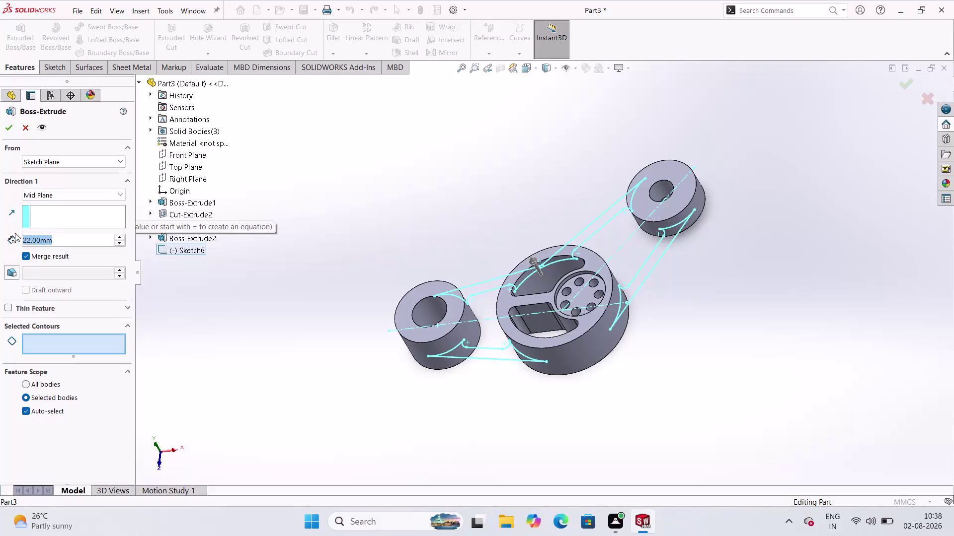
Set the mid-plane boss extrude depth to 10 mm and try to apply it.
click(49, 100)
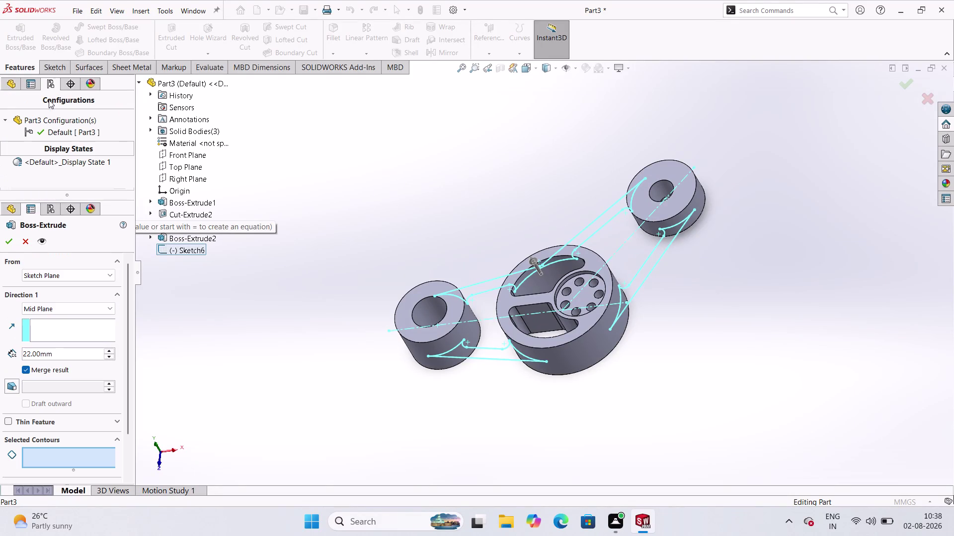
click(17, 80)
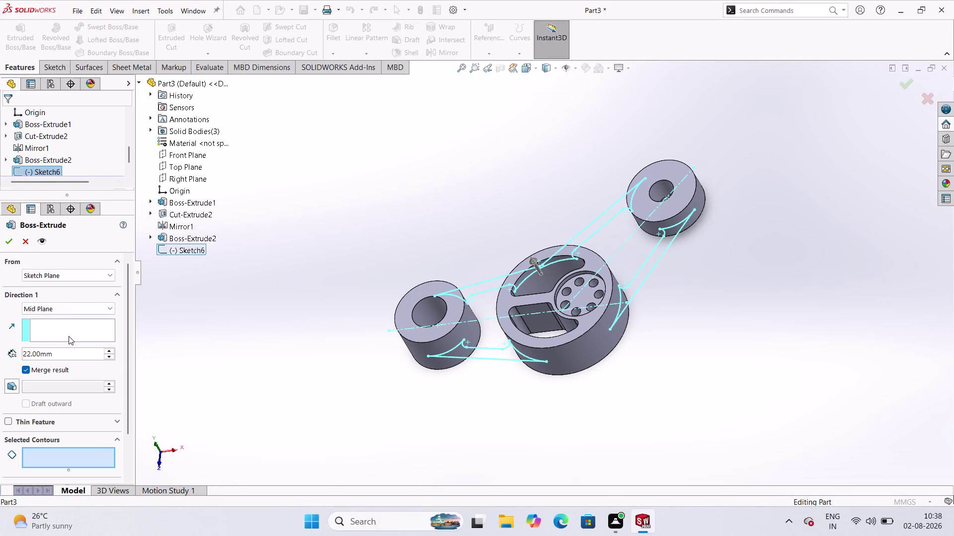
double_click(84, 355)
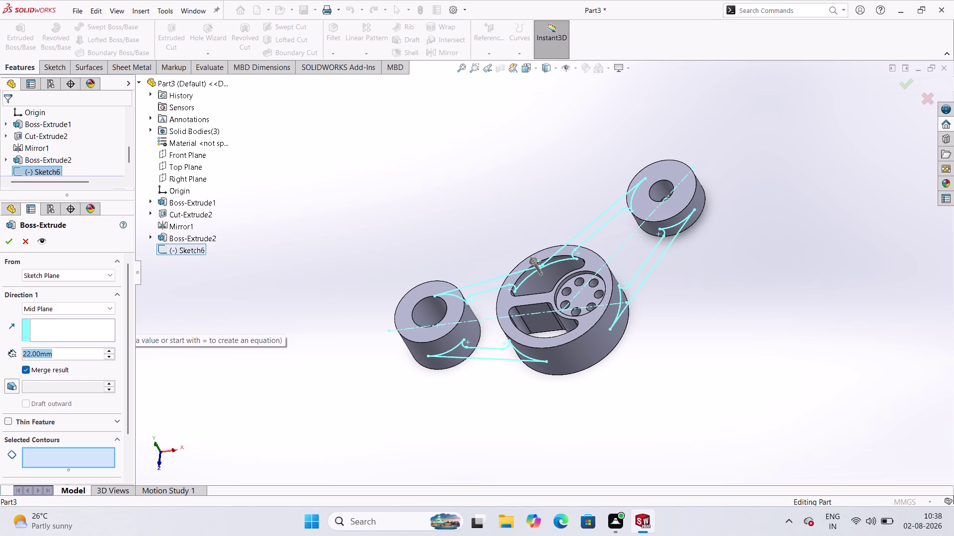
key(1)
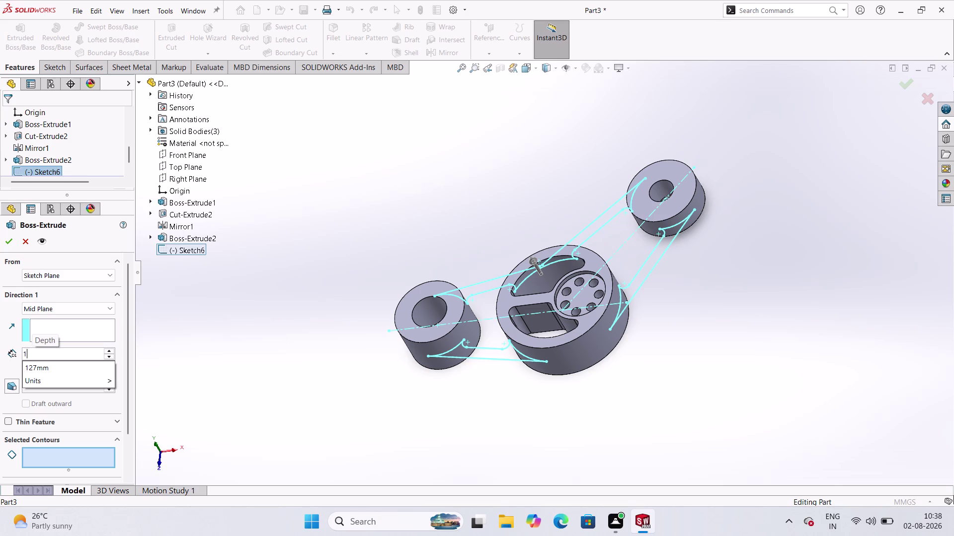
key(0)
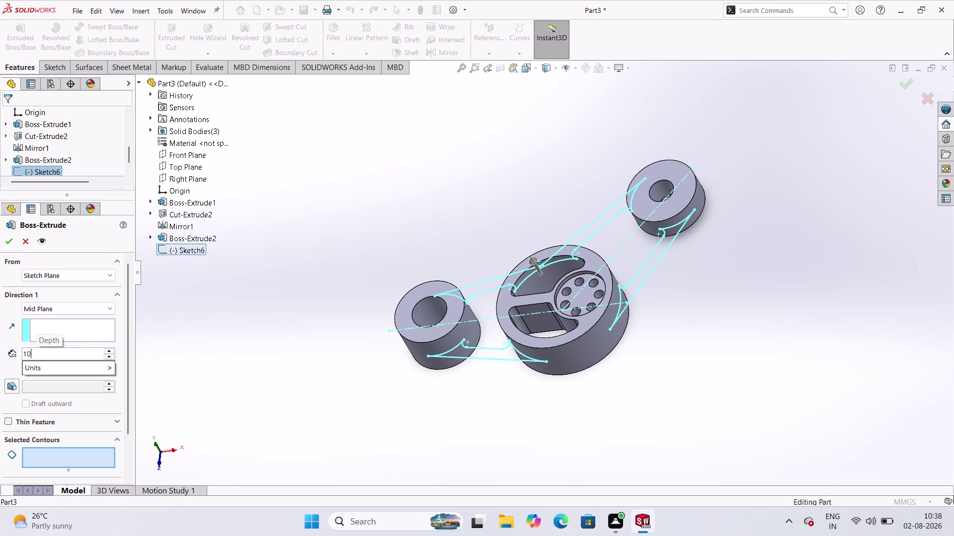
click(9, 245)
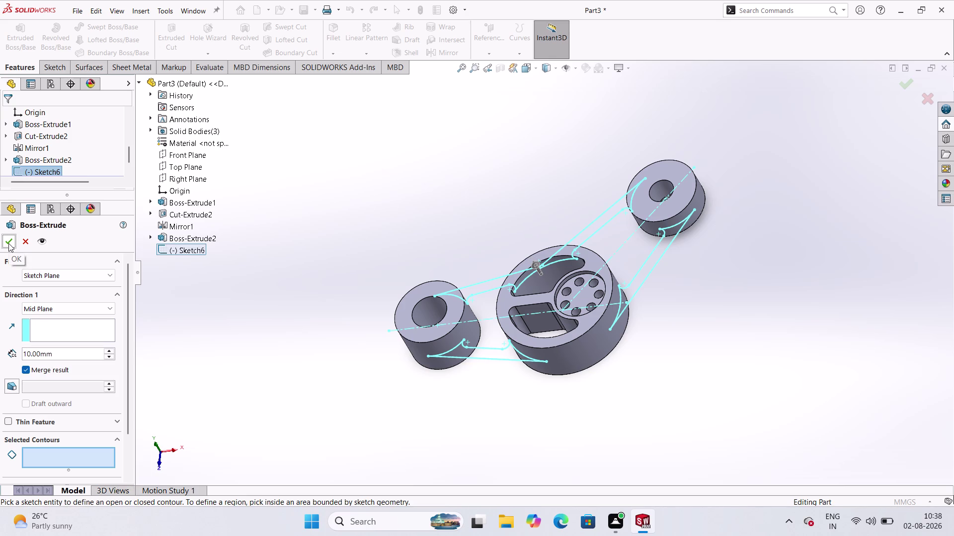
click(9, 241)
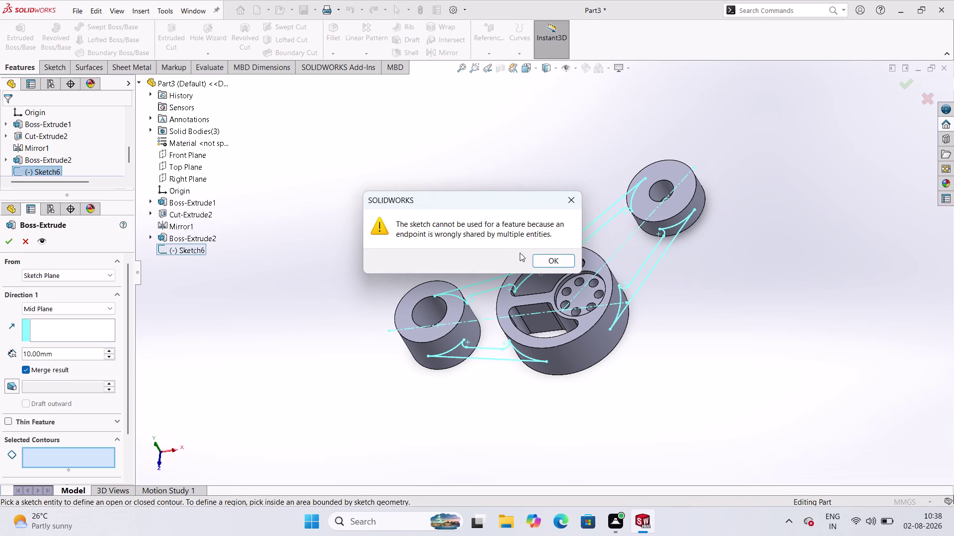
Dismiss the shared-endpoint error and orbit the model to inspect the sketch.
click(550, 264)
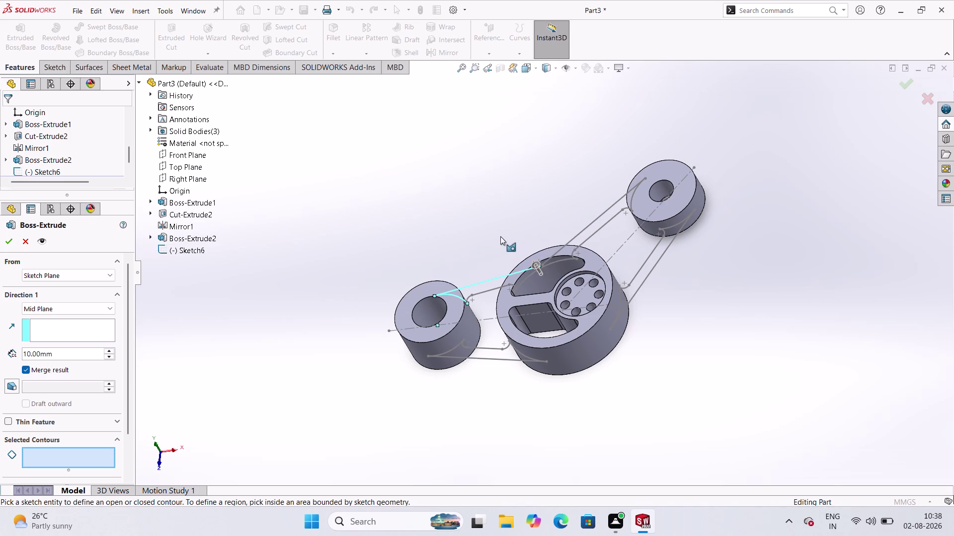
click(462, 230)
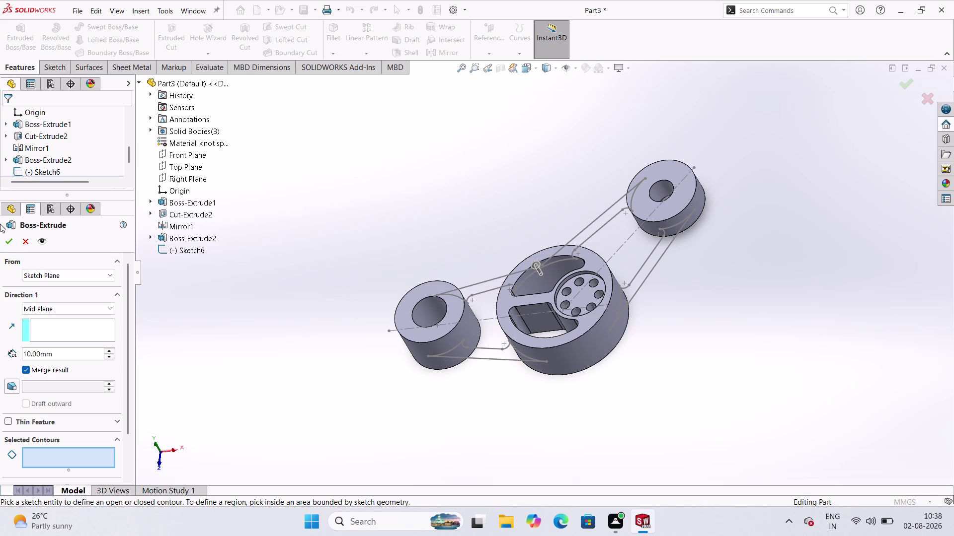
scroll(down, 3)
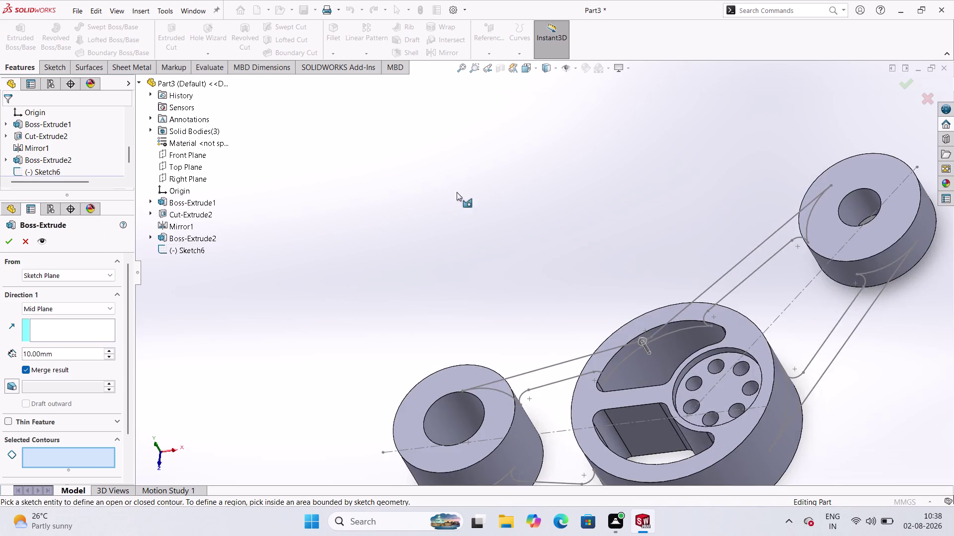
scroll(up, 3)
scroll(up, 3)
middle_drag(574, 224, 634, 309)
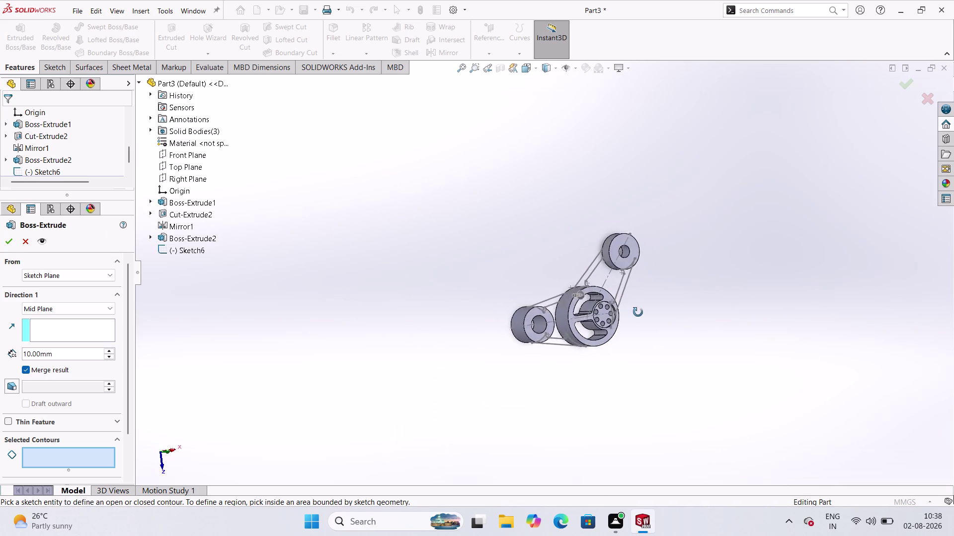
middle_drag(634, 309, 622, 308)
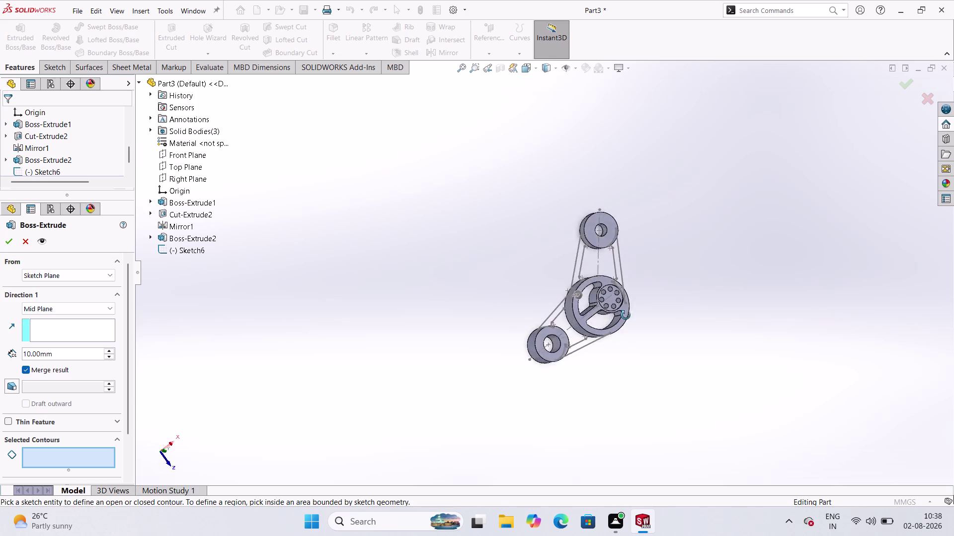
middle_drag(623, 308, 593, 361)
middle_drag(592, 361, 616, 365)
middle_click(572, 393)
scroll(down, 3)
scroll(up, 3)
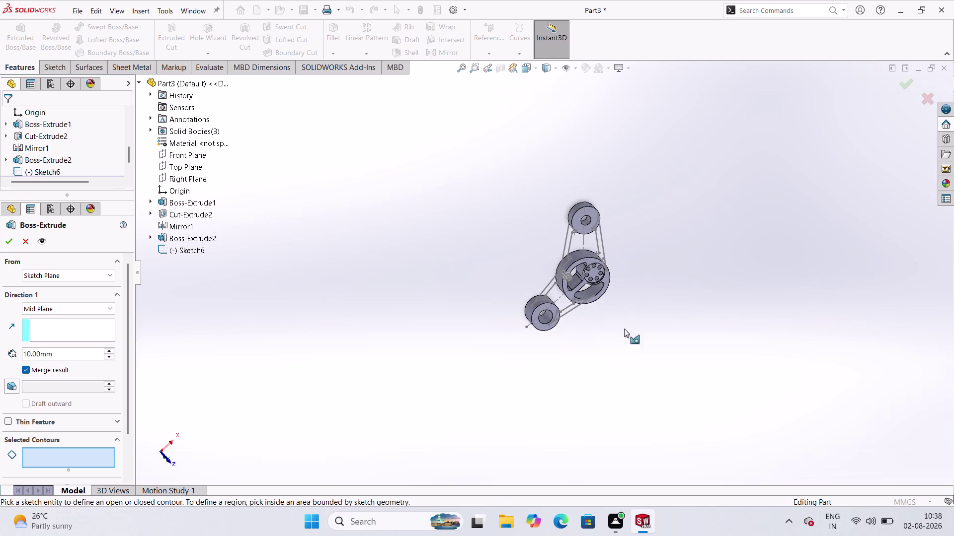
scroll(up, 3)
Rotate the linkage toward a top view, select Sketch6, and cancel the boss extrude.
middle_drag(584, 309, 536, 354)
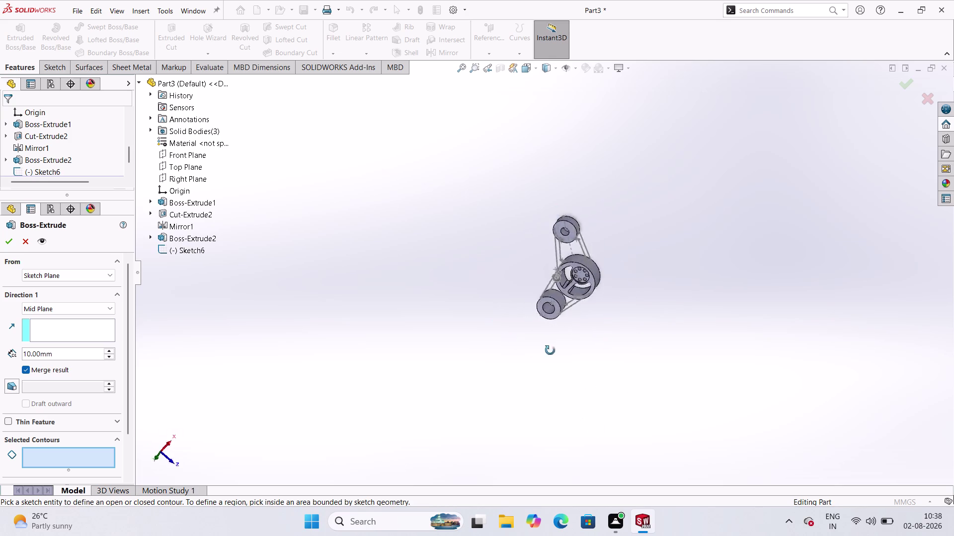
middle_drag(536, 354, 578, 257)
scroll(up, 3)
middle_drag(602, 287, 617, 253)
middle_drag(599, 263, 585, 273)
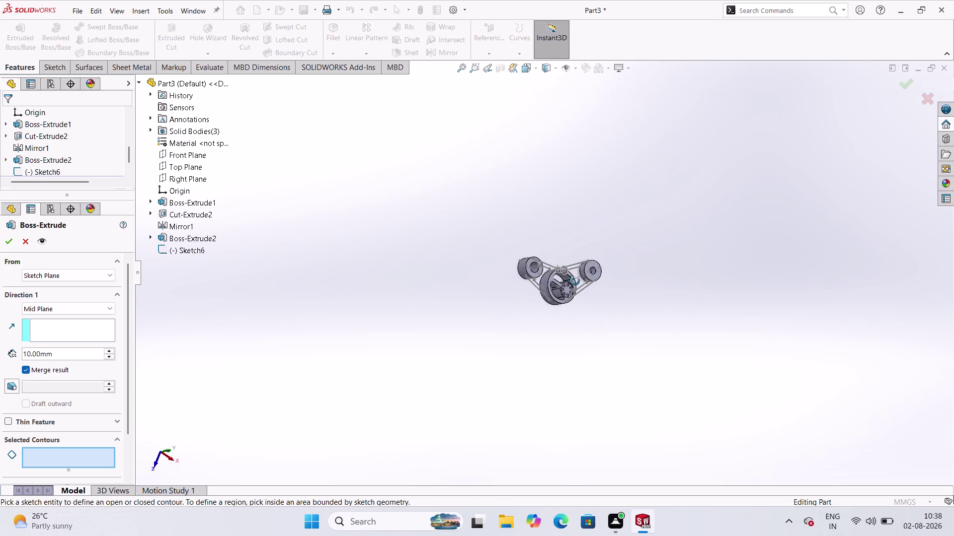
middle_drag(575, 281, 560, 276)
middle_click(561, 275)
scroll(up, 3)
scroll(down, 3)
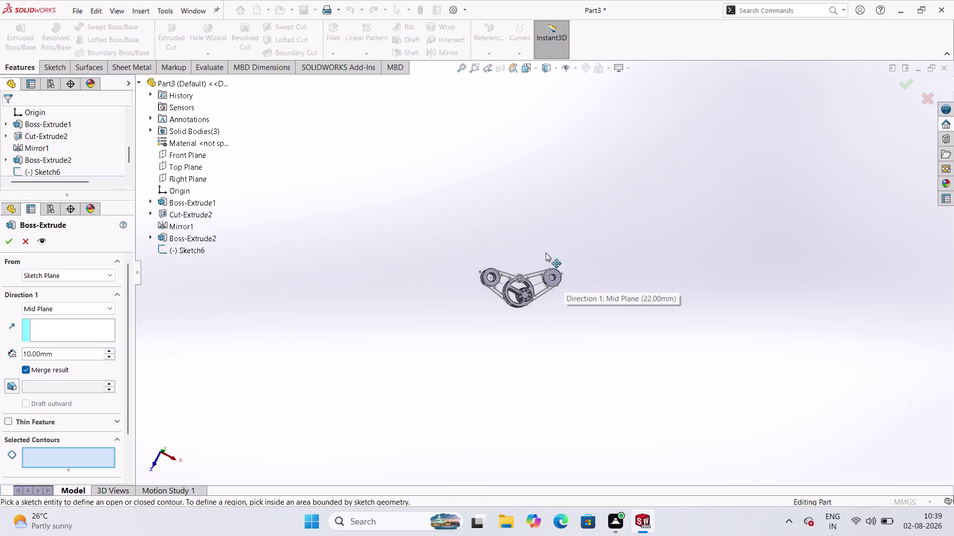
scroll(down, 3)
scroll(down, 3)
scroll(up, 3)
scroll(up, 3)
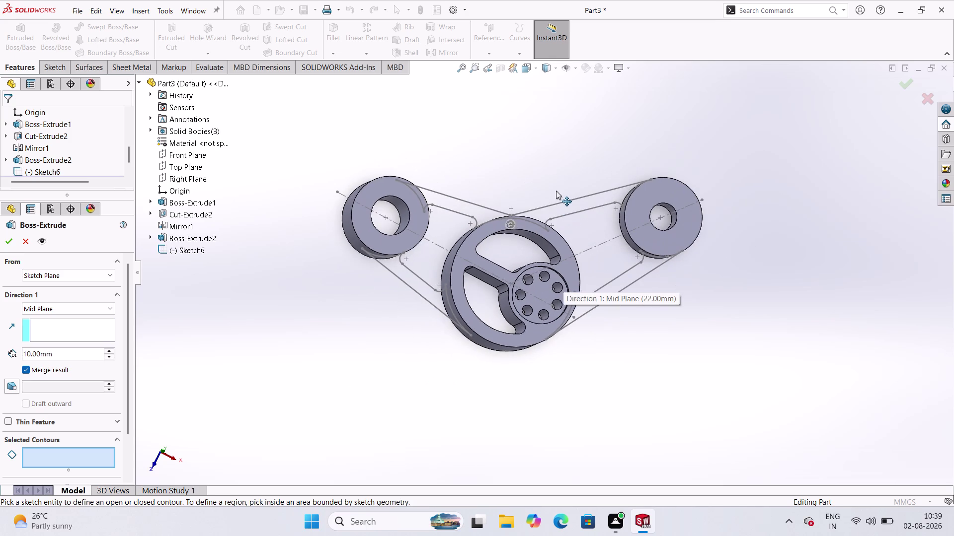
middle_drag(556, 192, 526, 211)
click(189, 252)
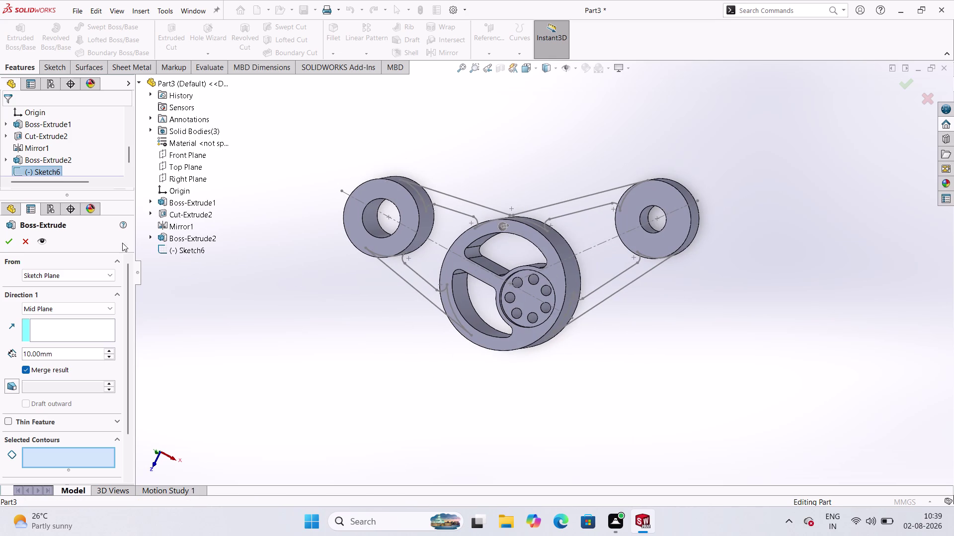
click(28, 243)
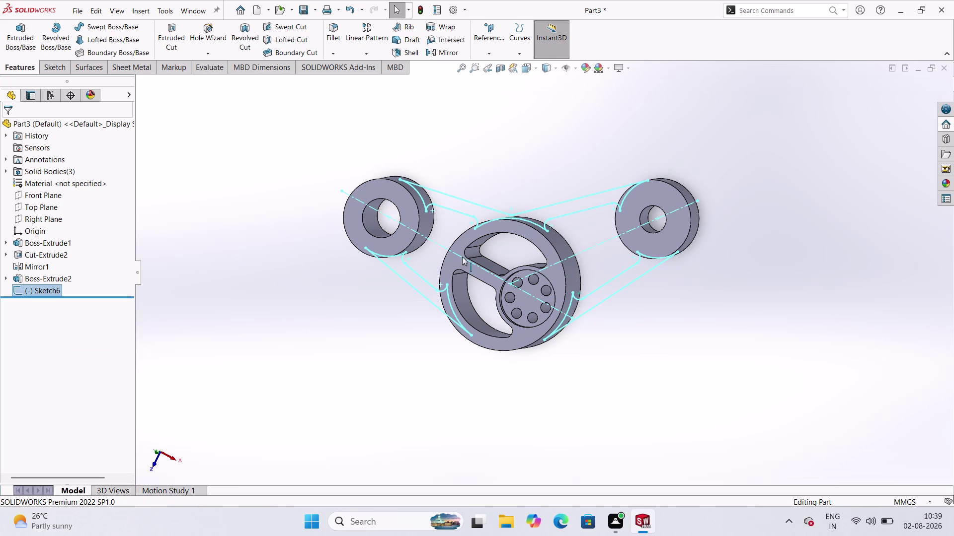
Edit Sketch6, zoom in on it, and select the upper link's edge line.
double_click(54, 288)
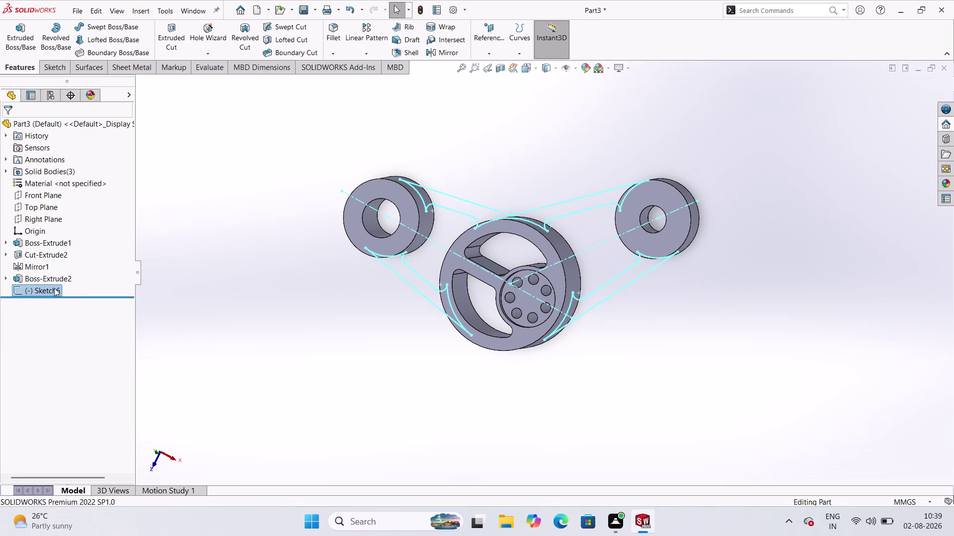
click(54, 288)
click(68, 259)
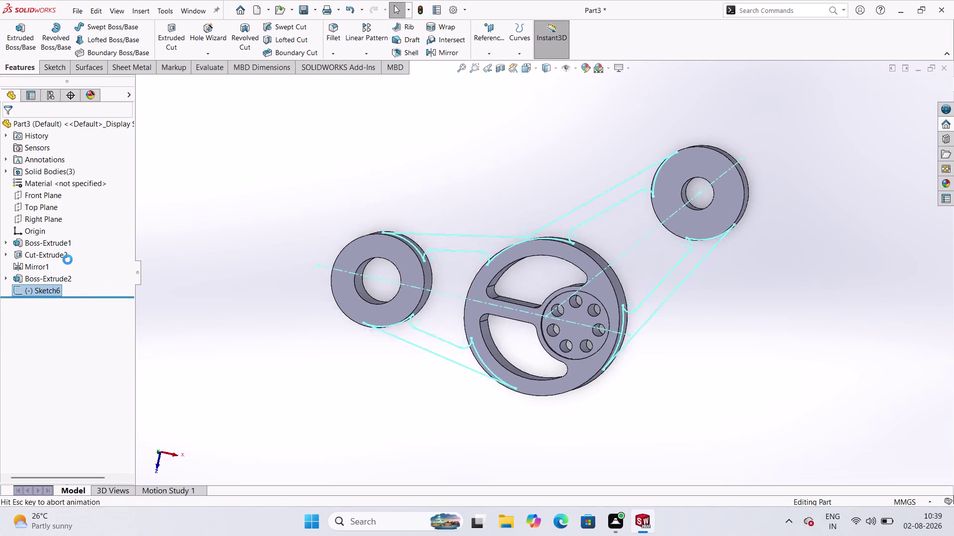
scroll(down, 3)
scroll(up, 3)
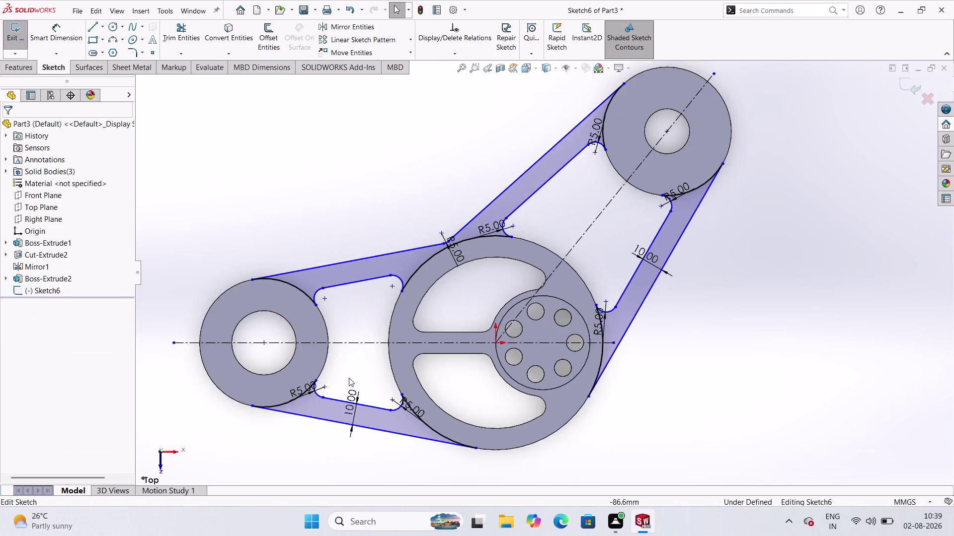
scroll(down, 3)
scroll(down, 3)
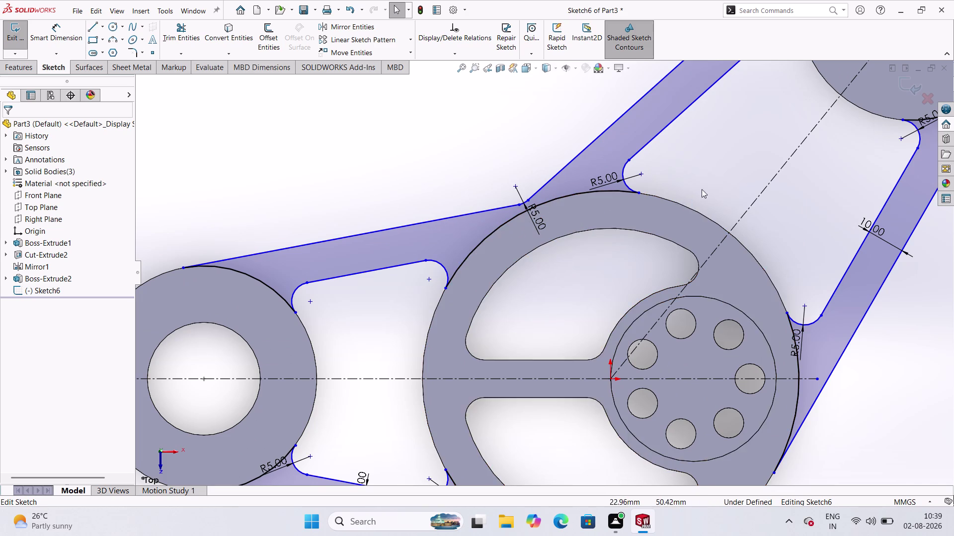
scroll(up, 3)
scroll(down, 3)
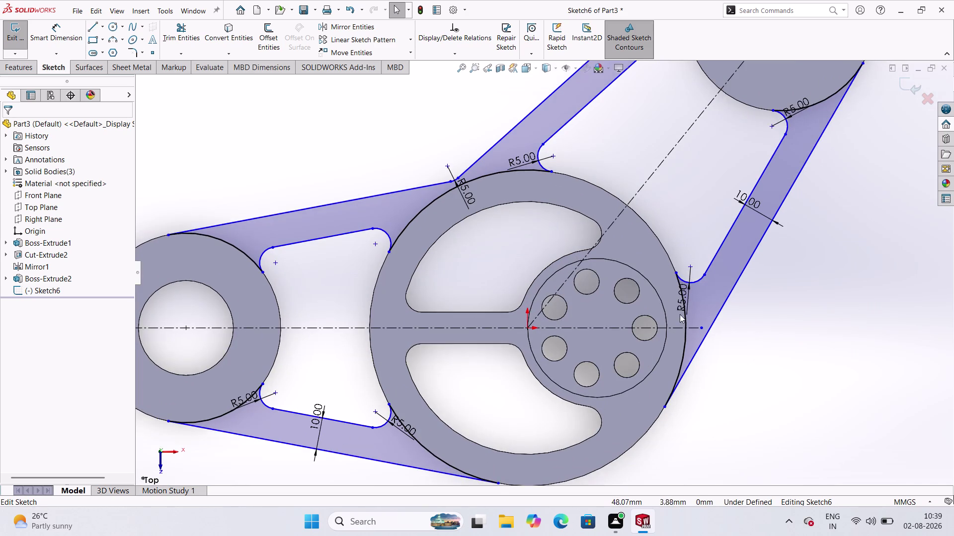
scroll(up, 3)
scroll(up, 3)
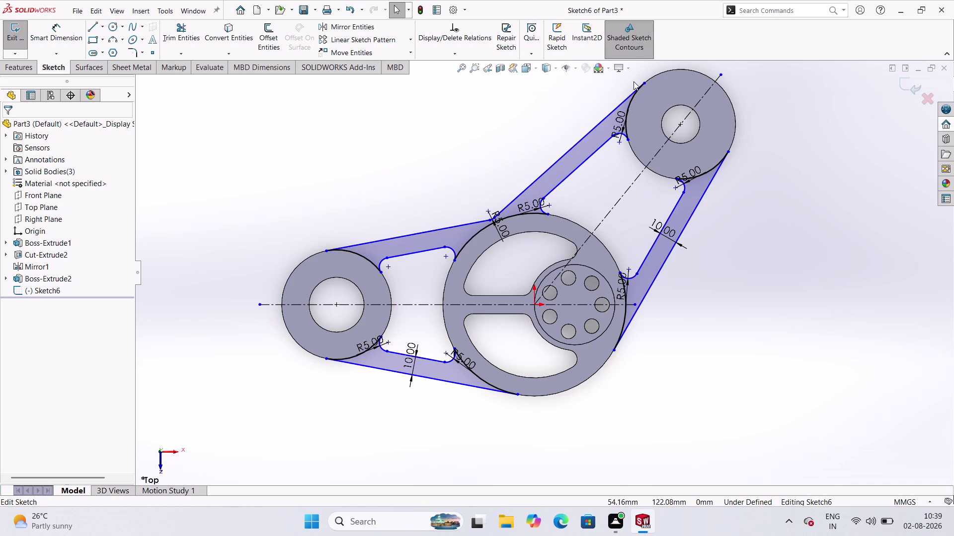
click(628, 100)
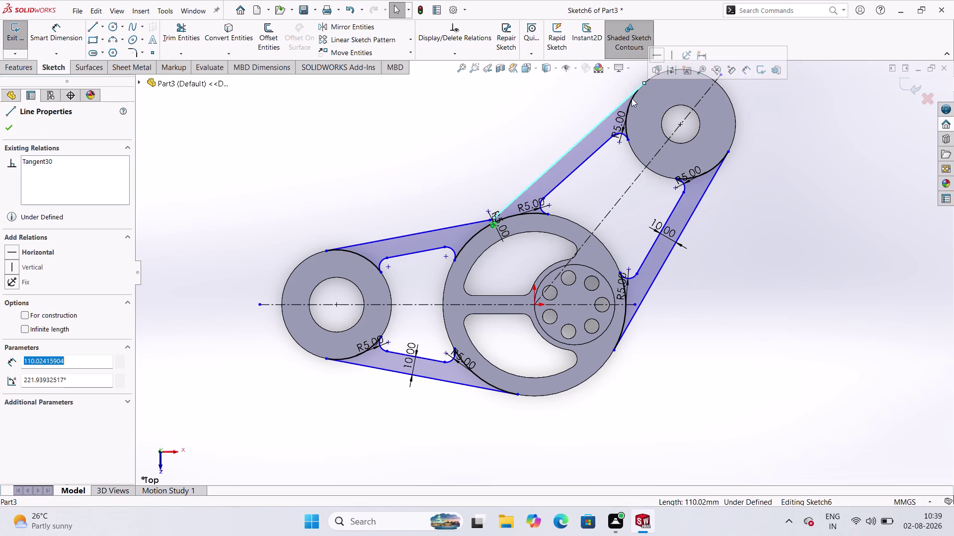
Add a tangent relation between Line14 and the top circle's Arc24.
click(635, 96)
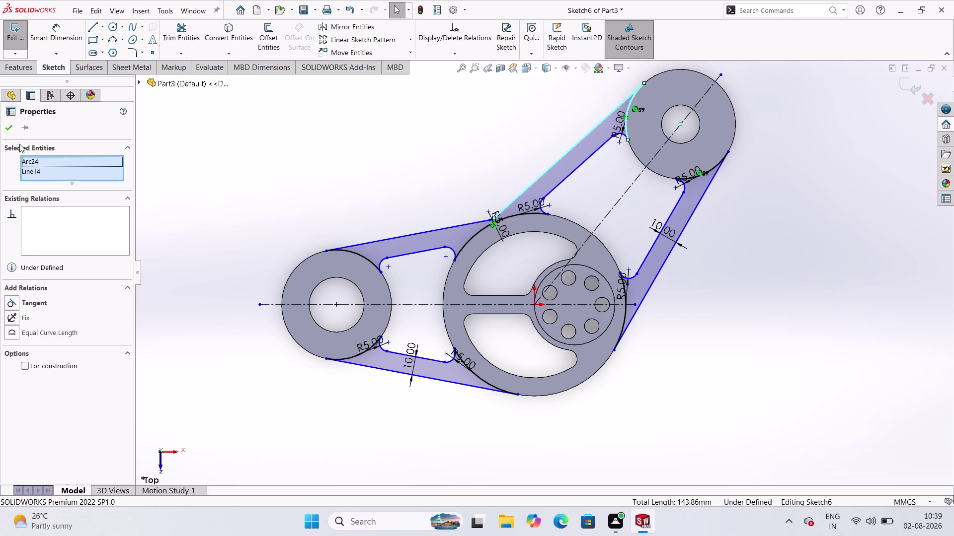
click(10, 123)
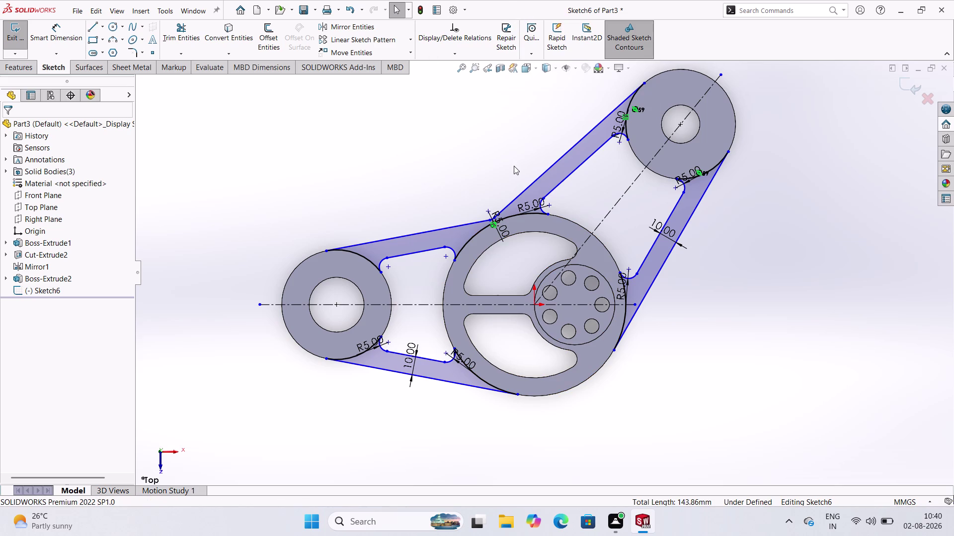
scroll(up, 3)
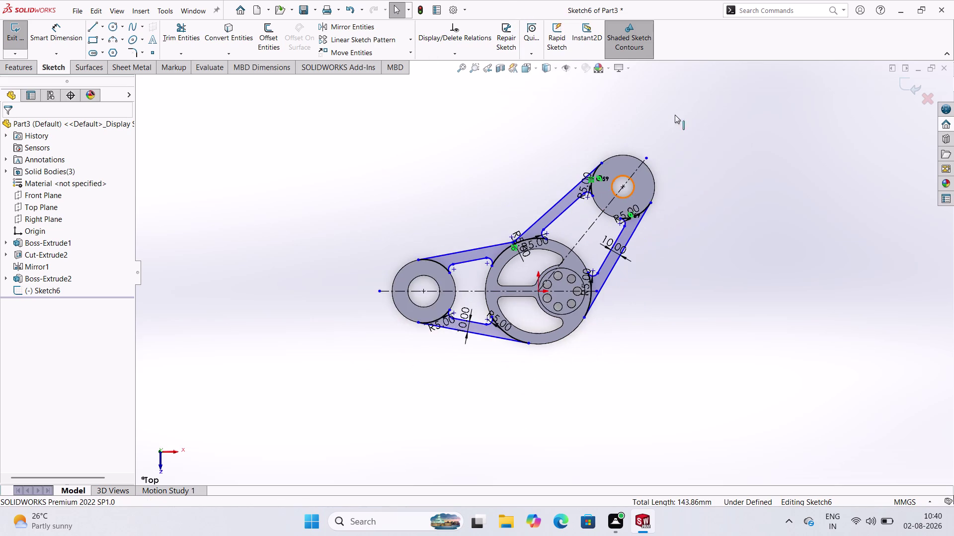
scroll(down, 3)
scroll(up, 3)
scroll(down, 3)
scroll(up, 3)
scroll(down, 3)
click(747, 279)
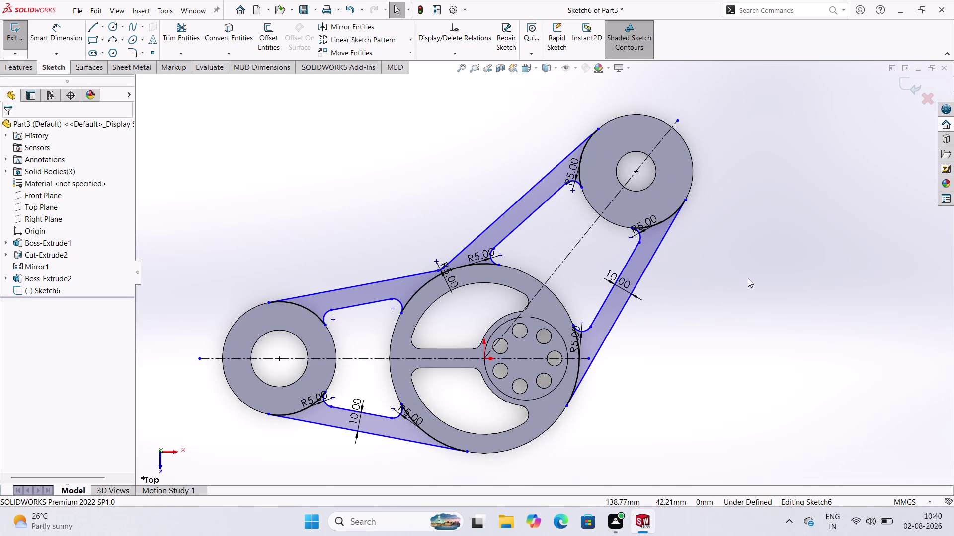
scroll(up, 3)
scroll(down, 3)
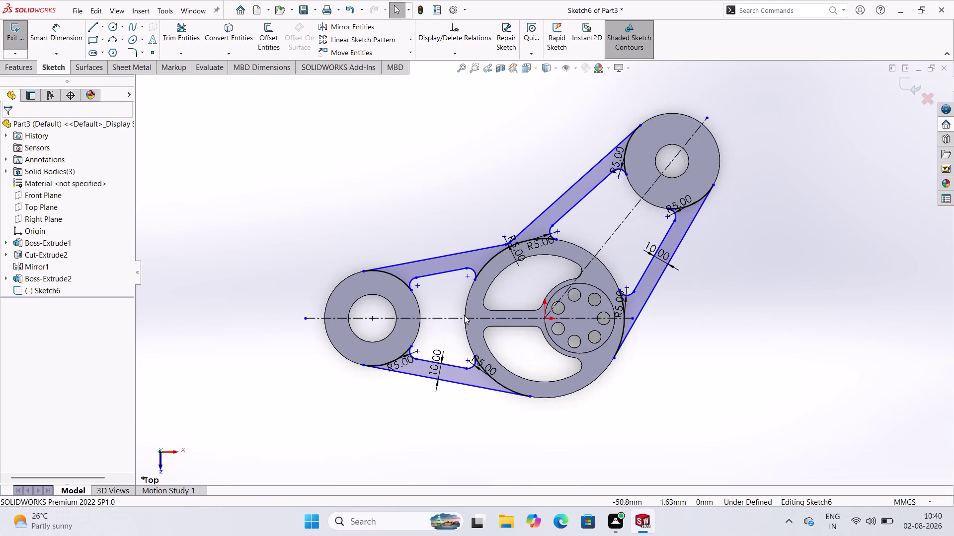
scroll(down, 3)
click(818, 282)
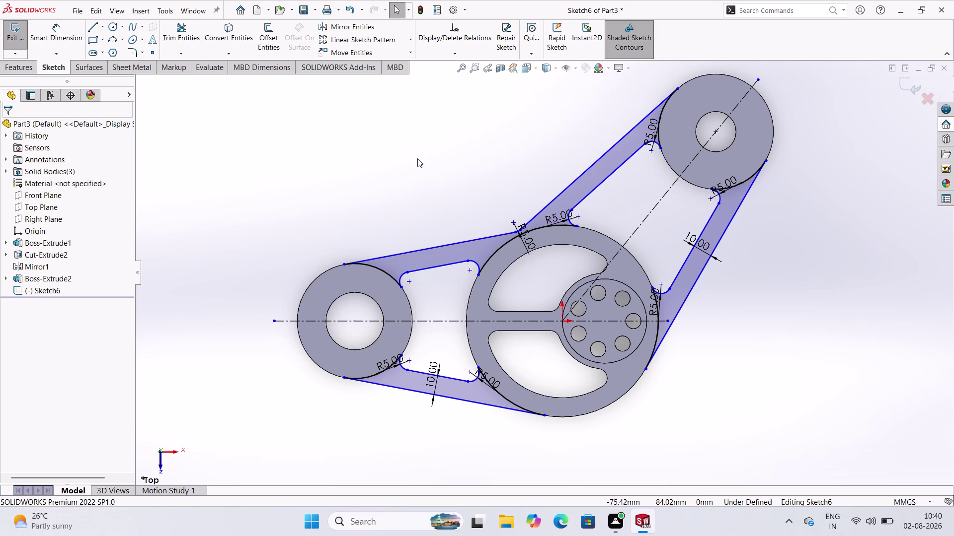
key(ctrl+z)
key(ctrl+z)
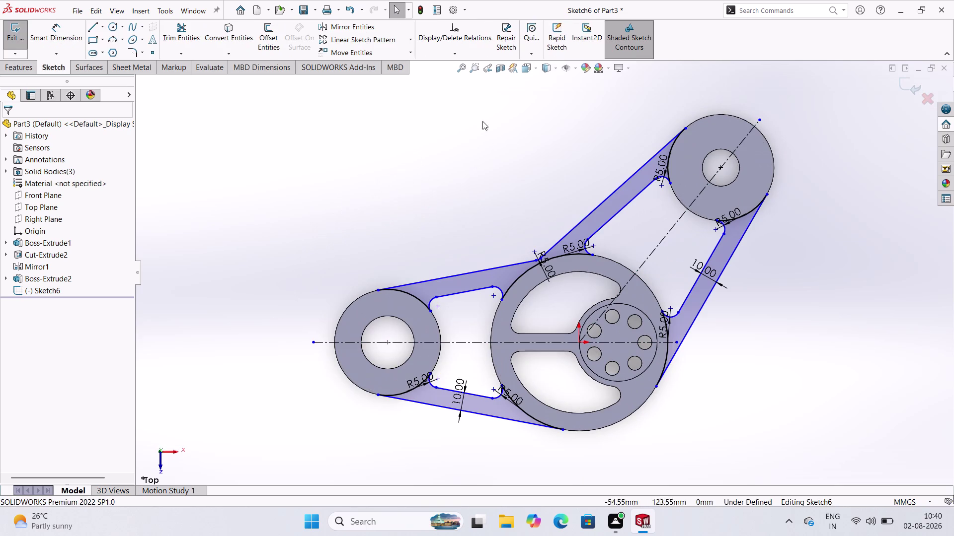
key(ctrl+z)
key(ctrl+z)
key(ctrl+z)
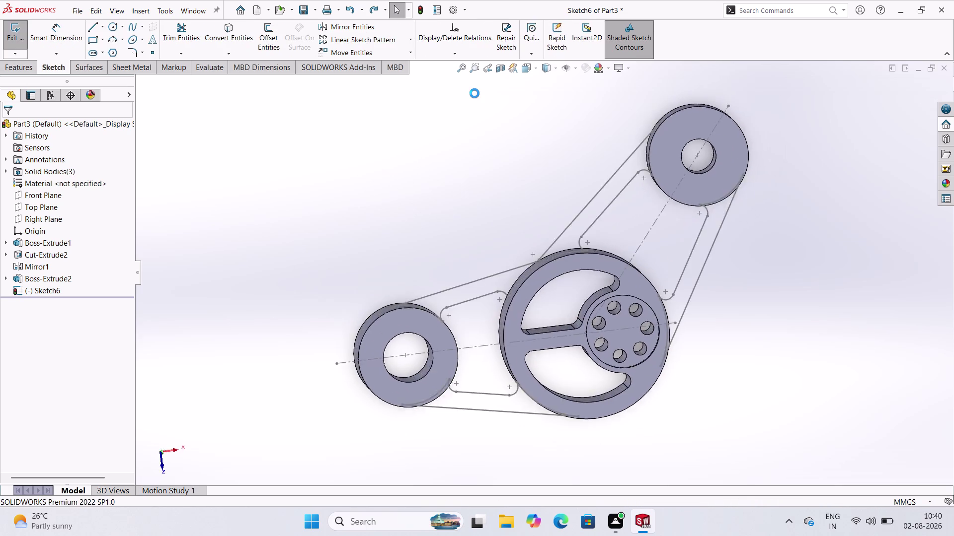
key(ctrl+z)
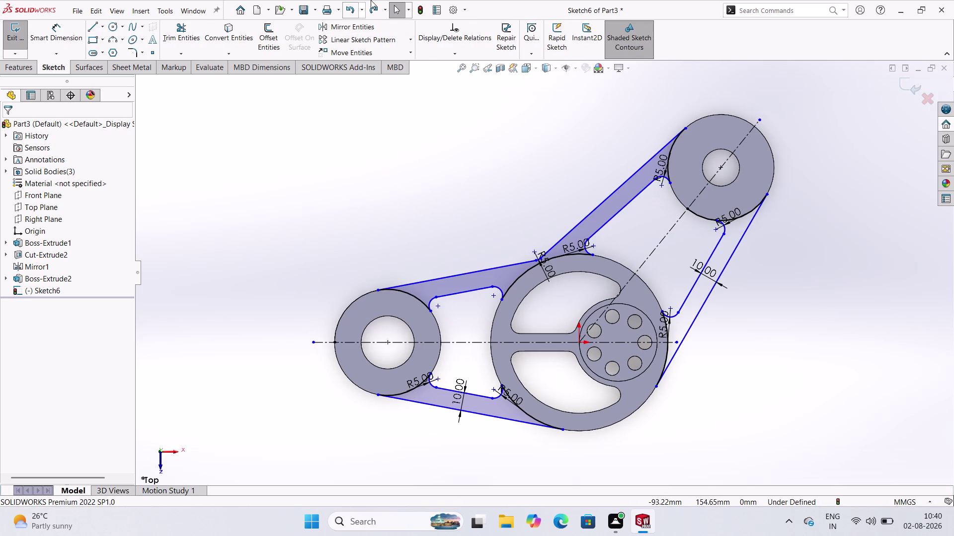
Undo about 25 recent Sketch6 changes, removing the fillets and trims.
click(348, 9)
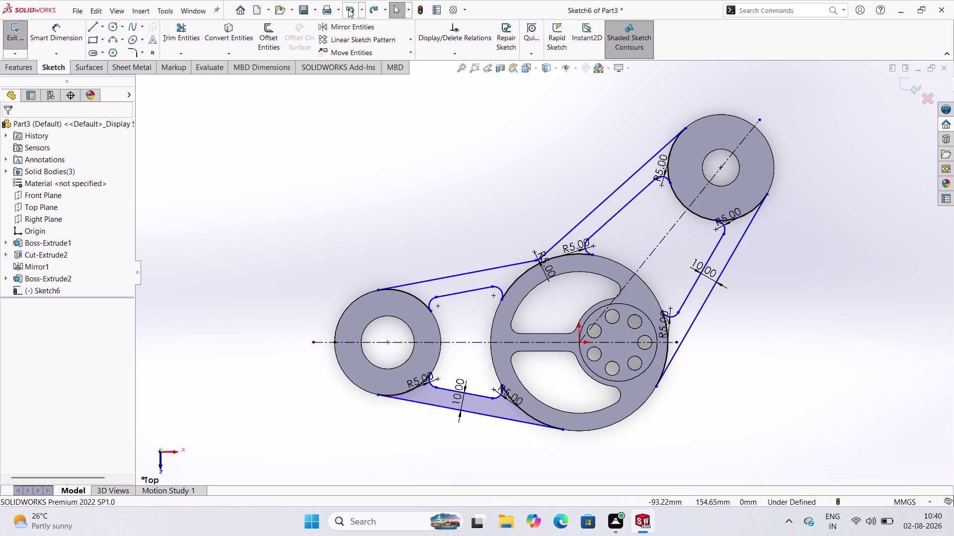
click(348, 9)
click(349, 9)
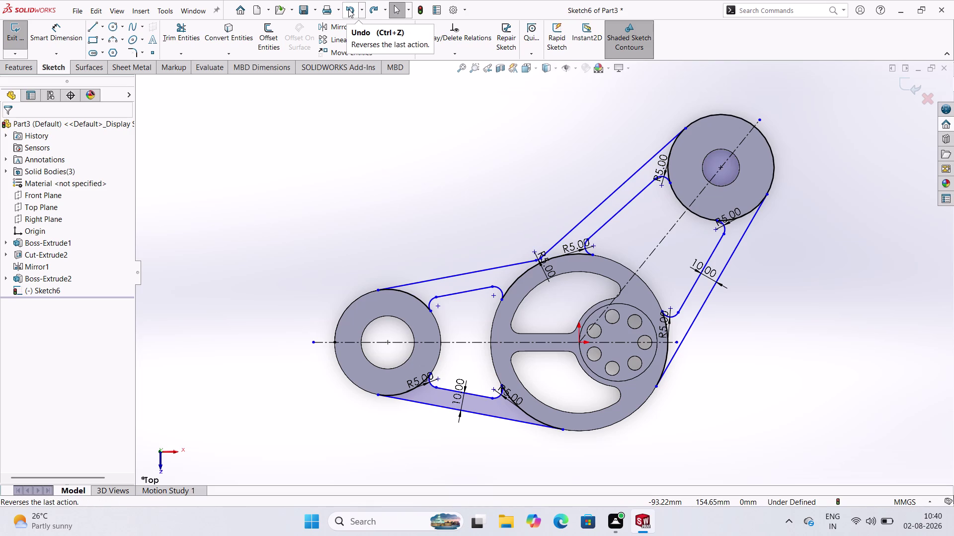
click(348, 9)
click(348, 9)
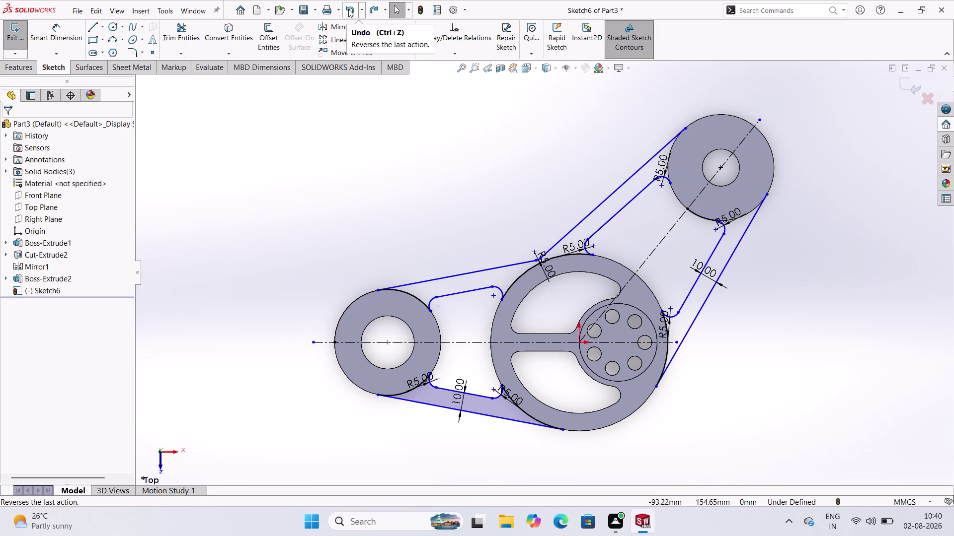
click(348, 9)
click(348, 9)
click(349, 9)
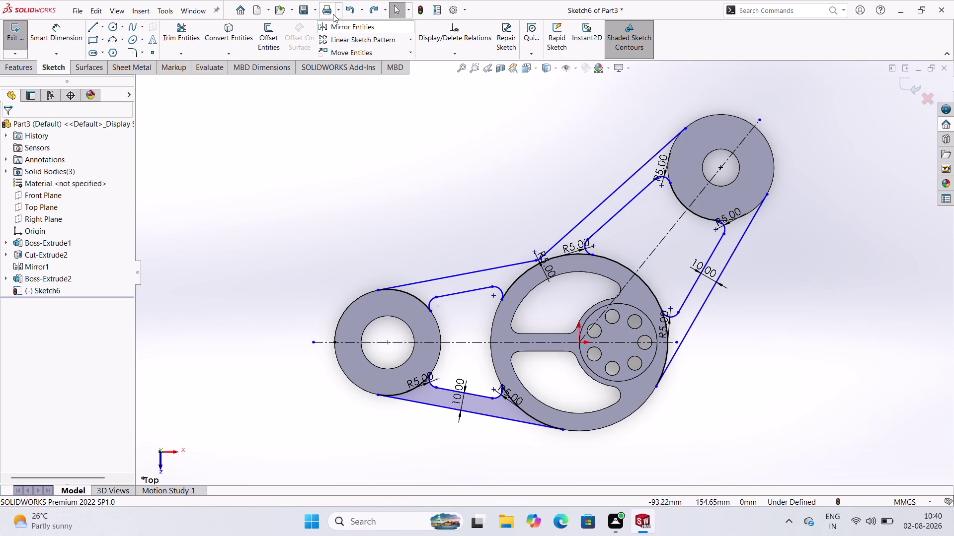
click(343, 9)
click(343, 9)
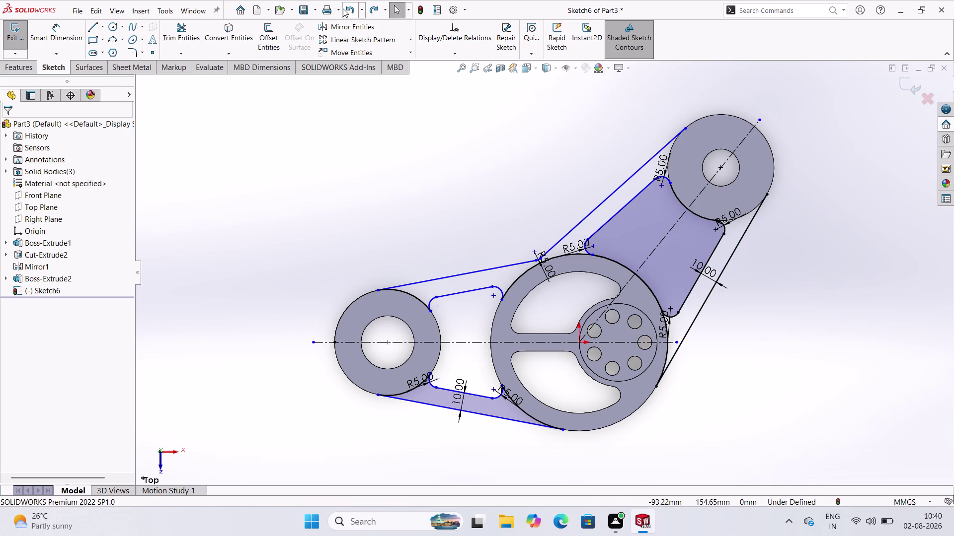
click(343, 9)
click(343, 8)
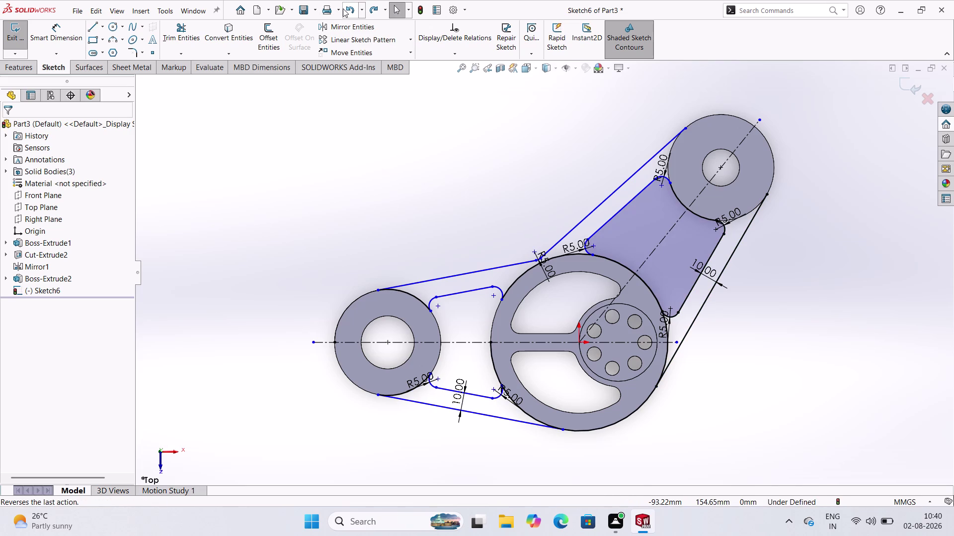
click(343, 9)
click(343, 9)
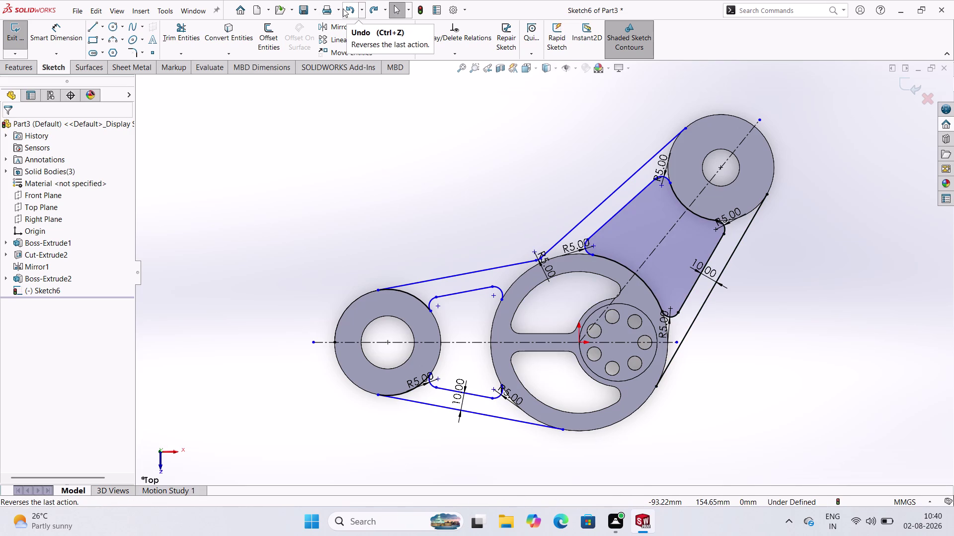
click(342, 9)
click(342, 8)
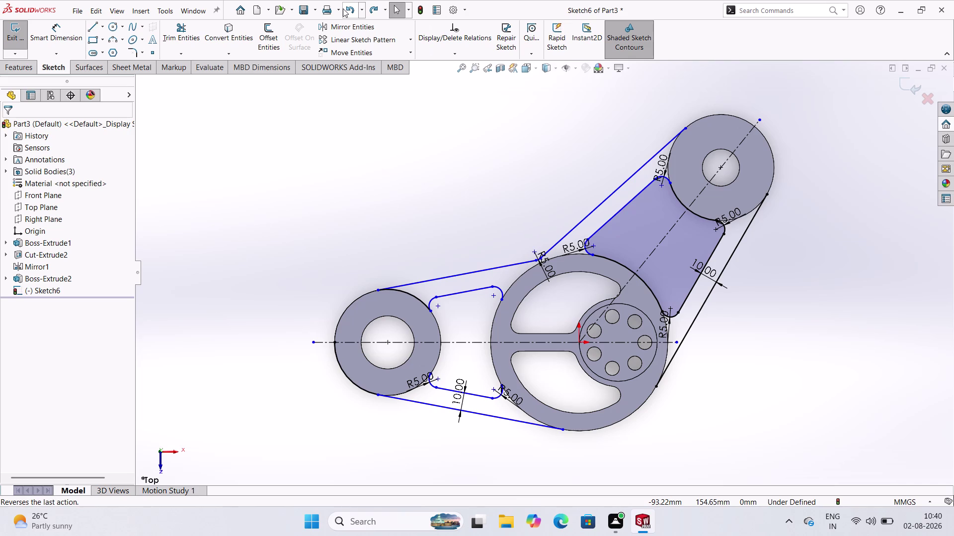
click(355, 10)
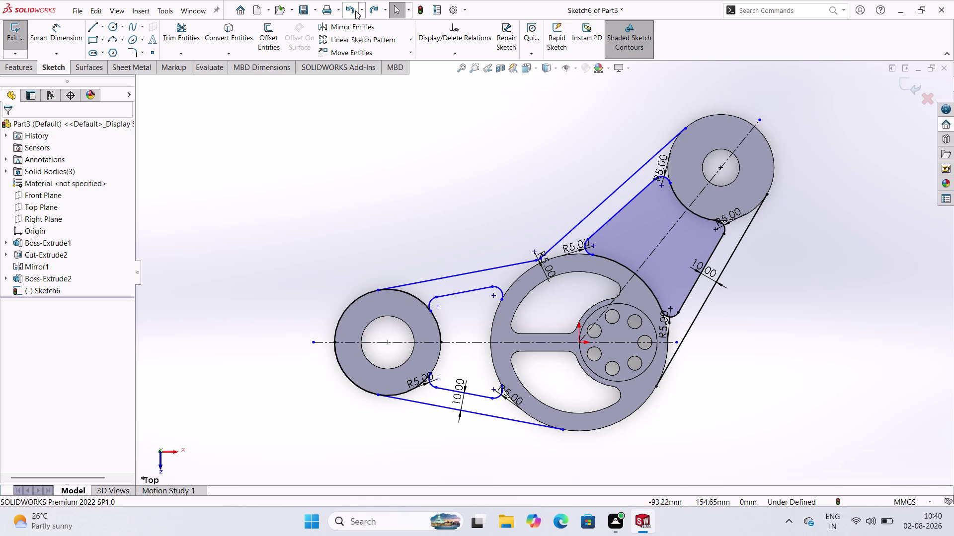
click(355, 10)
click(355, 10)
click(355, 11)
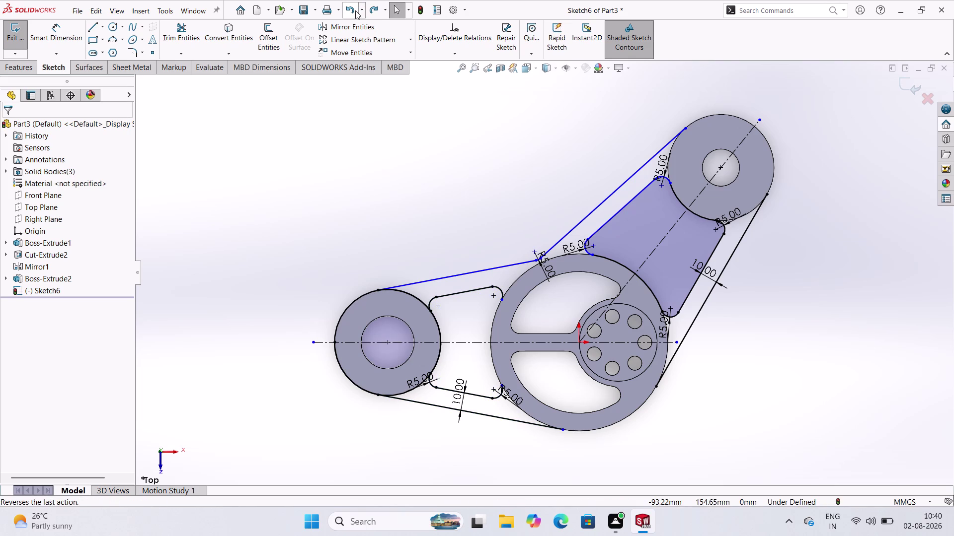
click(355, 10)
click(355, 10)
click(355, 10)
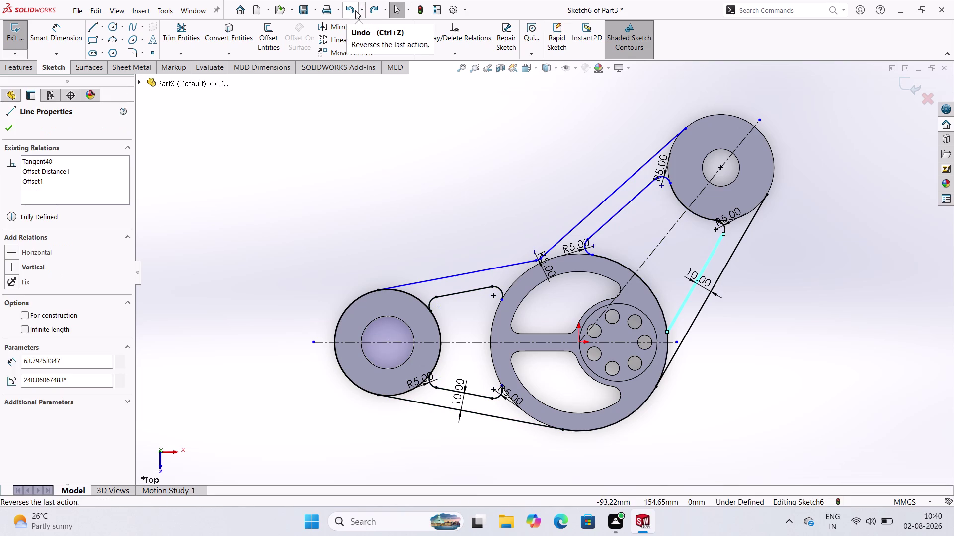
click(355, 10)
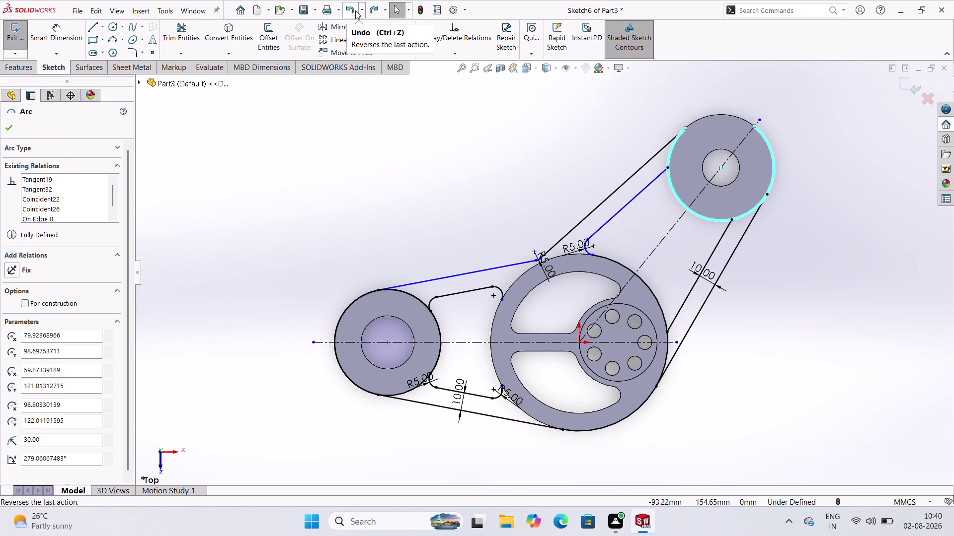
click(355, 10)
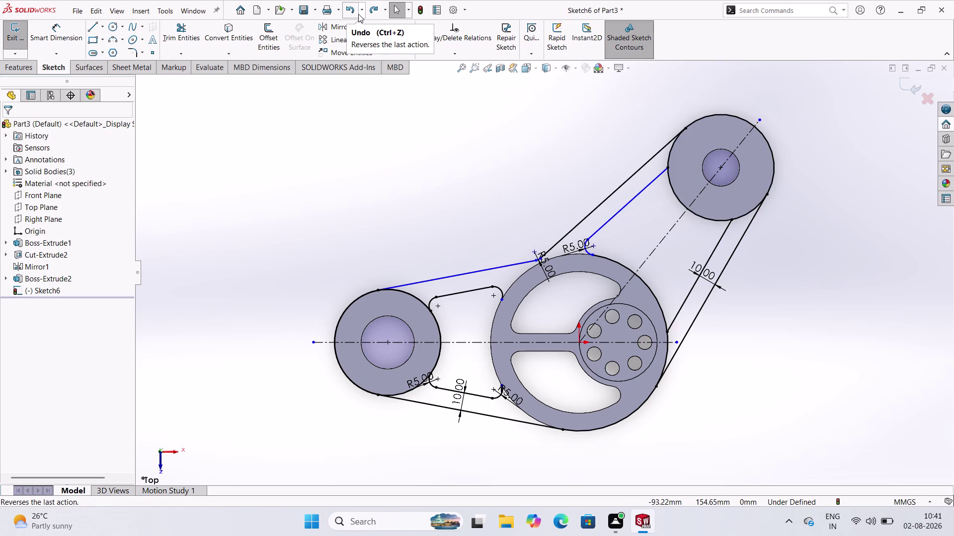
Review the Undo drop-down list of recent actions and close it.
click(358, 14)
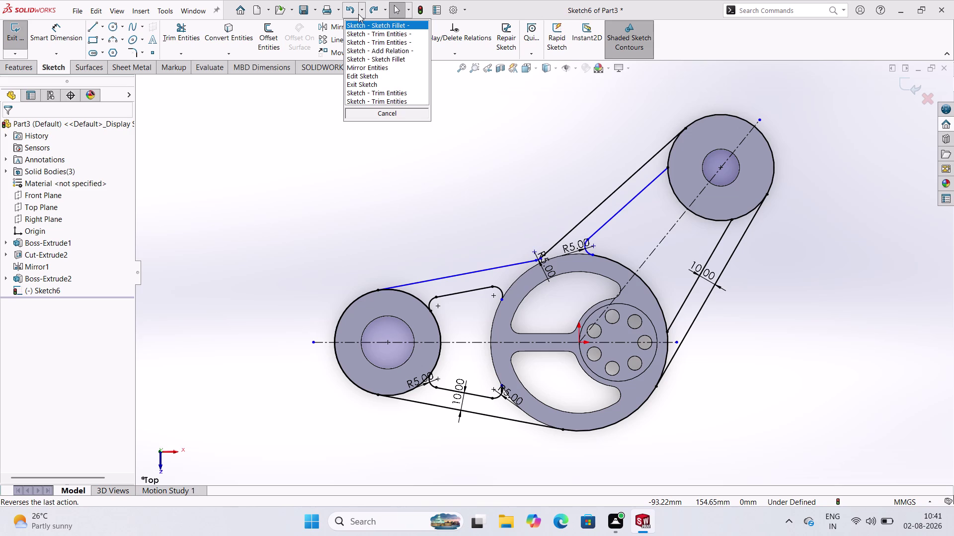
click(347, 14)
click(348, 14)
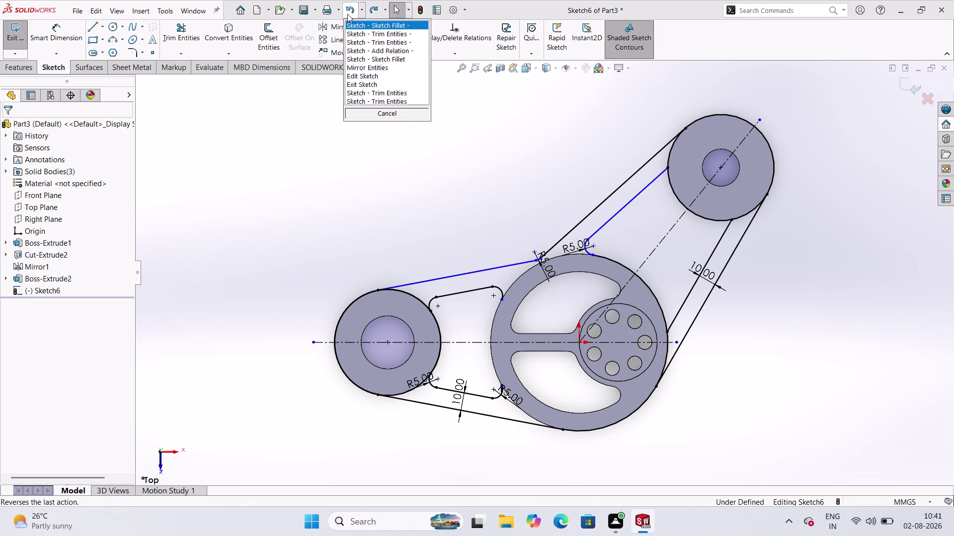
click(347, 14)
click(347, 13)
click(345, 129)
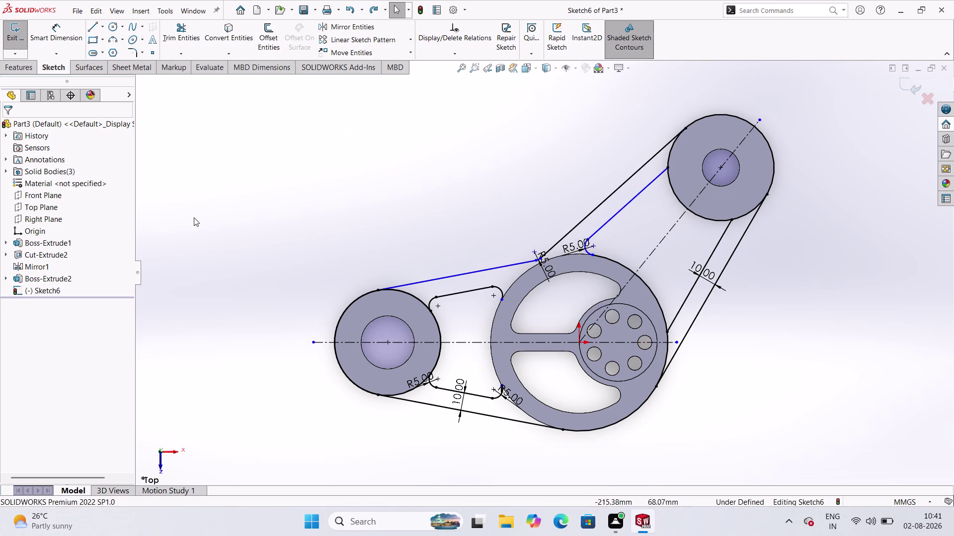
click(197, 44)
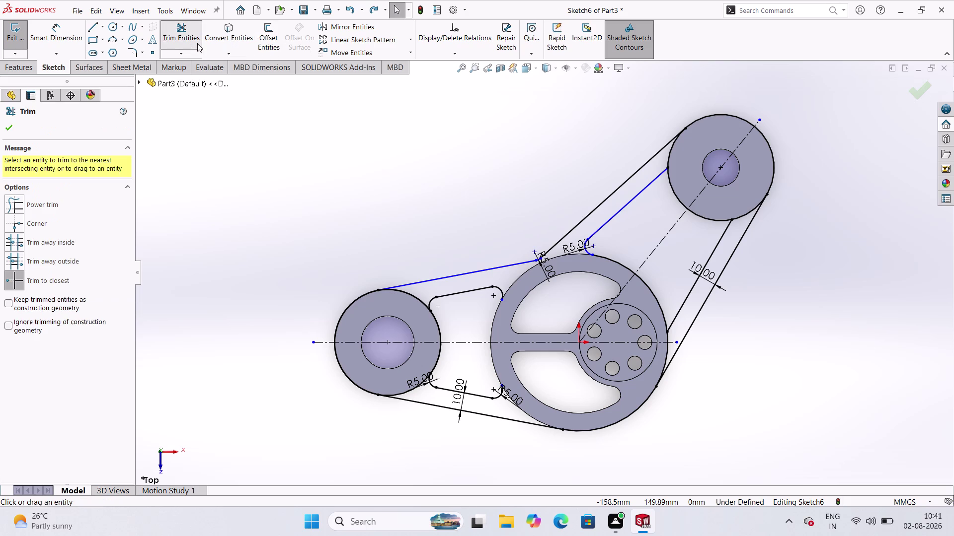
Open the Convert Entities options, then escape out of the active command.
click(245, 51)
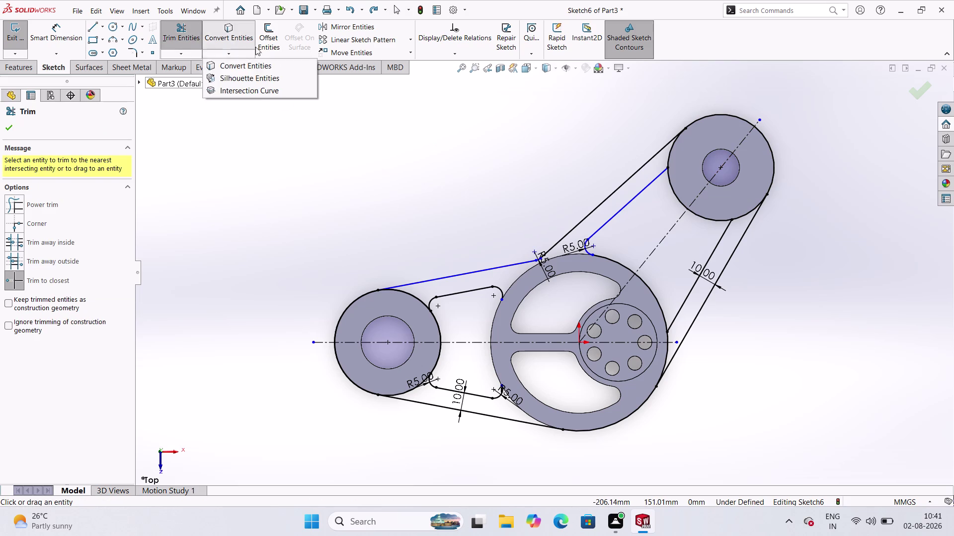
click(717, 184)
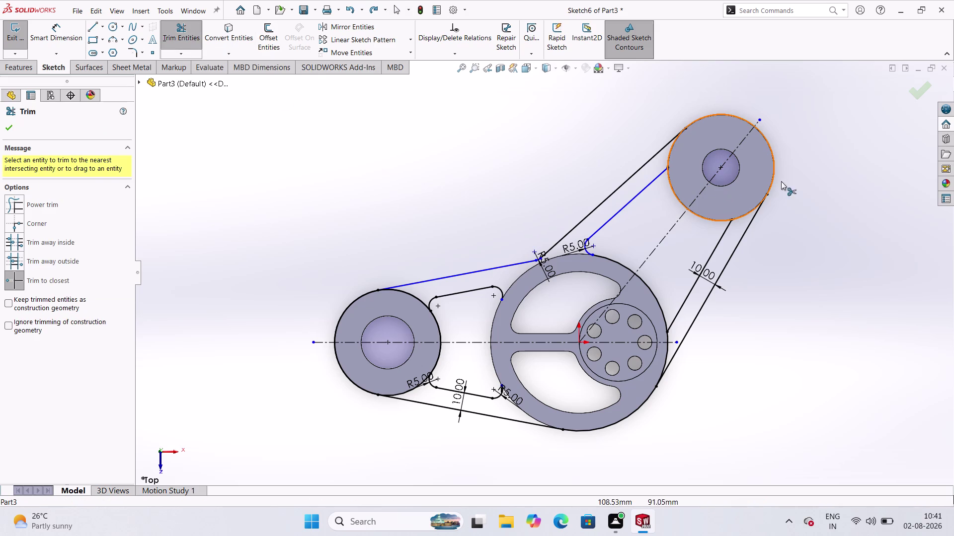
key(Escape)
key(Escape)
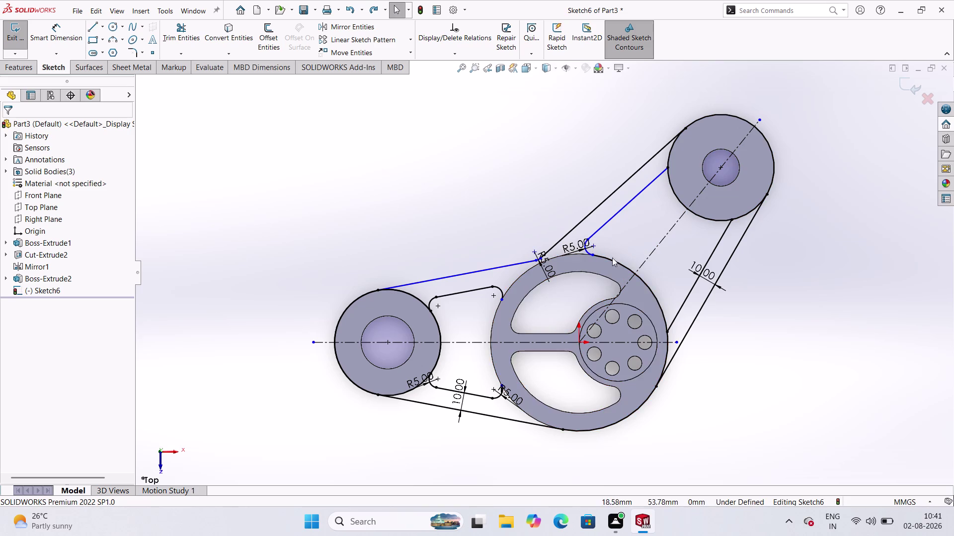
Undo seven more Sketch6 edits with Ctrl+Z and resume editing the sketch.
key(ctrl+z)
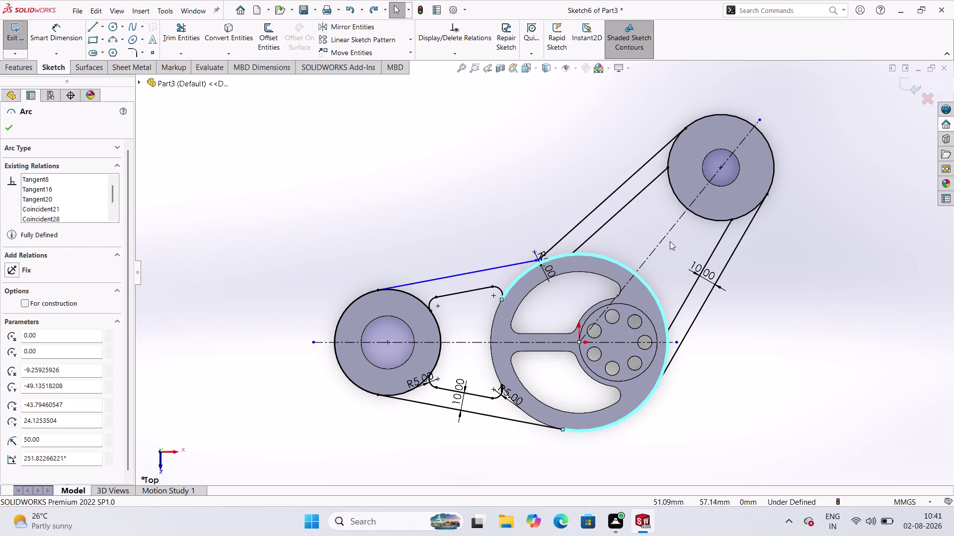
key(ctrl+z)
key(ctrl+z)
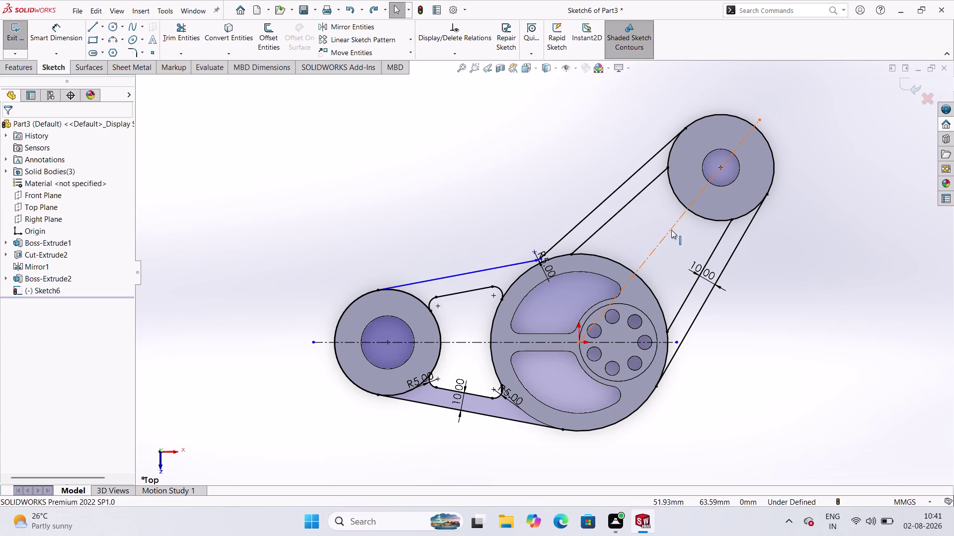
key(ctrl+z)
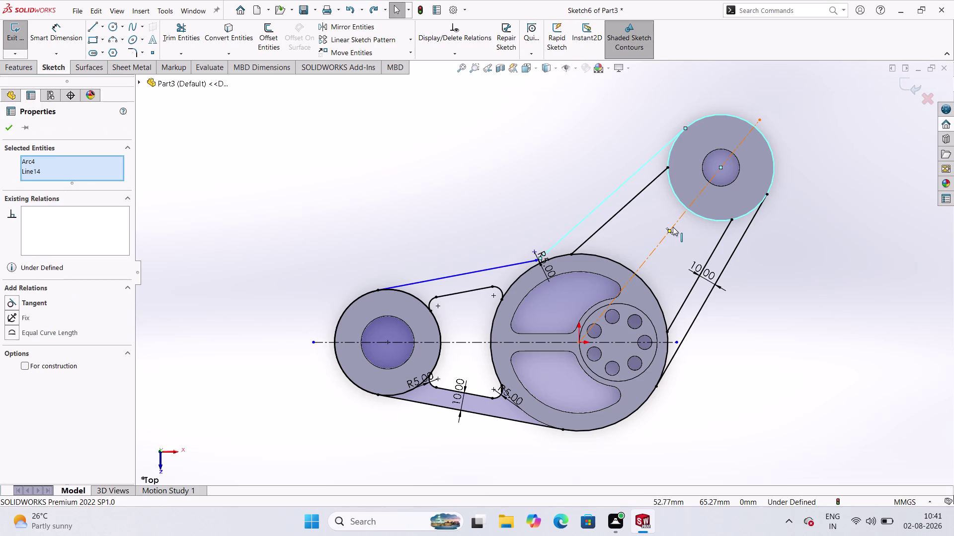
key(ctrl+z)
key(ctrl+z)
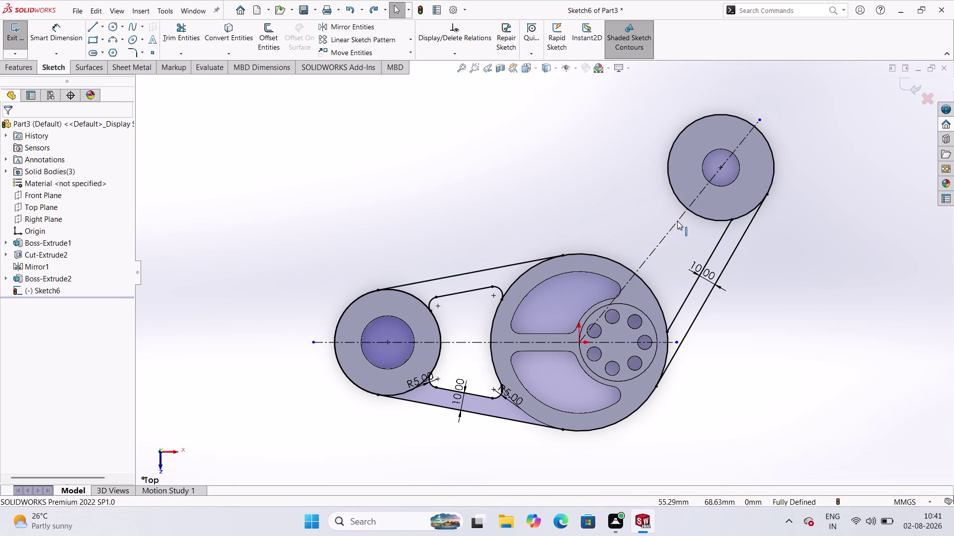
key(ctrl+z)
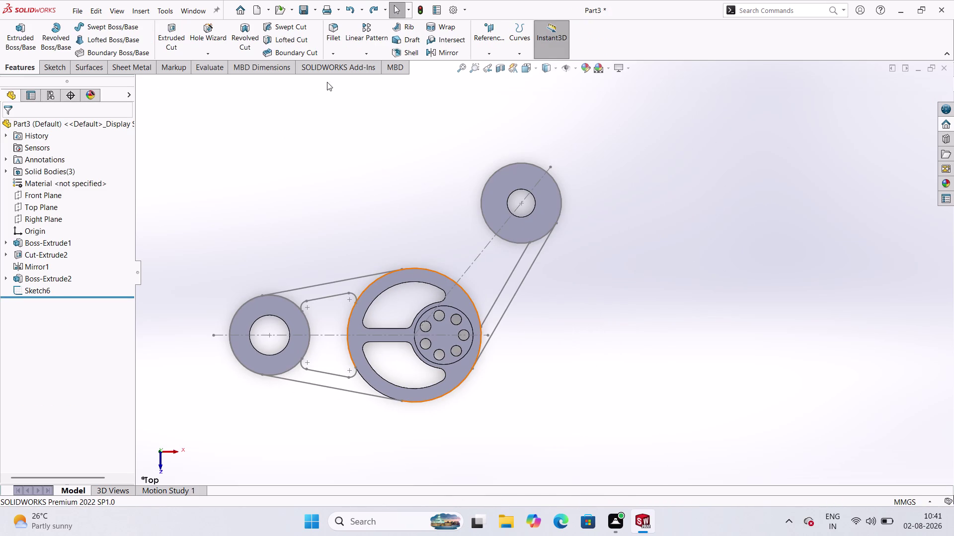
click(367, 9)
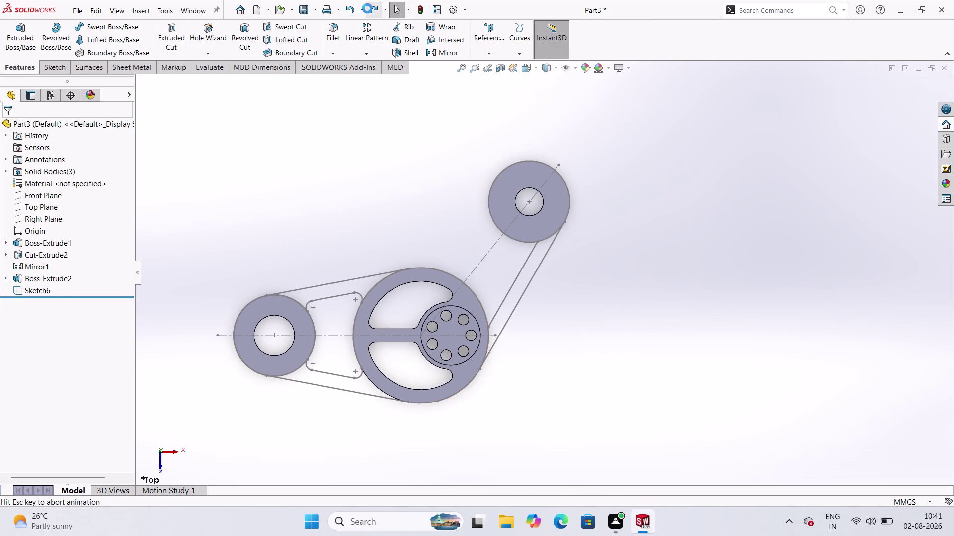
click(517, 226)
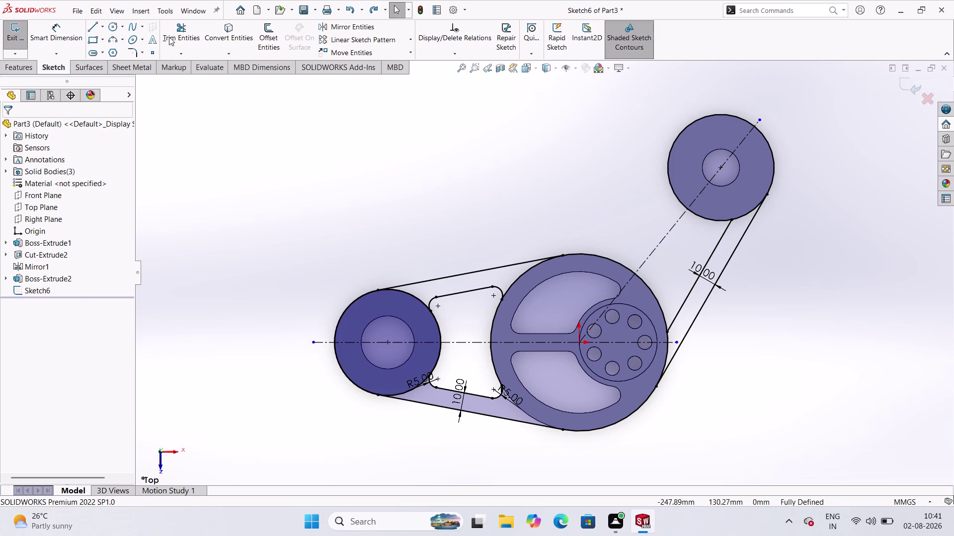
click(196, 42)
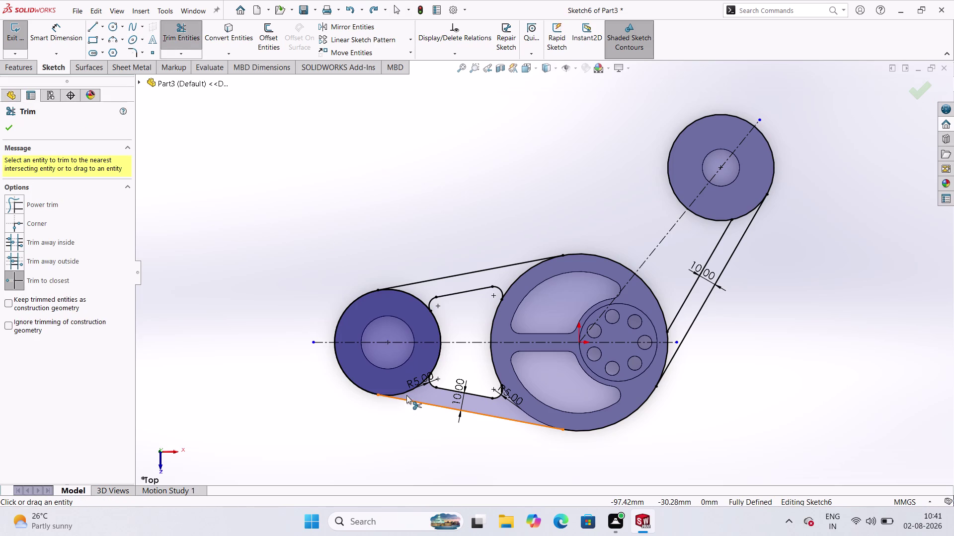
Exit Trim, select the right belt lines, and cancel a mirror with the wrong selection.
click(406, 394)
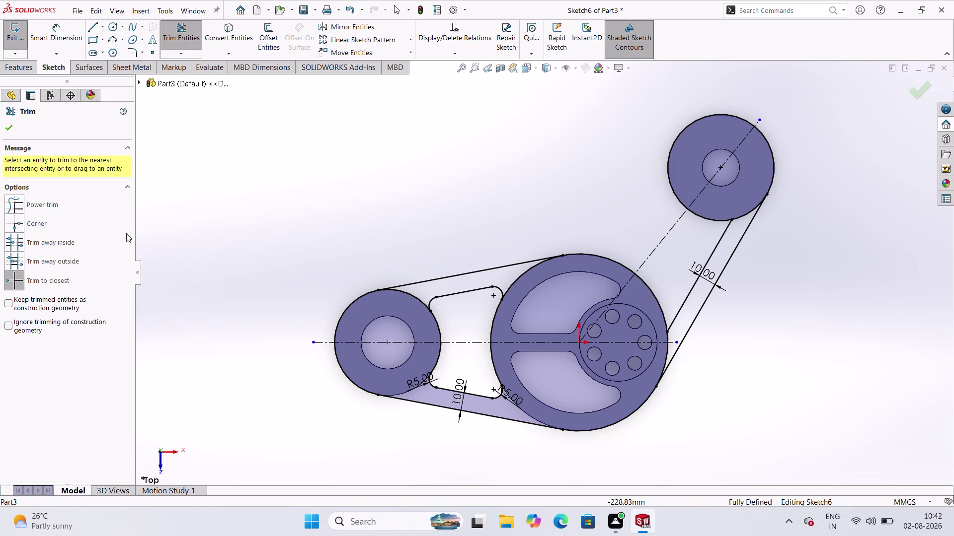
click(6, 131)
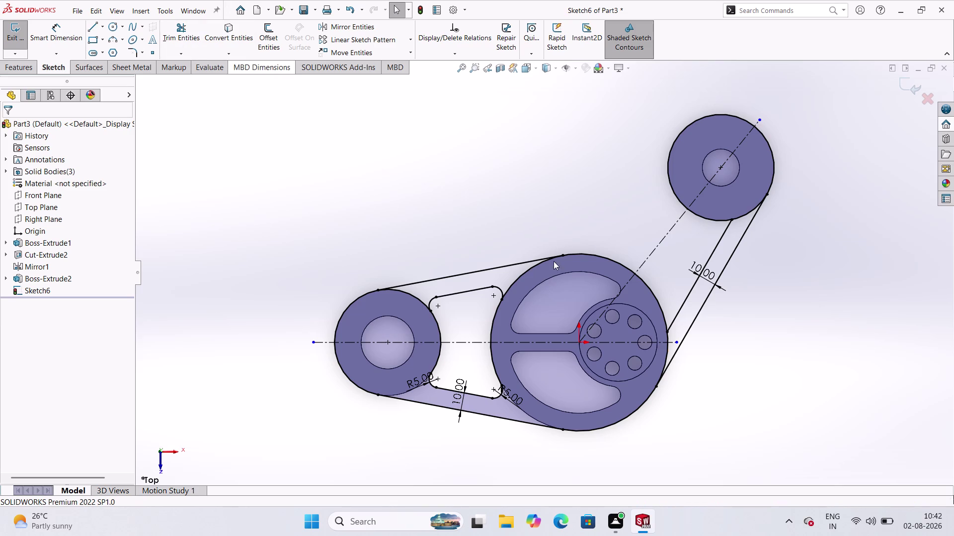
click(686, 303)
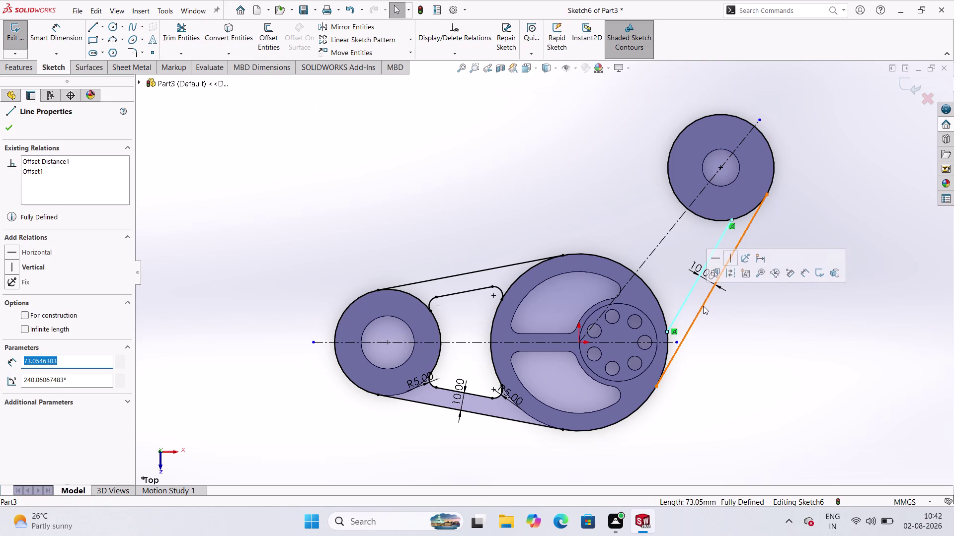
click(702, 306)
click(367, 32)
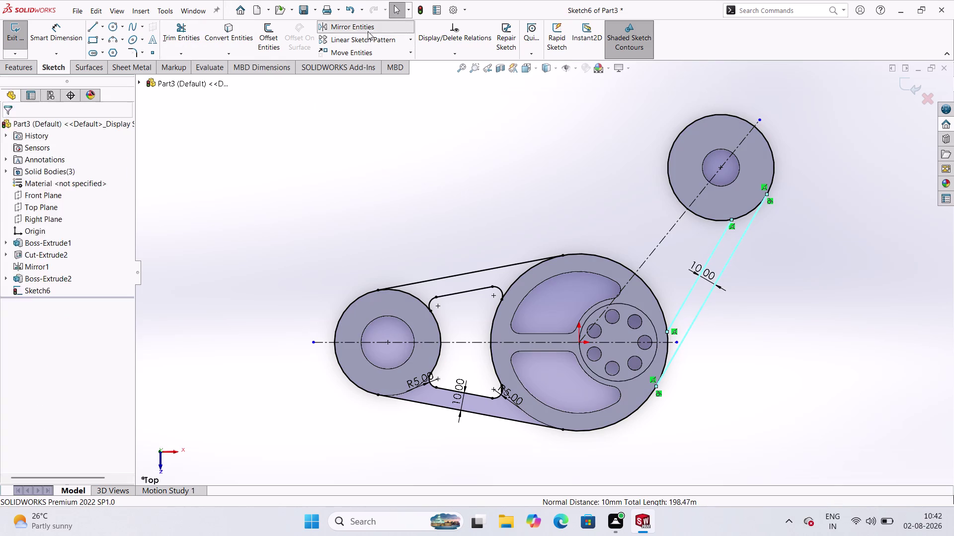
click(676, 225)
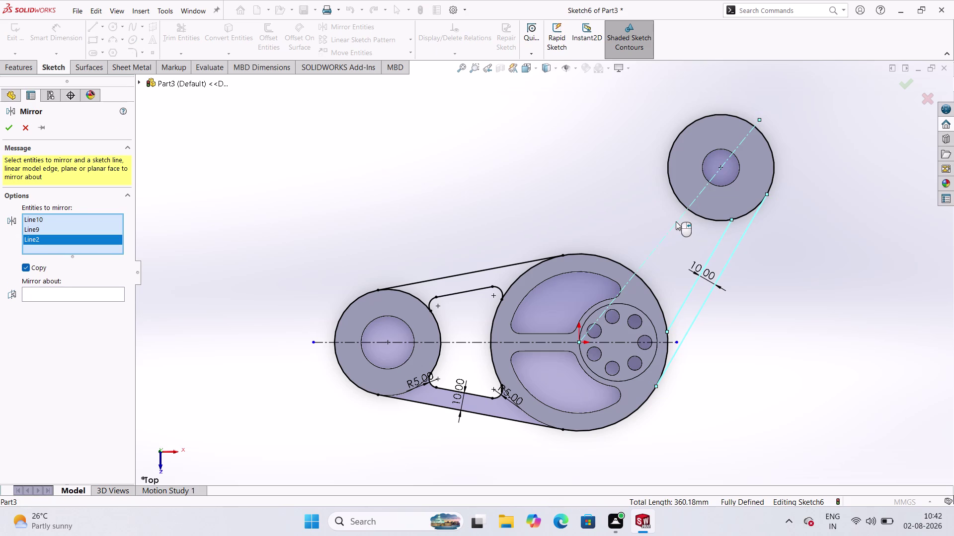
key(Escape)
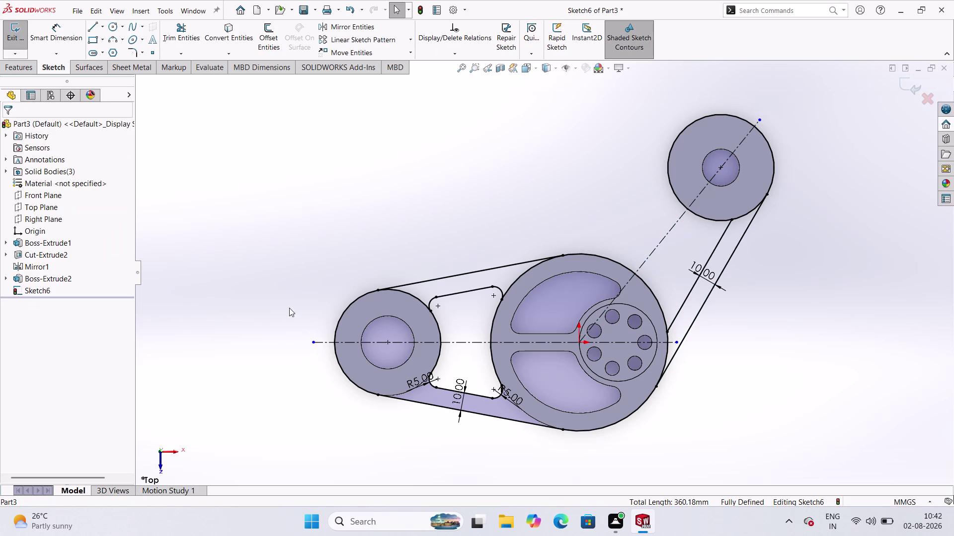
Mirror Line9 and Line10 about the diagonal centreline Line2.
click(683, 301)
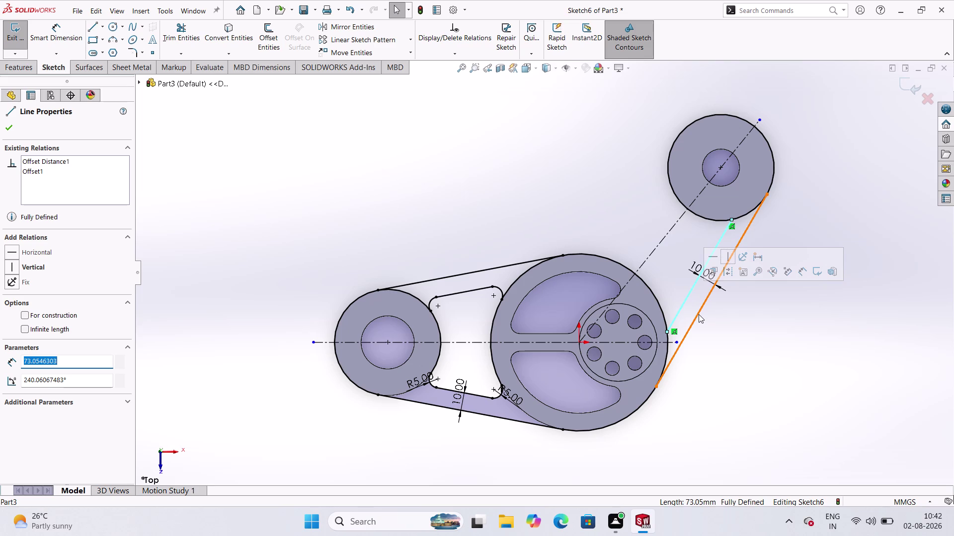
click(698, 314)
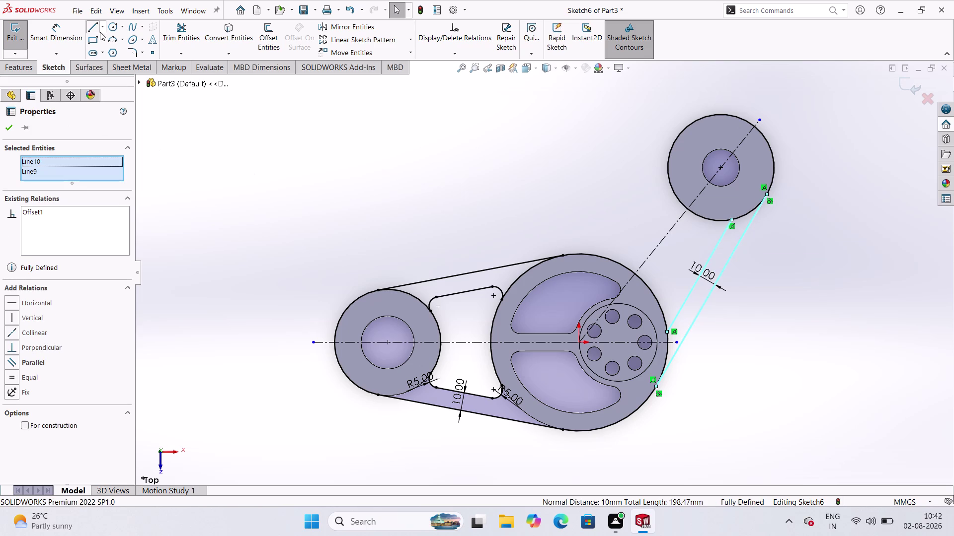
click(77, 219)
click(360, 29)
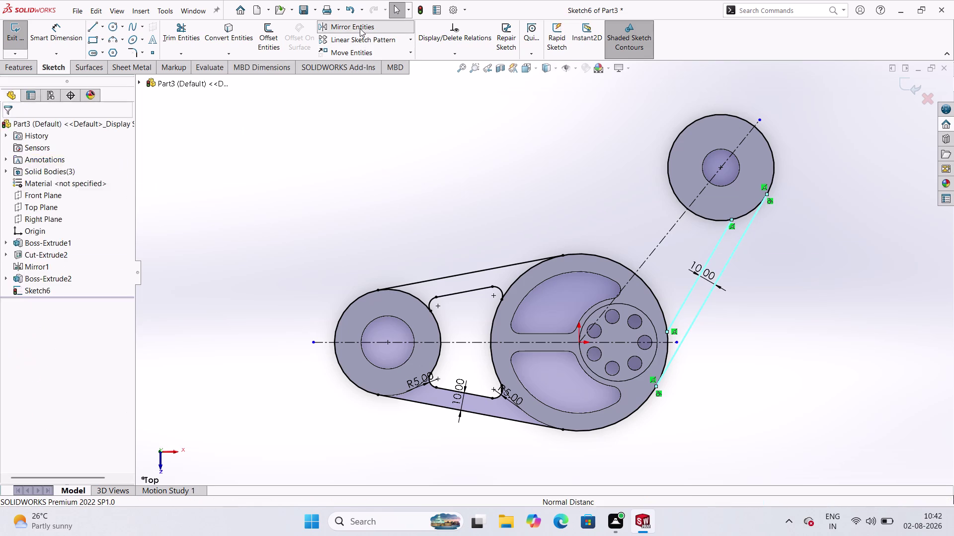
click(74, 275)
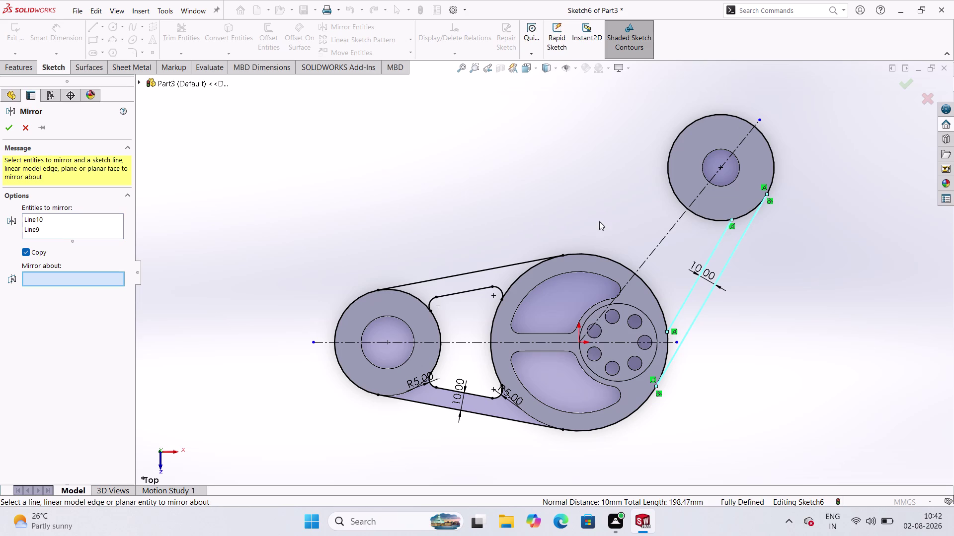
click(654, 250)
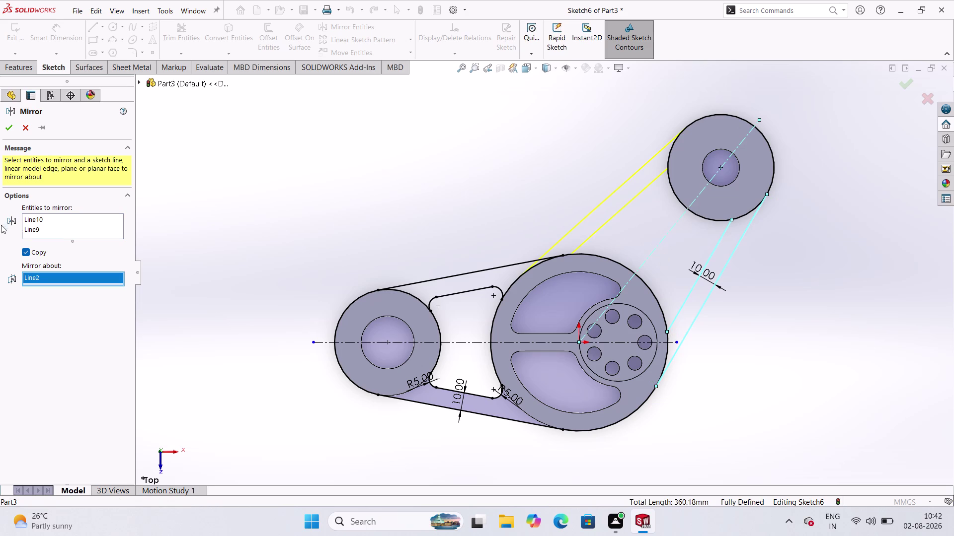
click(4, 126)
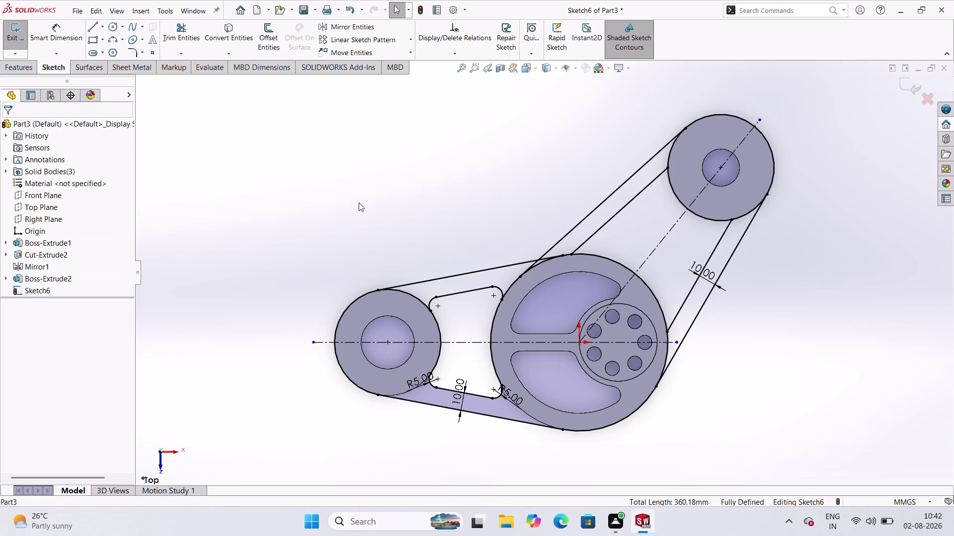
scroll(down, 3)
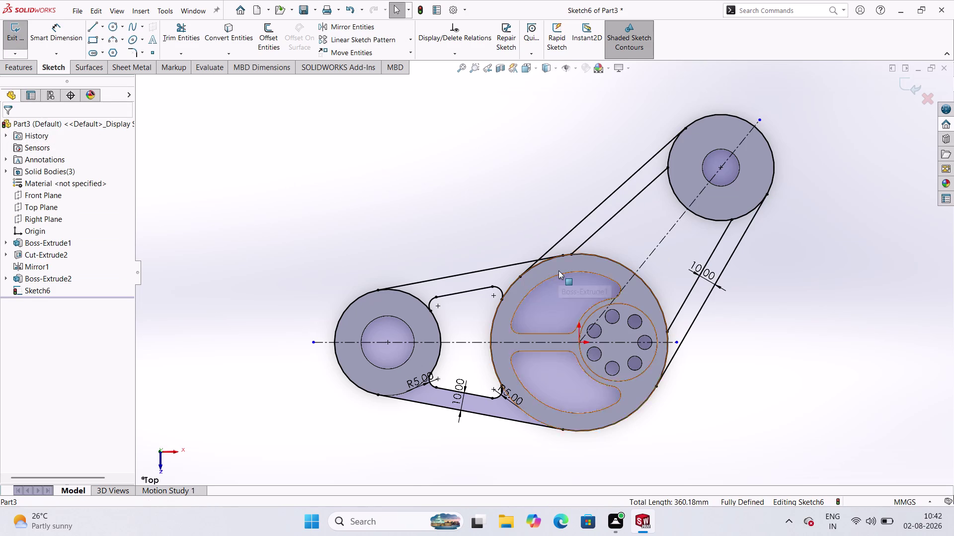
Fillet the corner between the upper belt line and its mirrored line, accepting the relations warning.
scroll(down, 3)
scroll(down, 3)
scroll(down, 3)
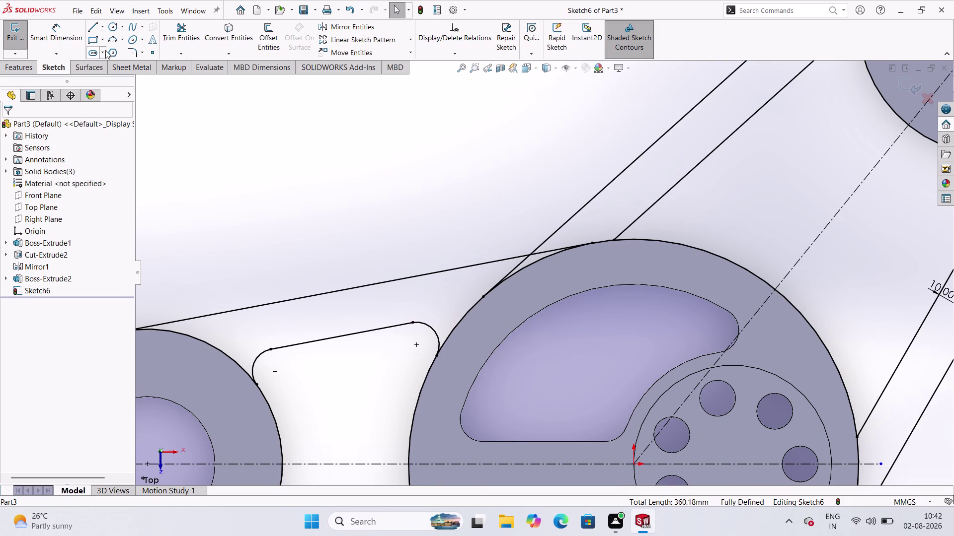
click(129, 54)
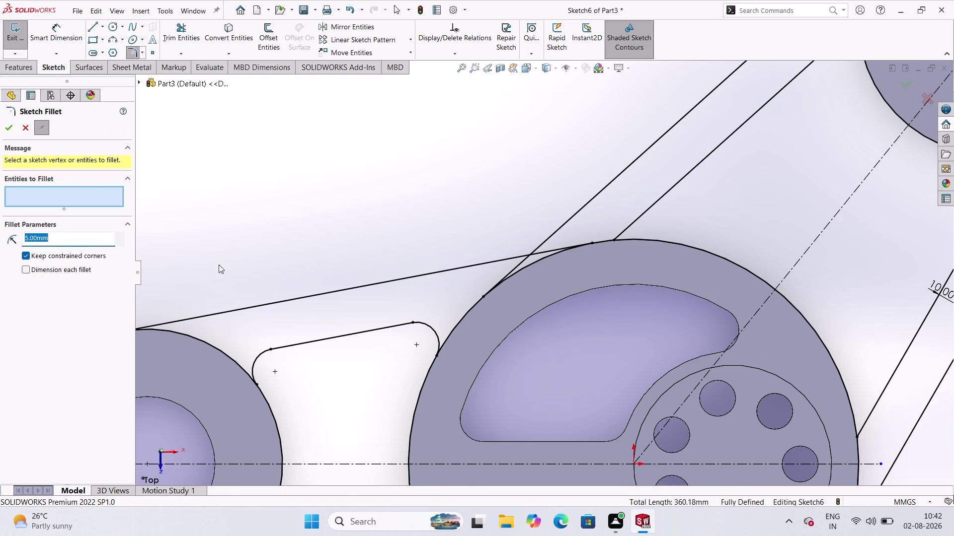
click(505, 261)
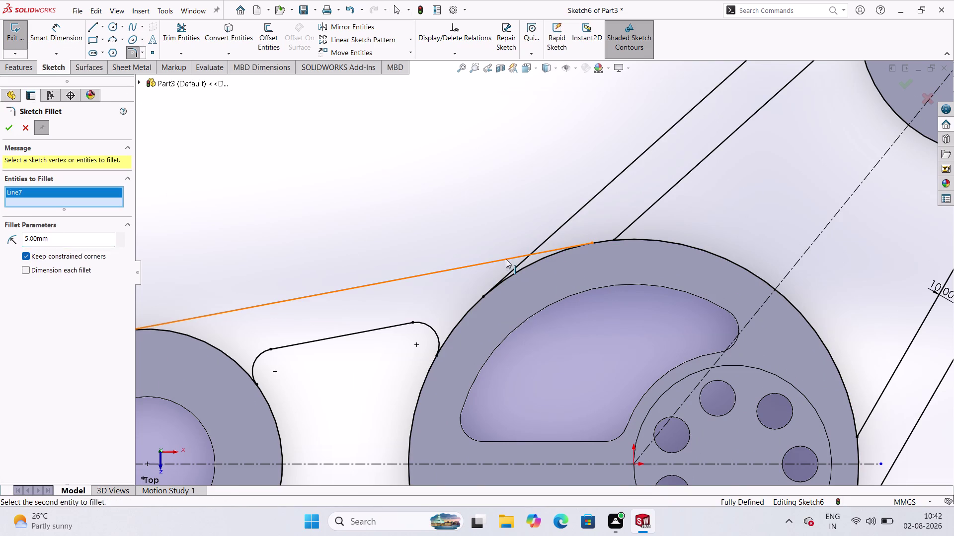
click(539, 245)
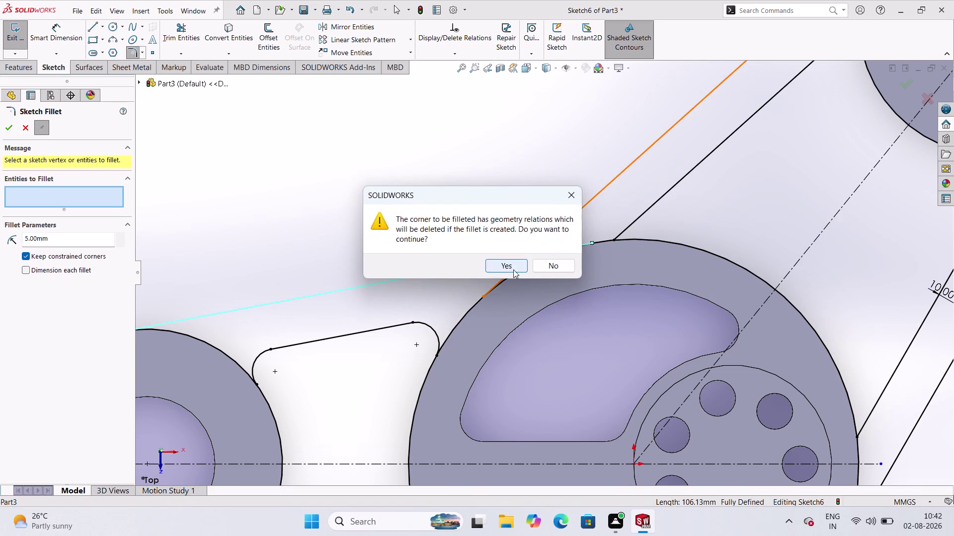
click(513, 270)
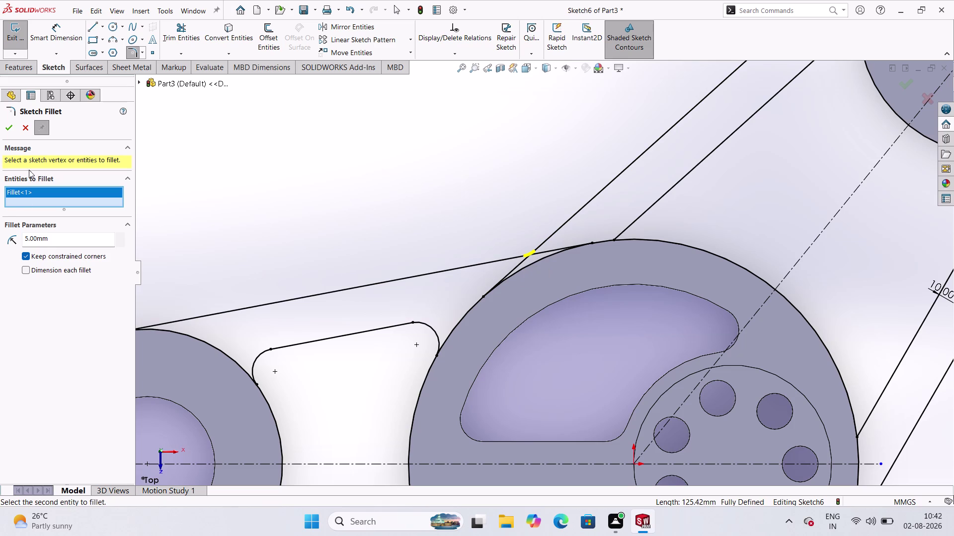
click(13, 127)
click(390, 188)
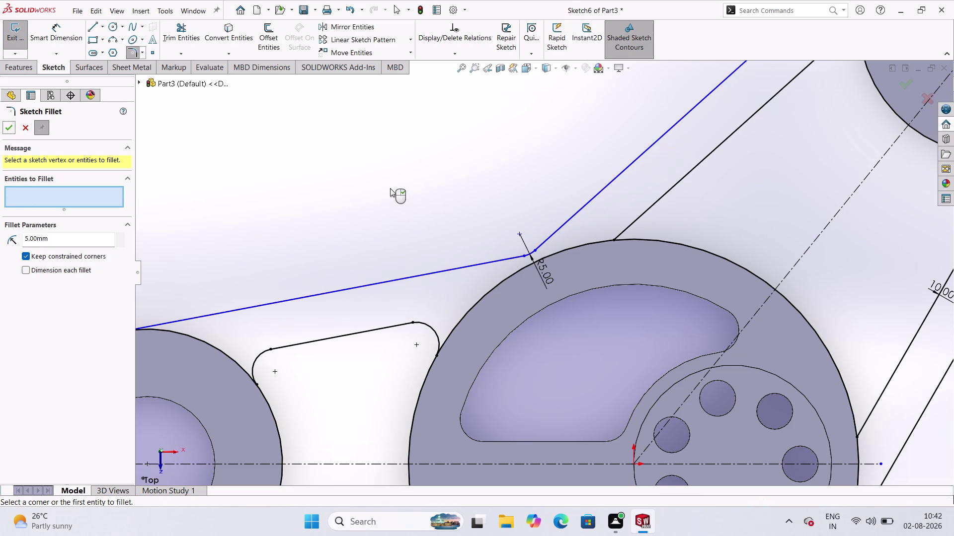
scroll(down, 3)
scroll(up, 3)
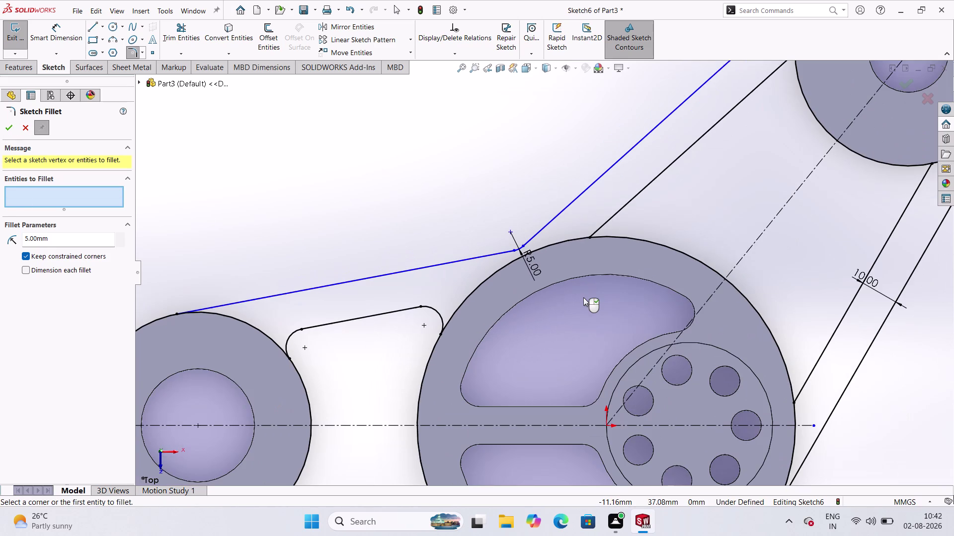
scroll(down, 3)
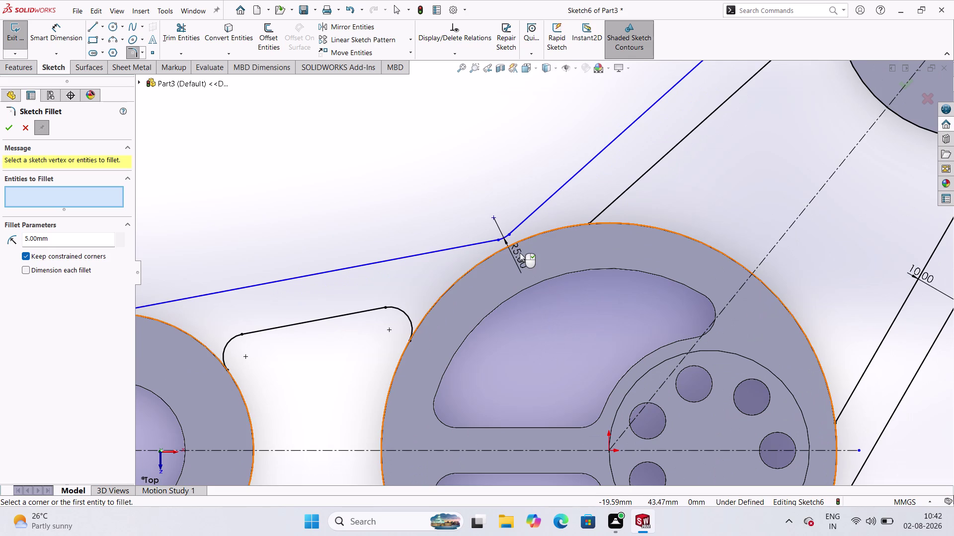
double_click(520, 253)
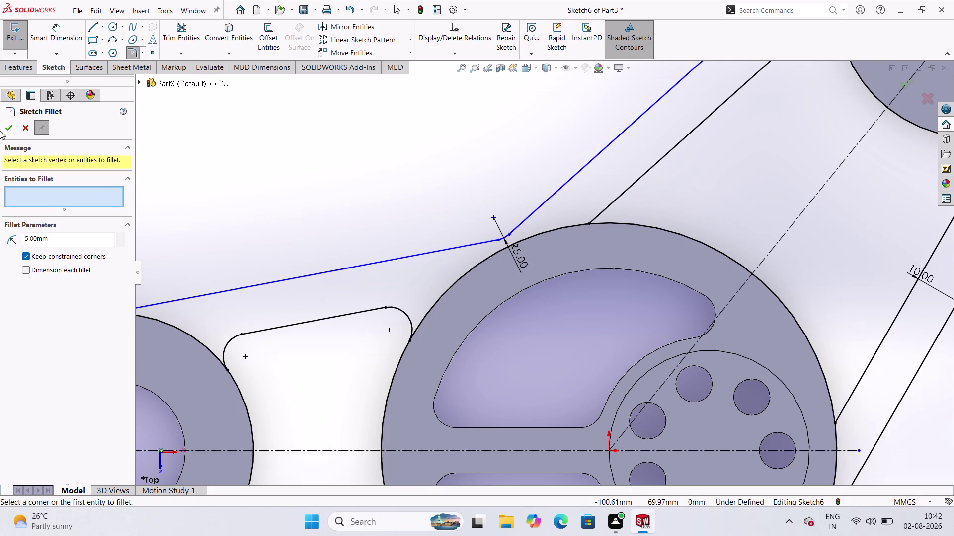
click(2, 135)
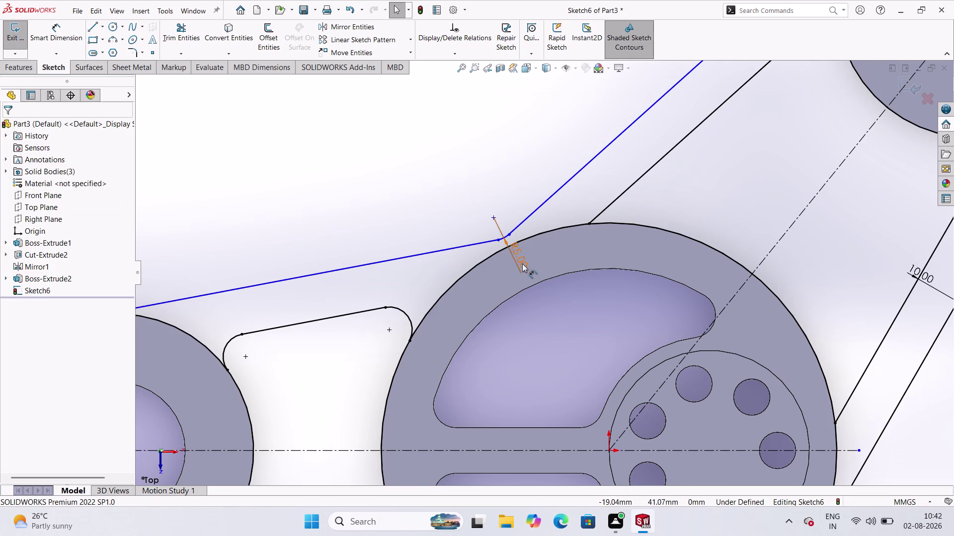
Change the fillet radius dimension to 12 mm.
double_click(522, 264)
text(12)
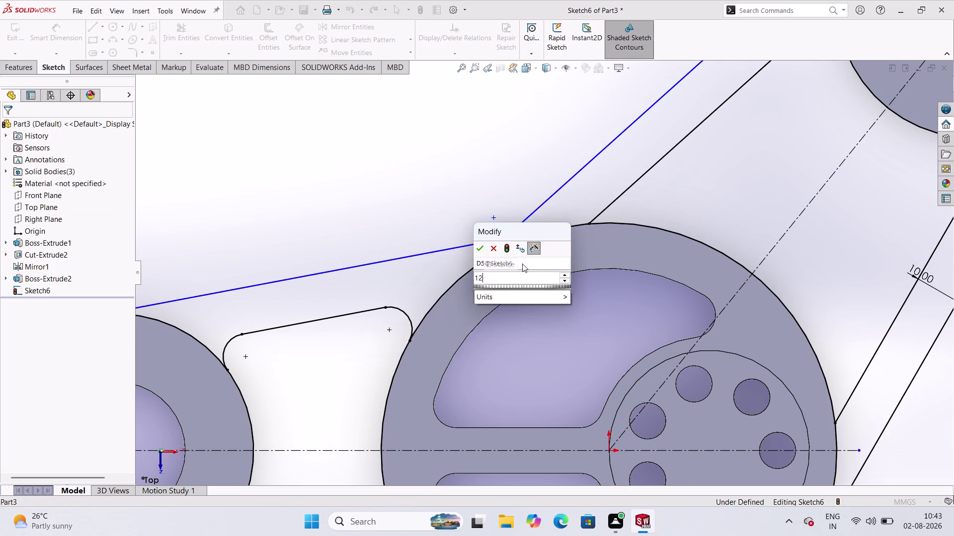
key(Return)
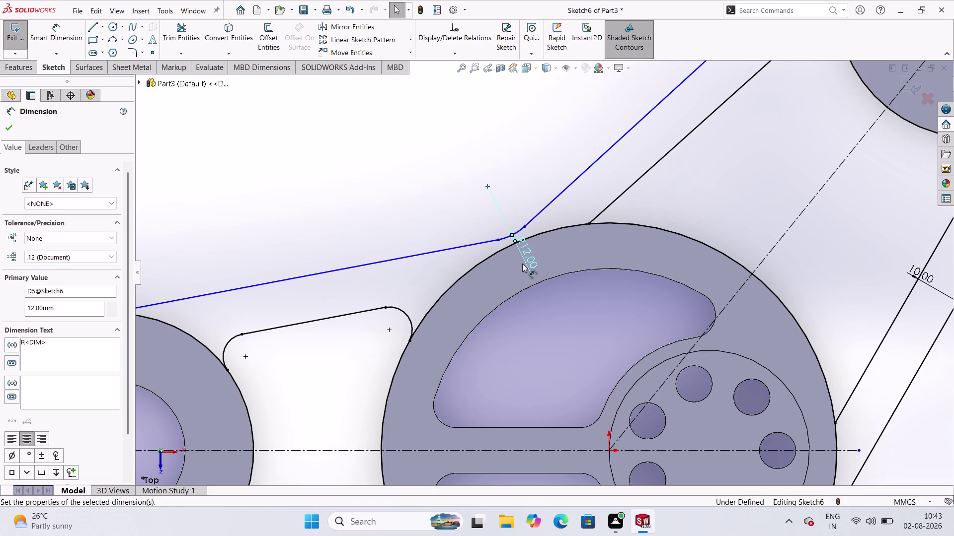
click(13, 126)
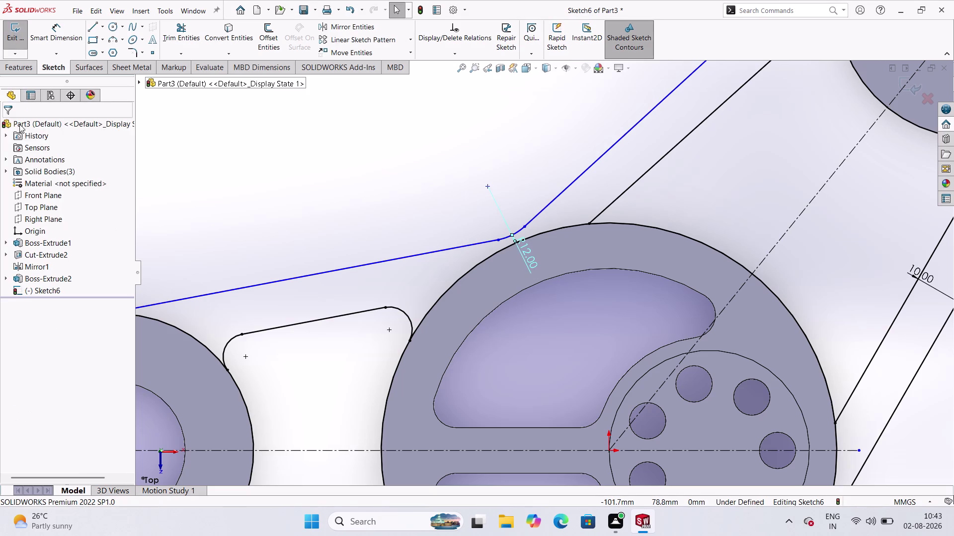
scroll(up, 3)
Trim an excess segment from the lower link outline with Trim Entities.
scroll(up, 3)
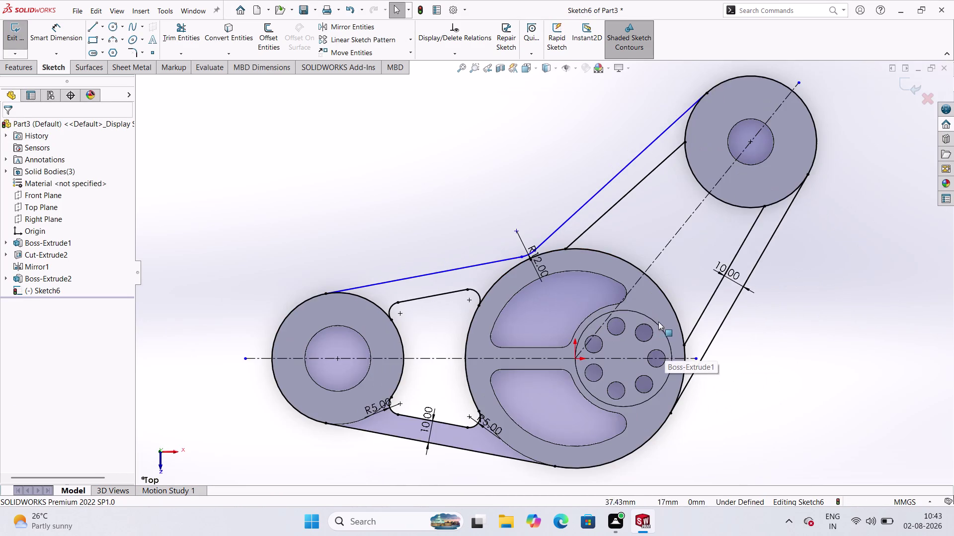
scroll(up, 3)
scroll(down, 3)
scroll(down, 3)
scroll(up, 3)
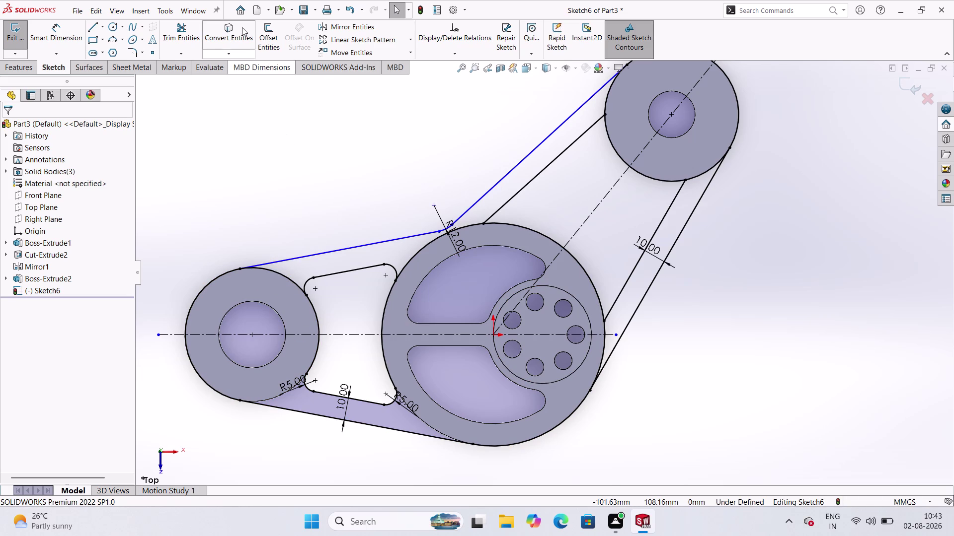
click(184, 22)
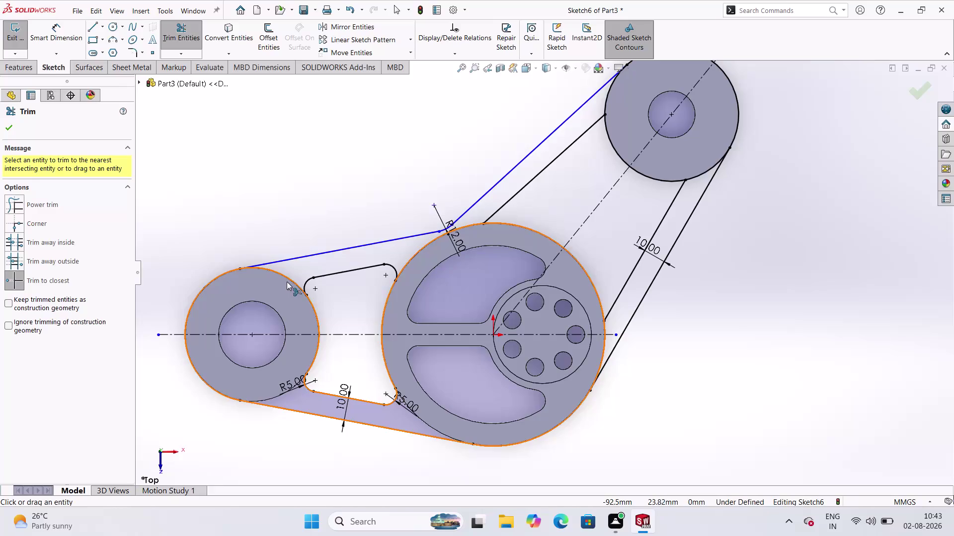
click(285, 275)
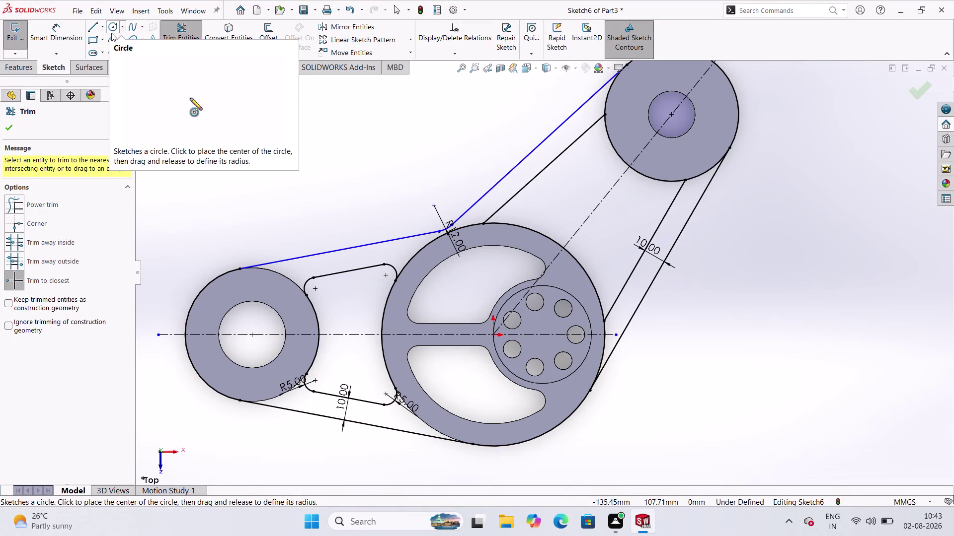
click(242, 34)
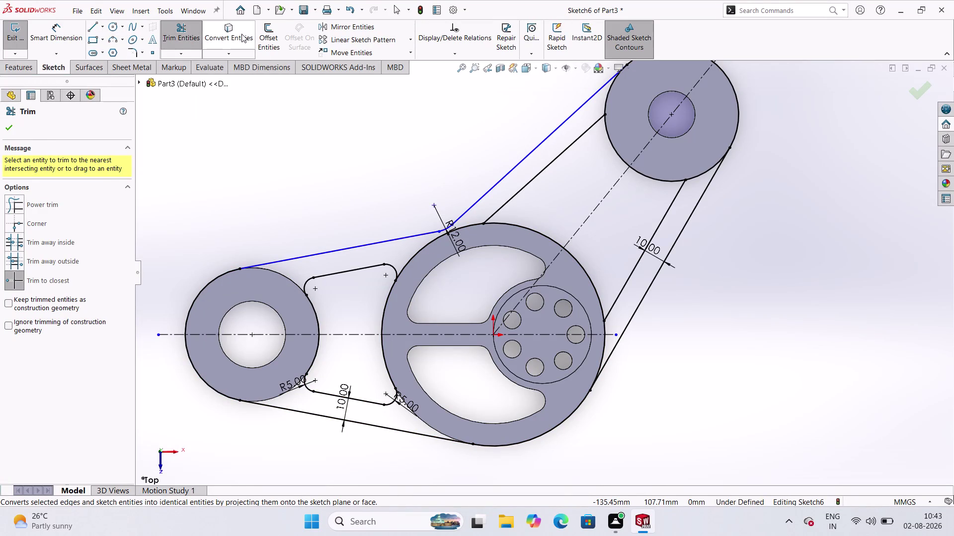
Convert the upper and lower slot outline edges into the sketch.
click(263, 365)
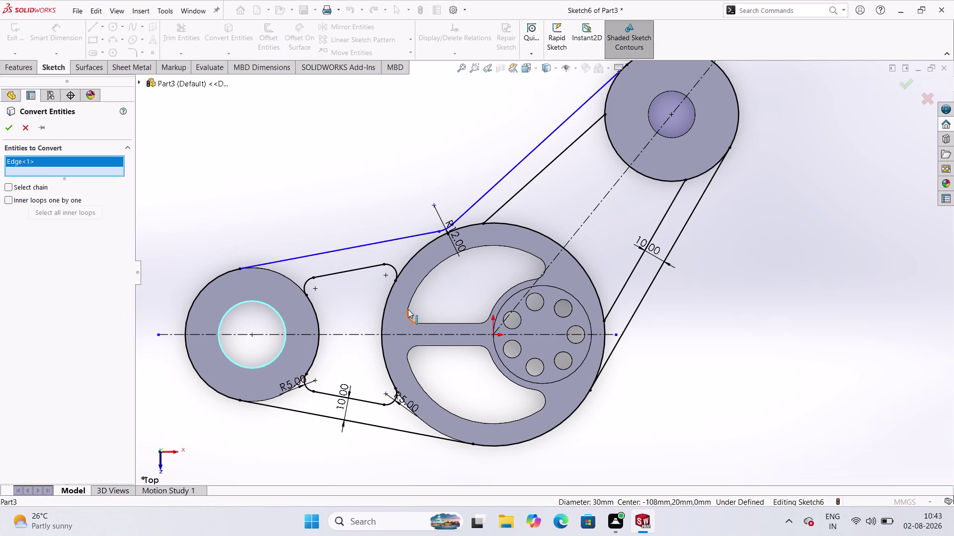
click(422, 281)
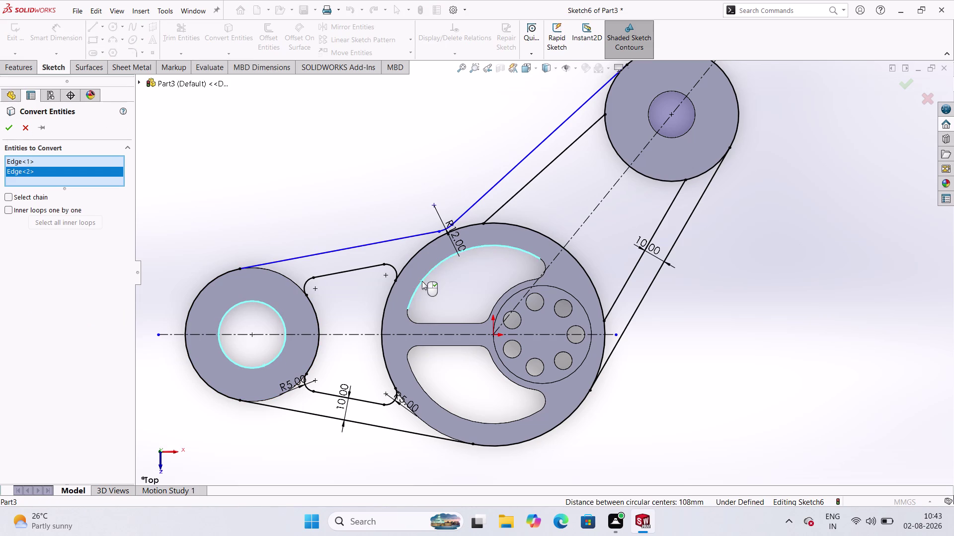
click(412, 320)
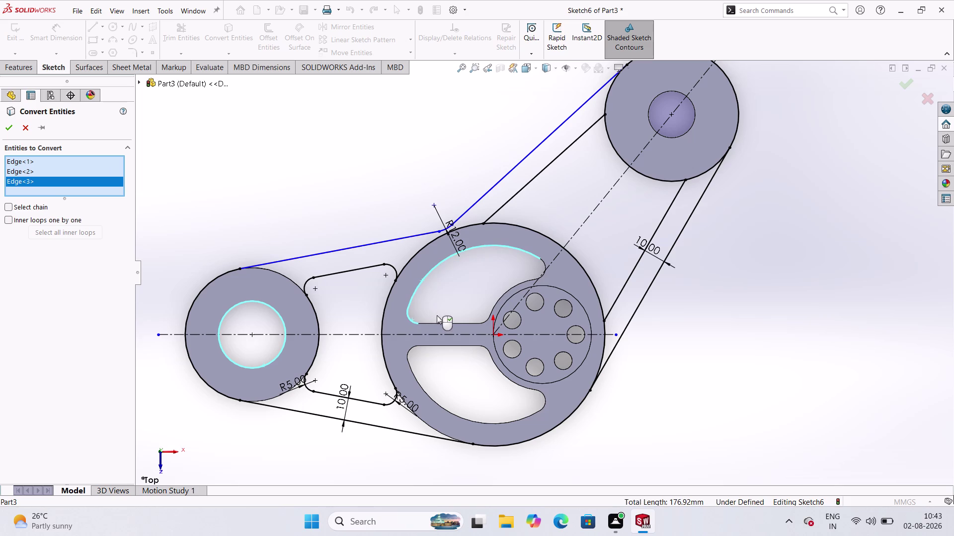
click(440, 324)
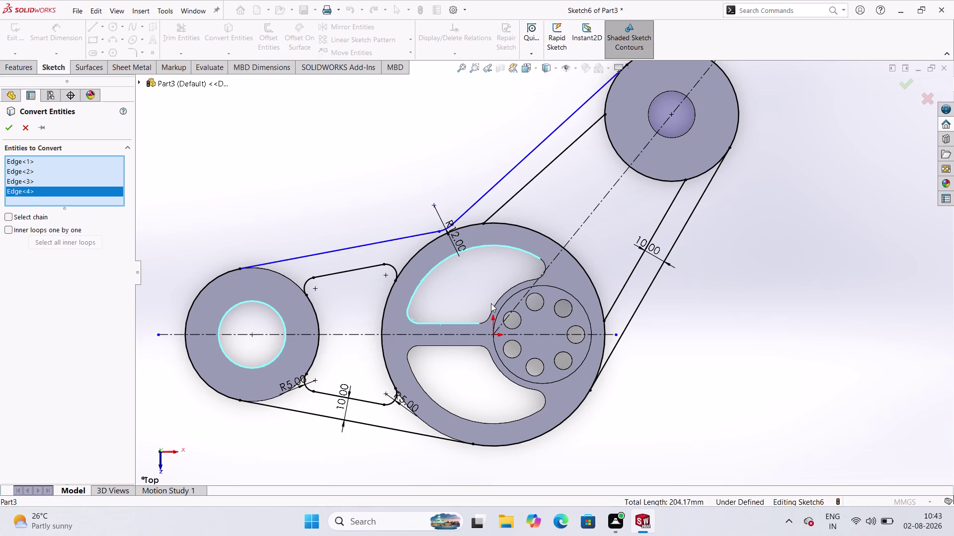
click(493, 307)
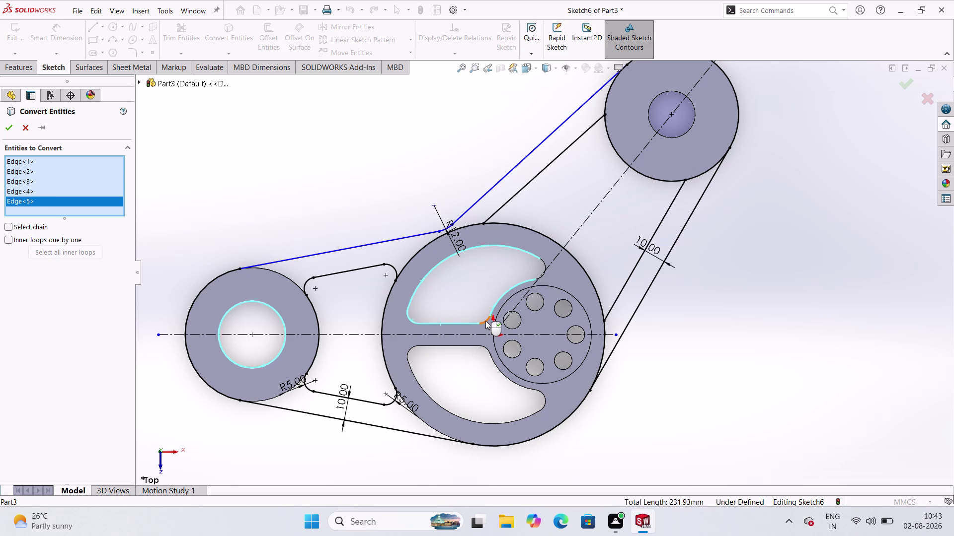
click(486, 321)
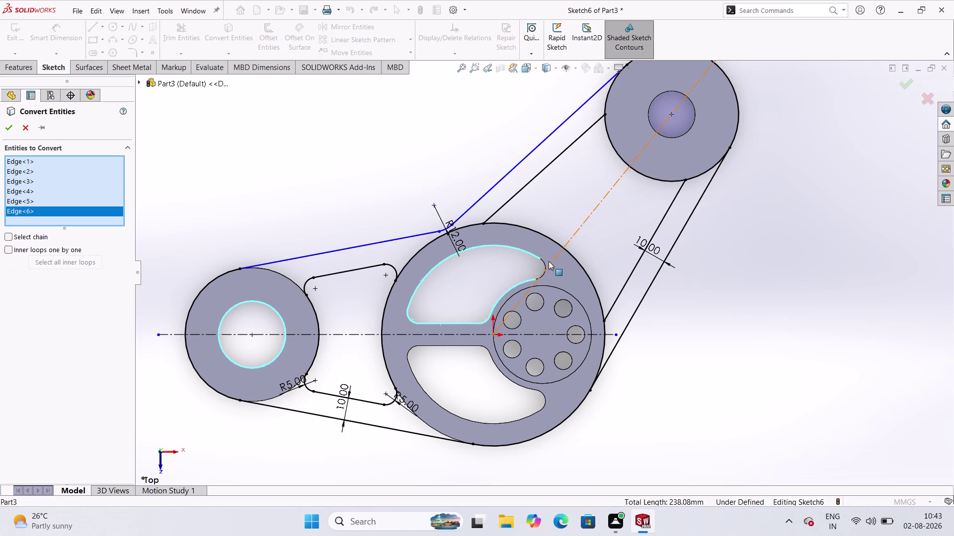
click(542, 259)
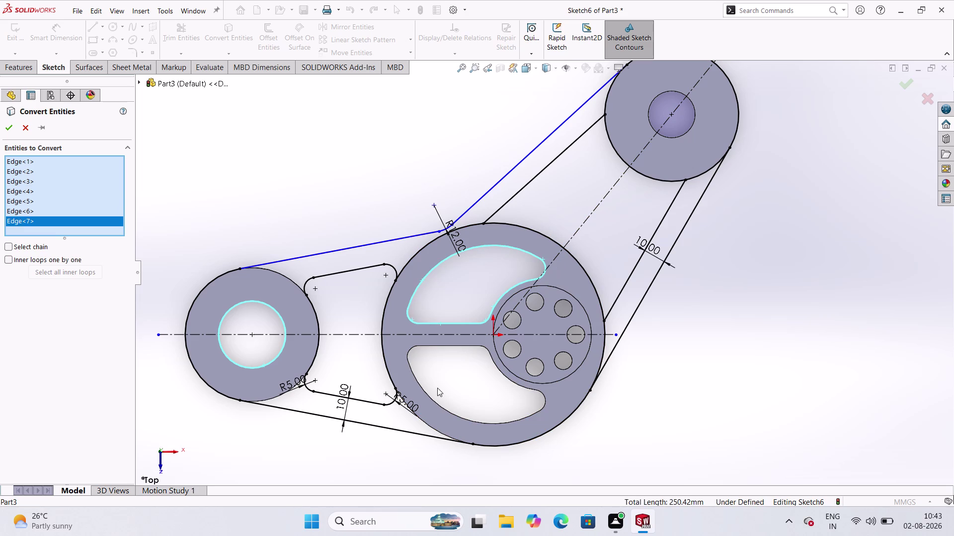
click(437, 345)
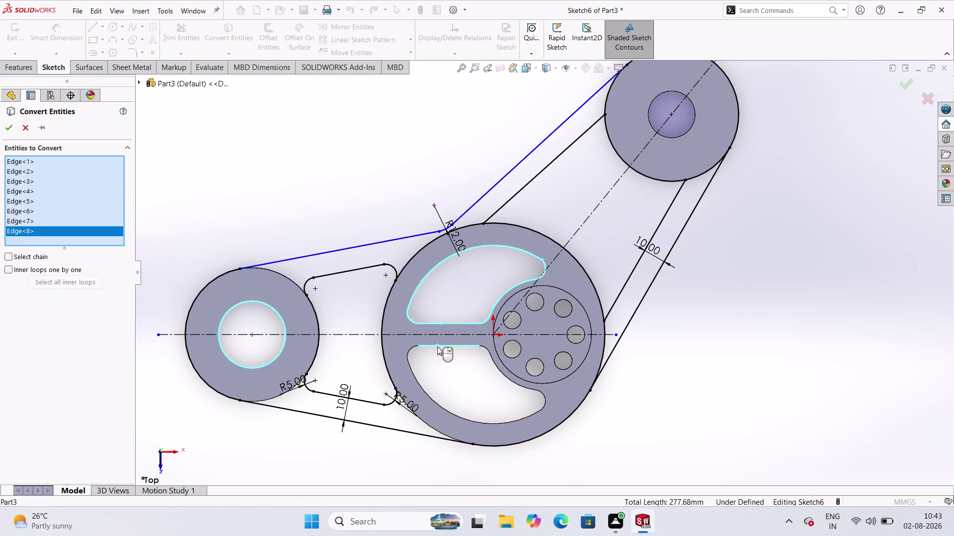
click(410, 348)
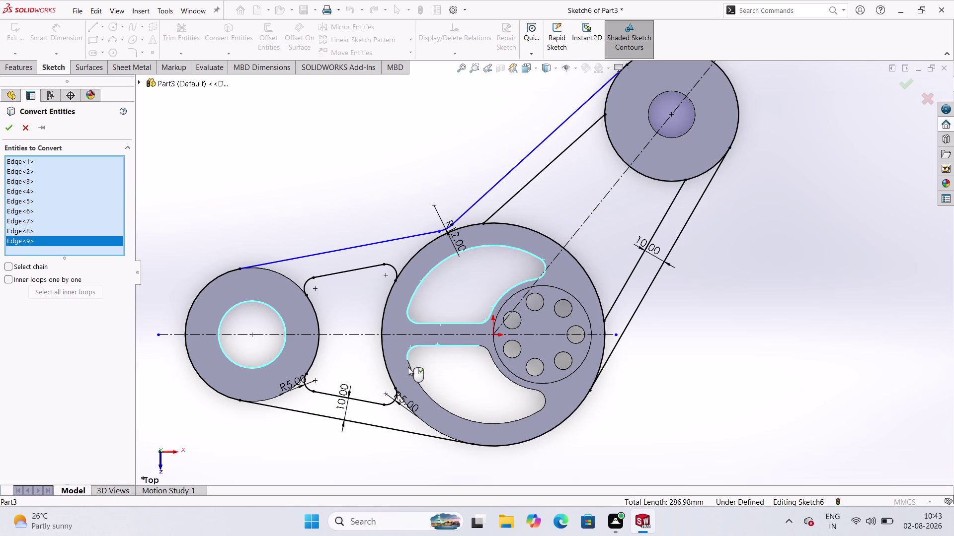
click(421, 387)
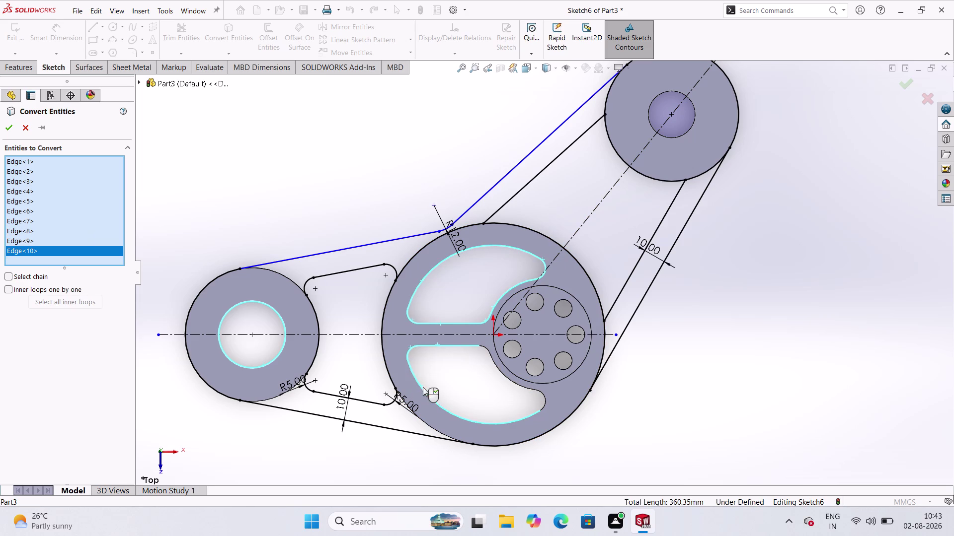
click(486, 347)
click(494, 364)
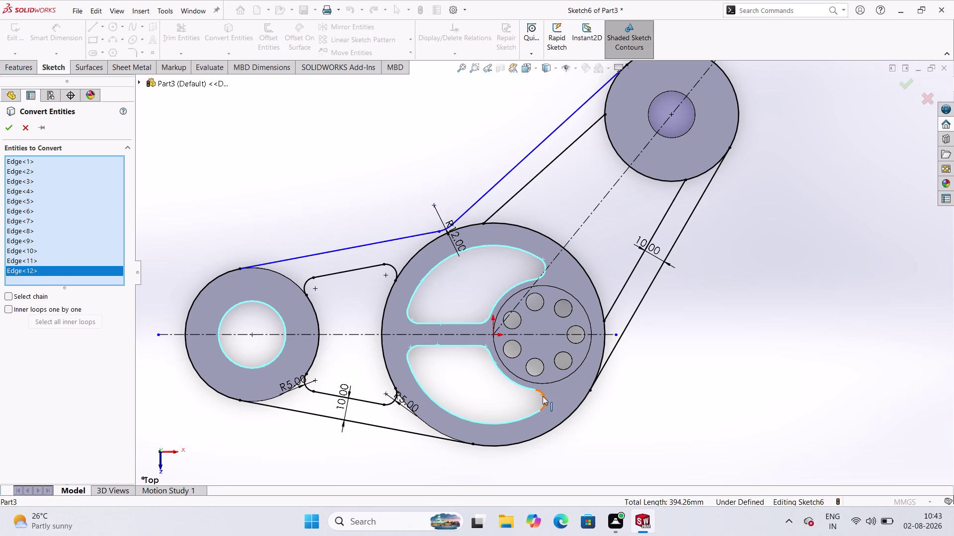
click(543, 397)
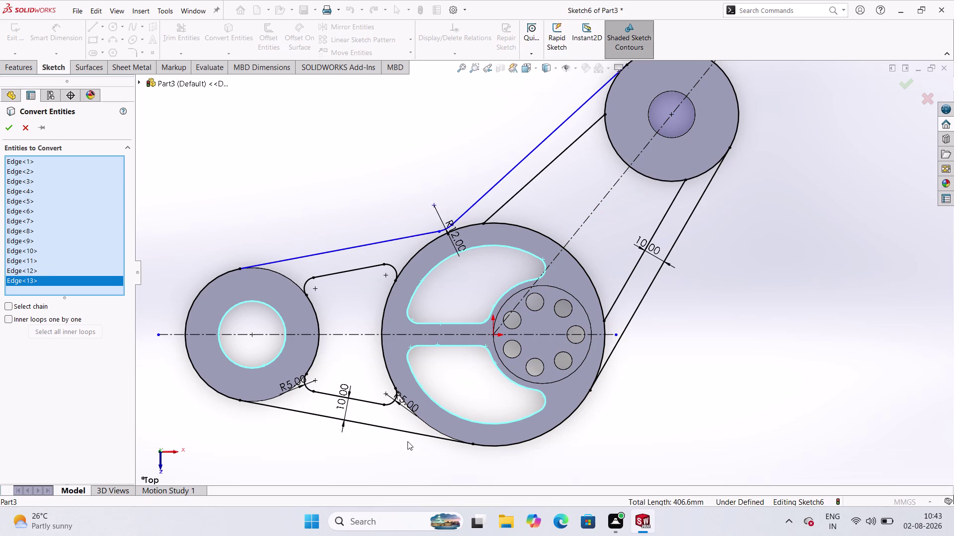
Add the hub circle, its seven bolt holes and the top boss hole, then confirm.
click(553, 288)
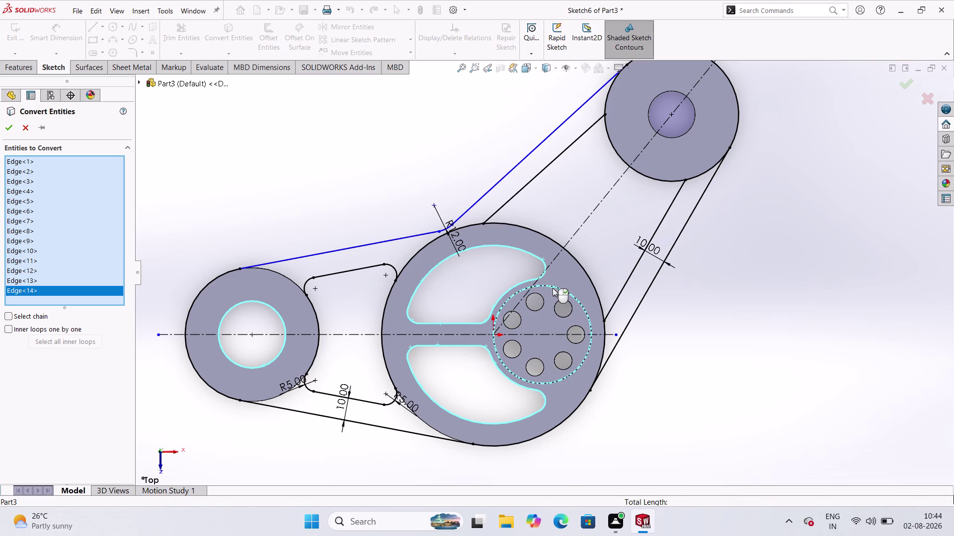
click(565, 317)
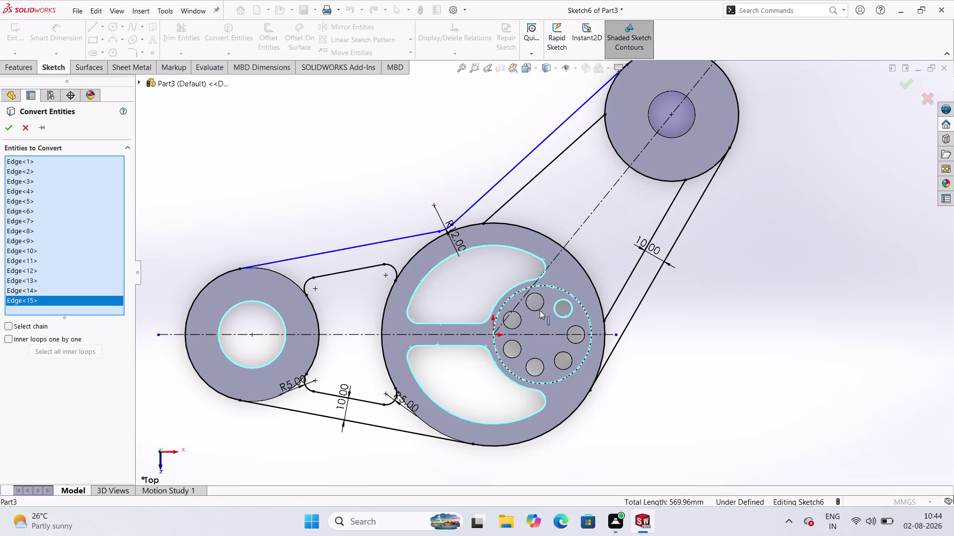
click(537, 310)
click(521, 320)
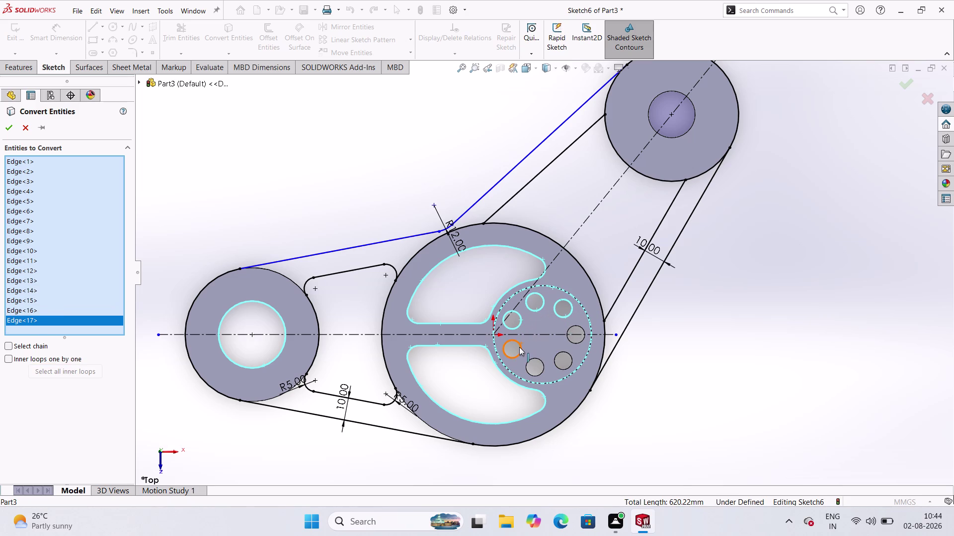
click(519, 347)
click(528, 363)
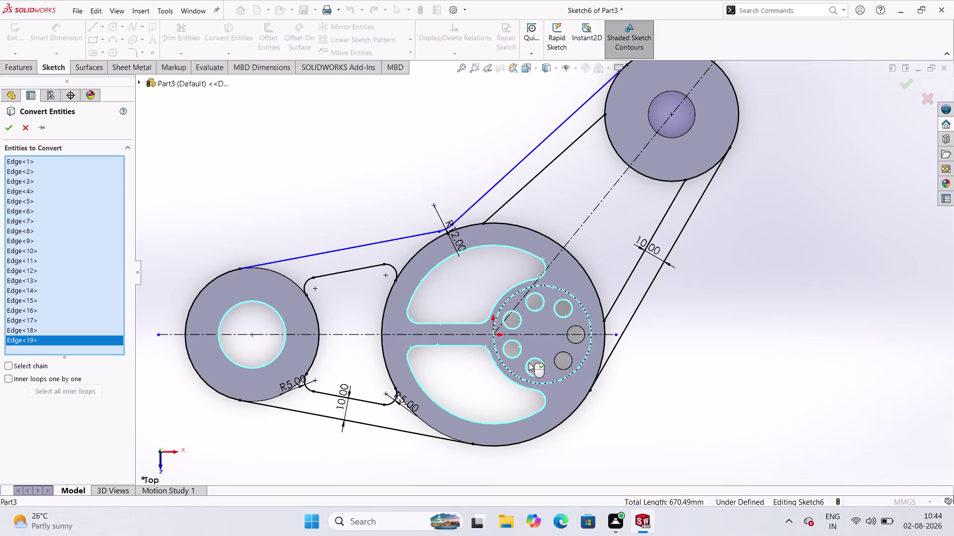
click(570, 353)
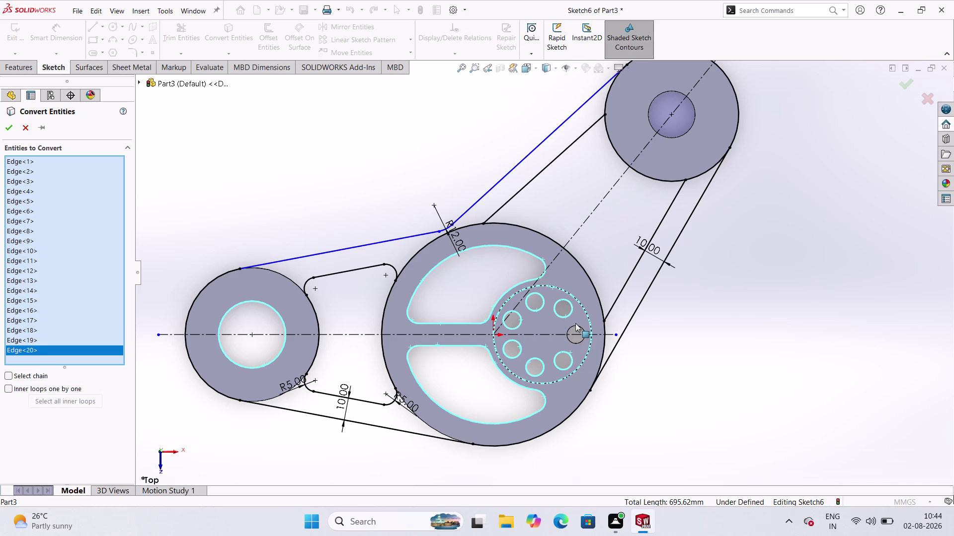
click(575, 324)
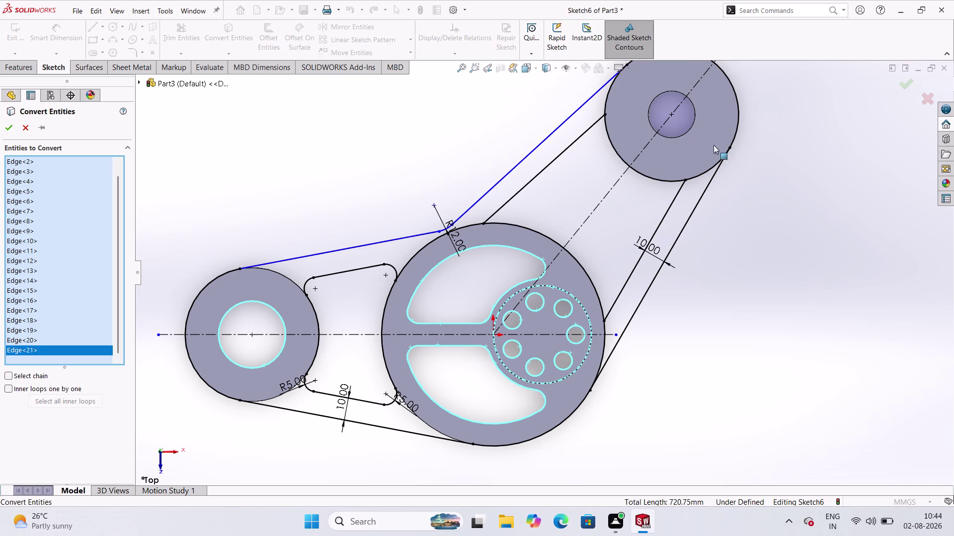
click(667, 138)
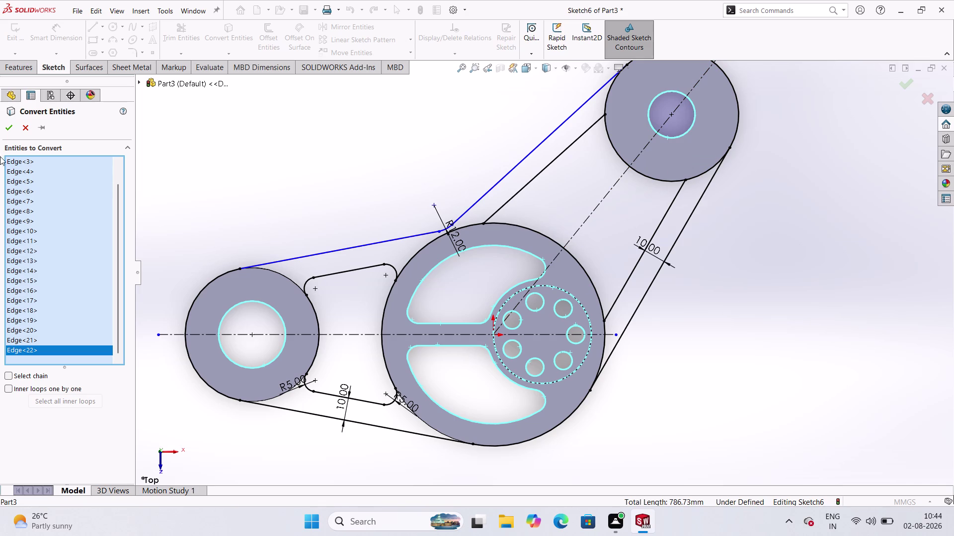
click(12, 125)
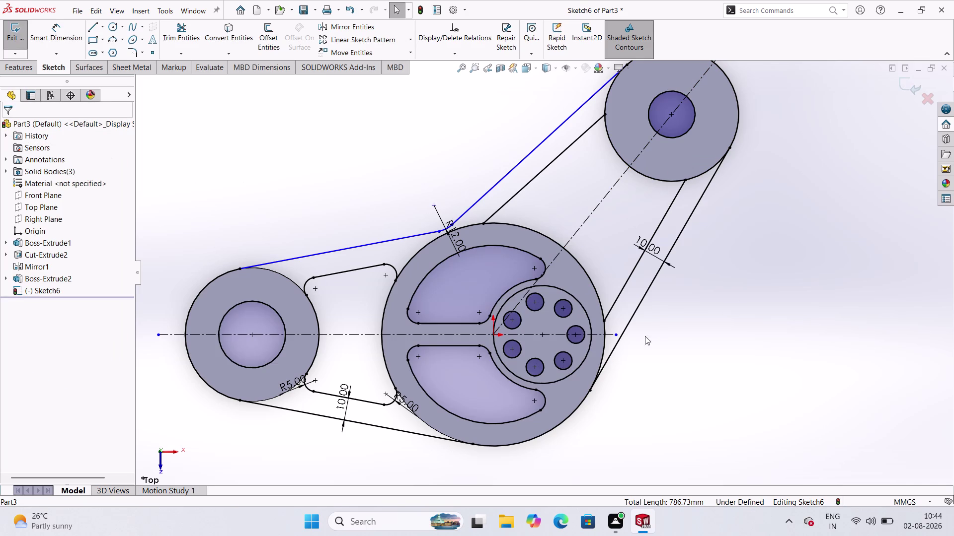
Trim the stray lower web line and leftover segments near the lower slot.
click(170, 30)
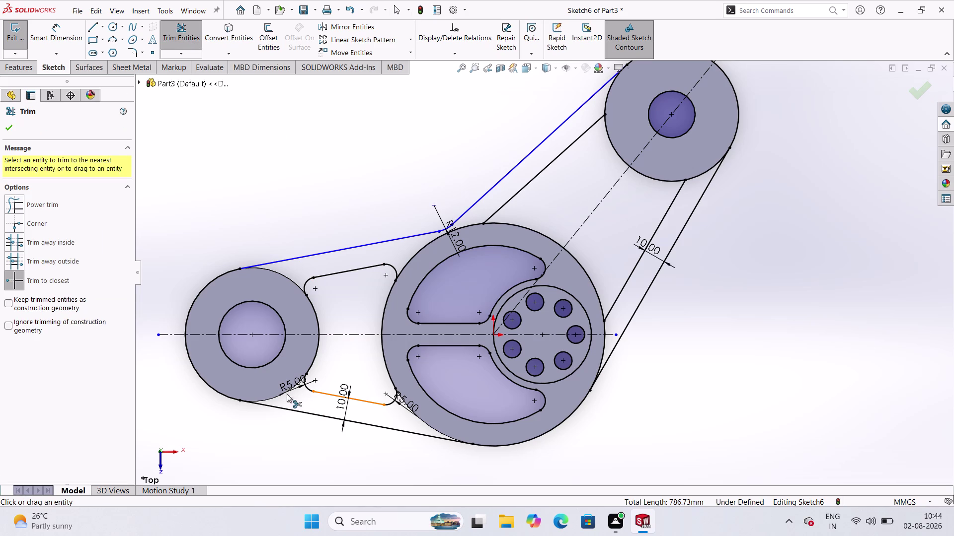
click(419, 249)
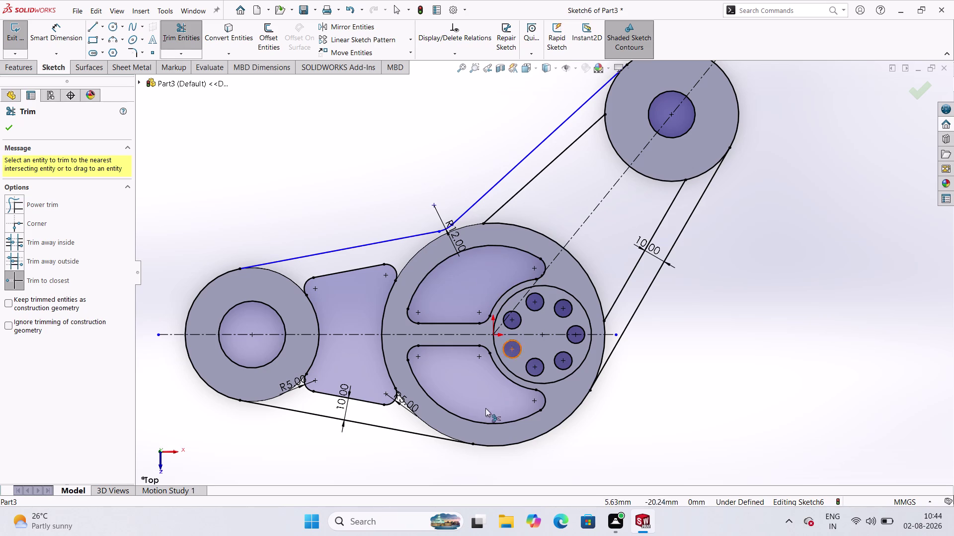
click(604, 342)
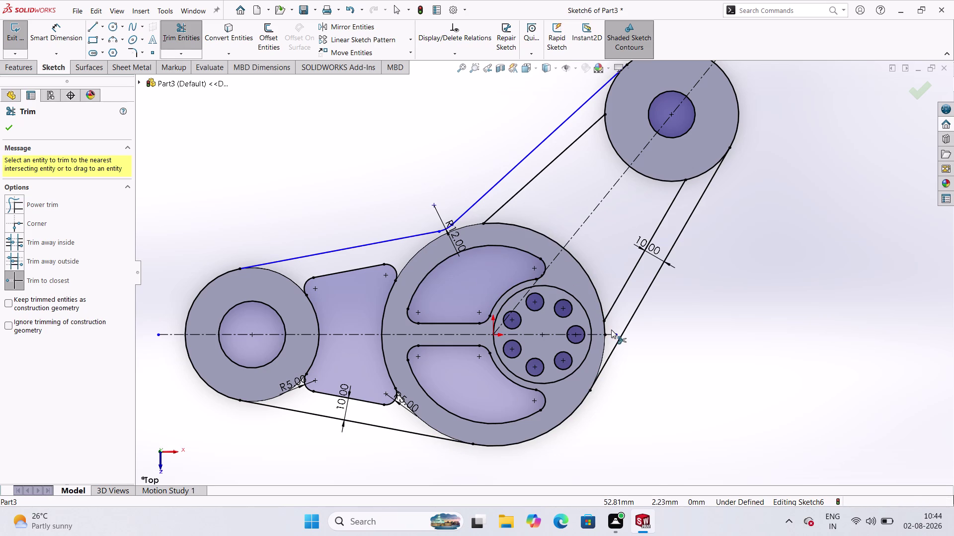
click(605, 328)
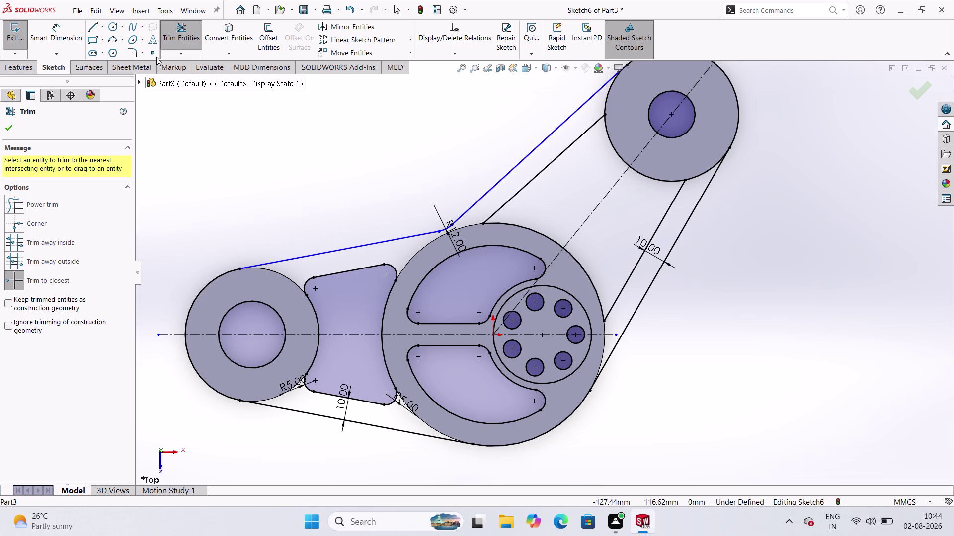
click(140, 51)
Add 5 mm sketch fillets where the upper arm lines meet the central wheel rim.
click(137, 51)
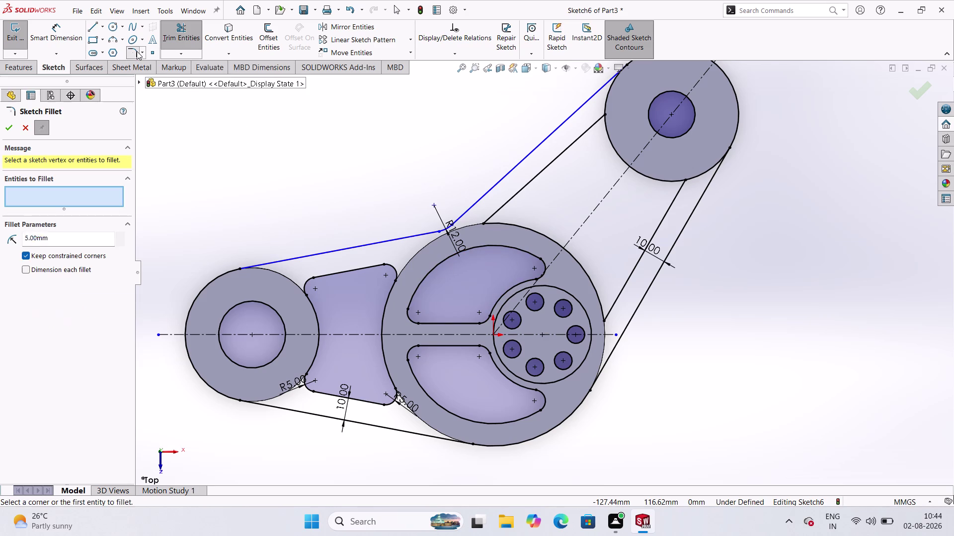
click(504, 206)
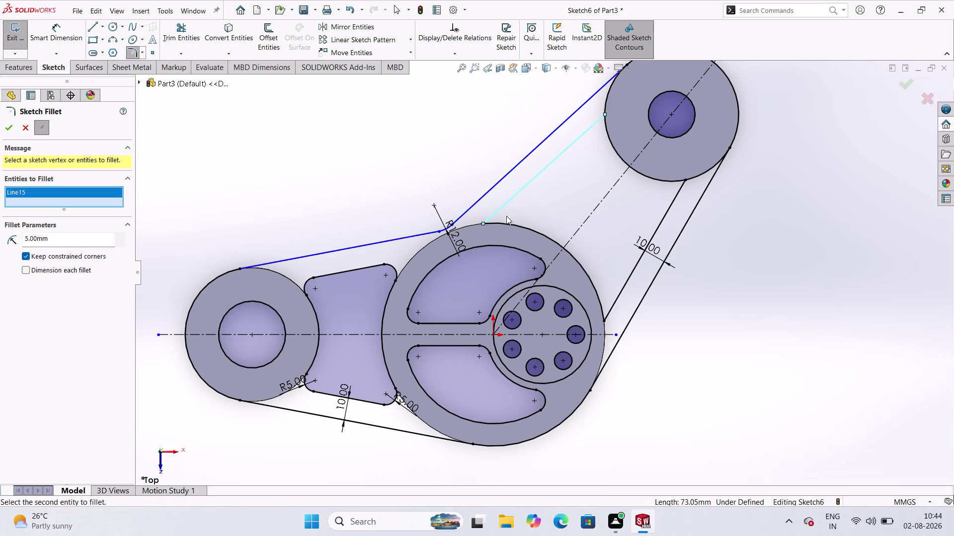
click(502, 224)
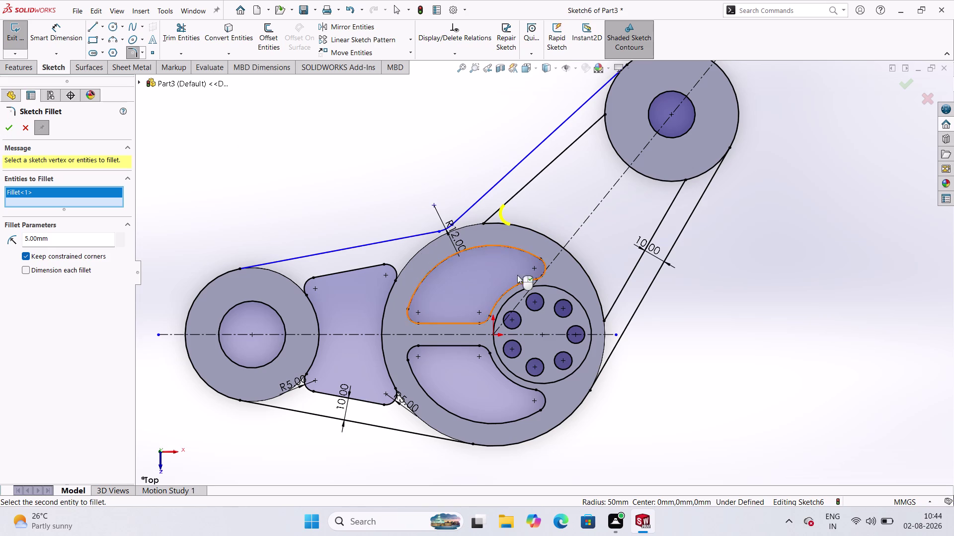
click(599, 298)
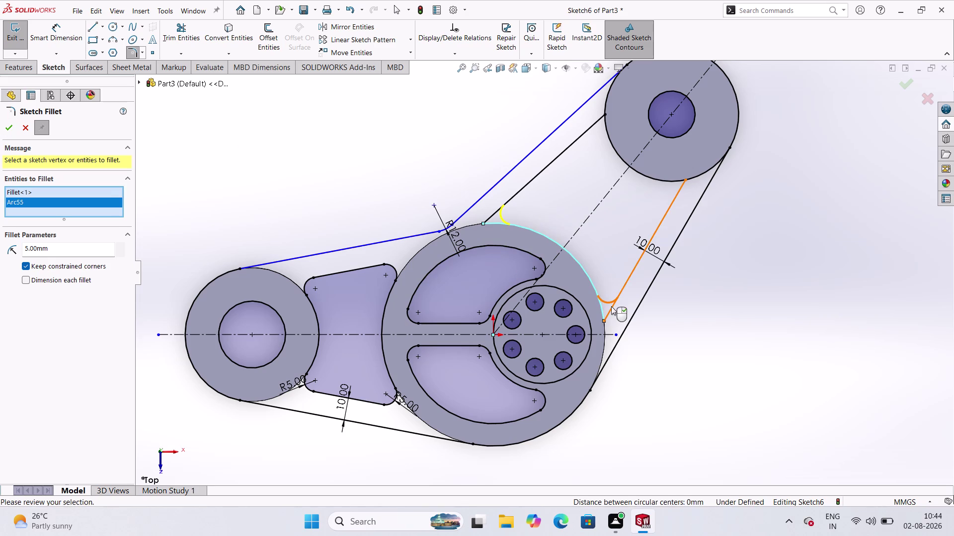
click(611, 306)
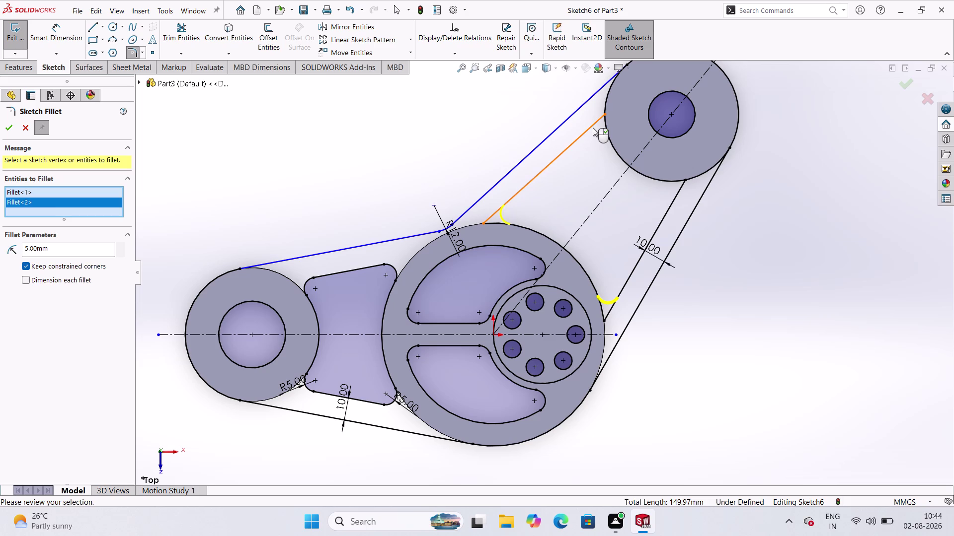
click(592, 128)
click(606, 134)
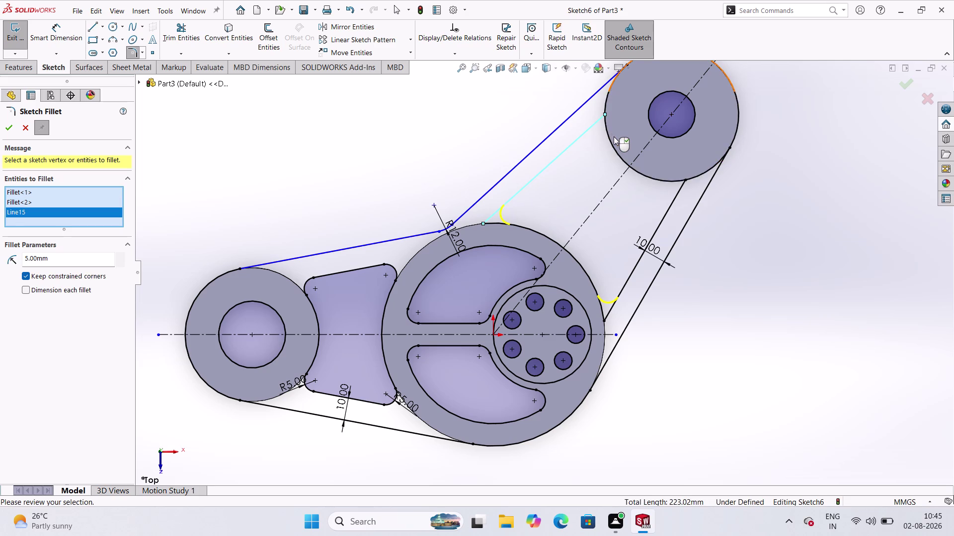
click(11, 128)
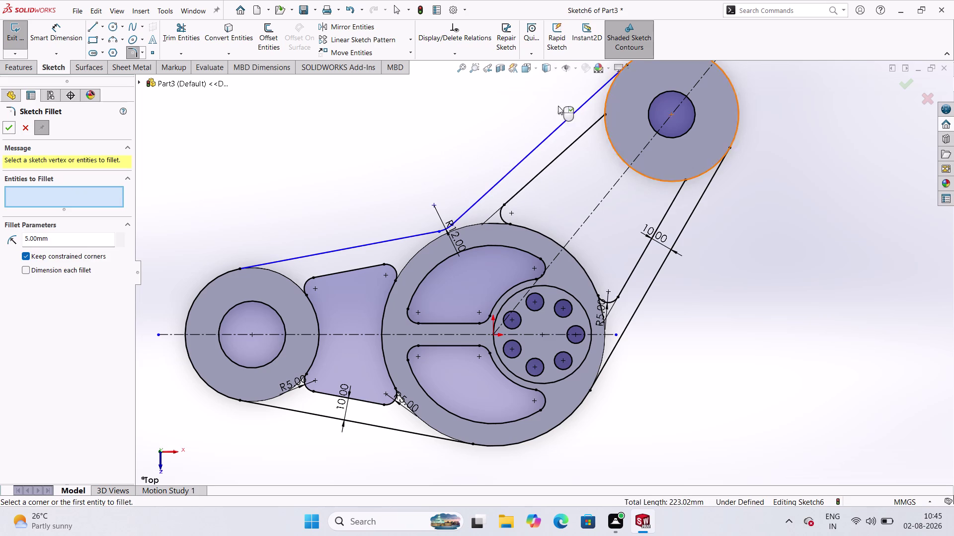
click(187, 27)
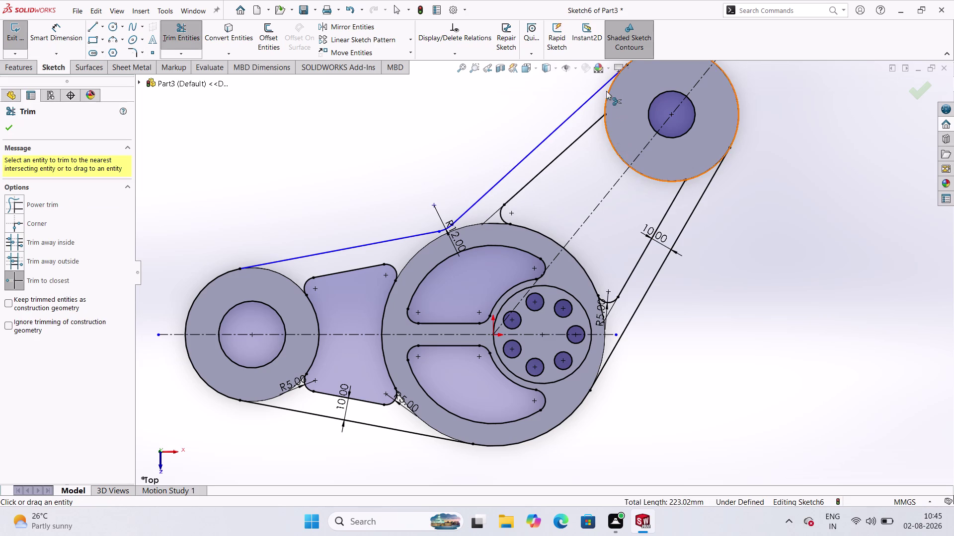
Trim the two overlapping arc segments to close the upper arm region.
click(611, 90)
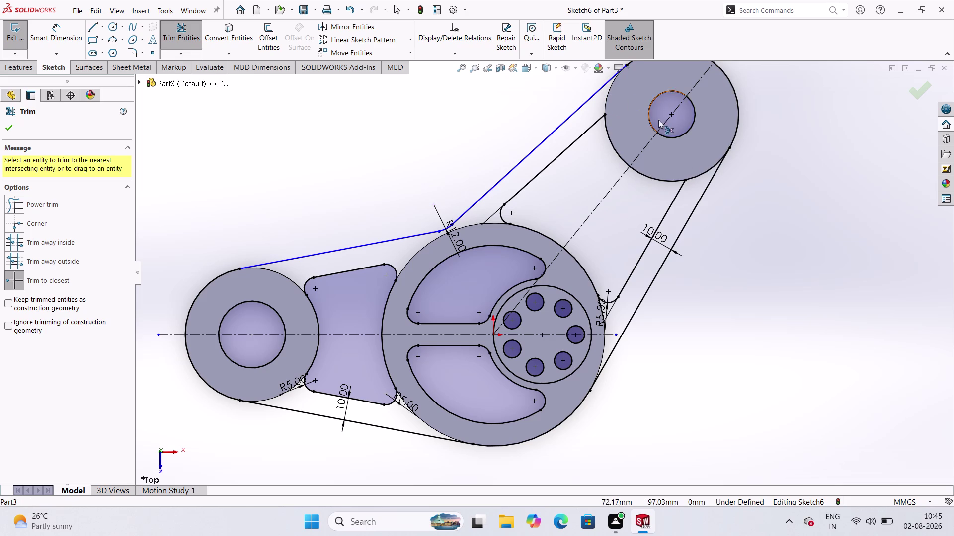
click(713, 167)
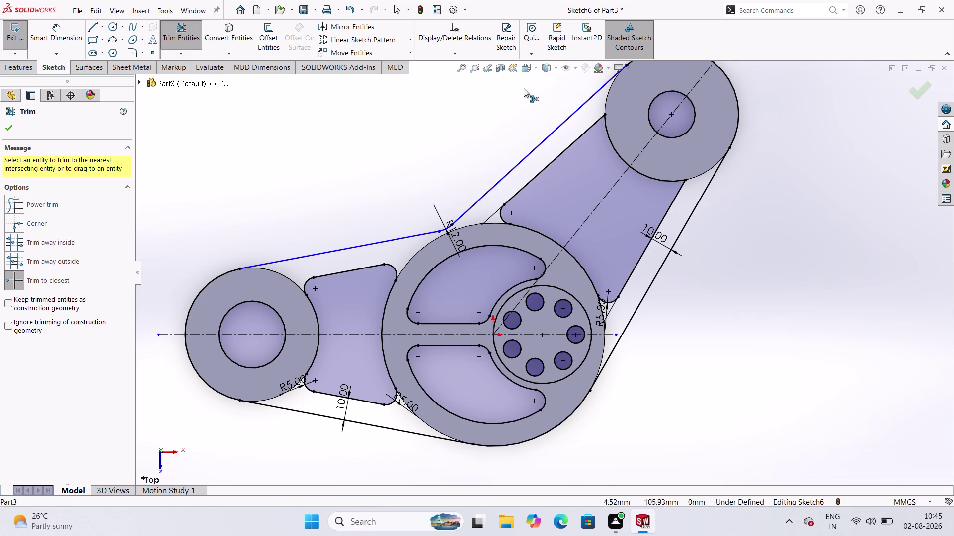
click(133, 50)
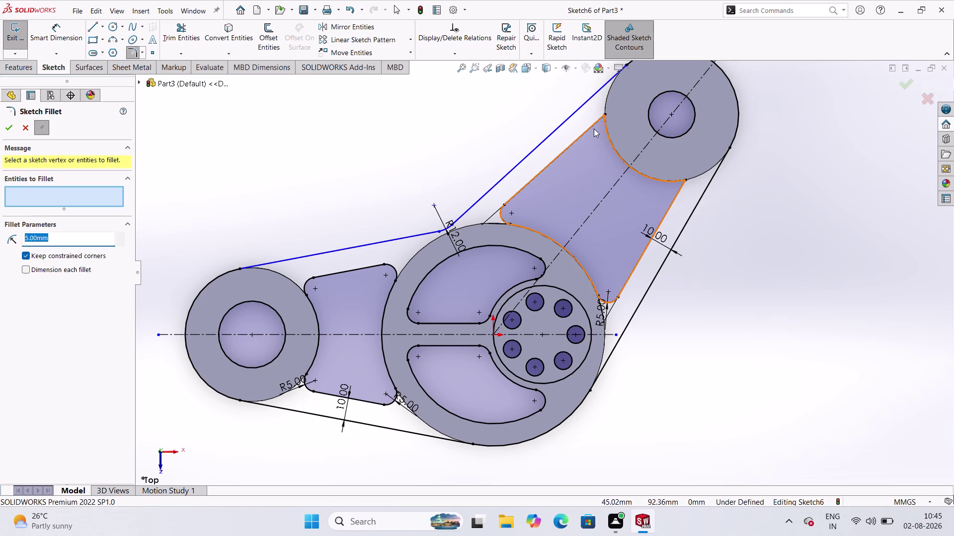
Fillet both upper-arm corners at the top boss with a 5 mm radius.
click(592, 125)
click(605, 135)
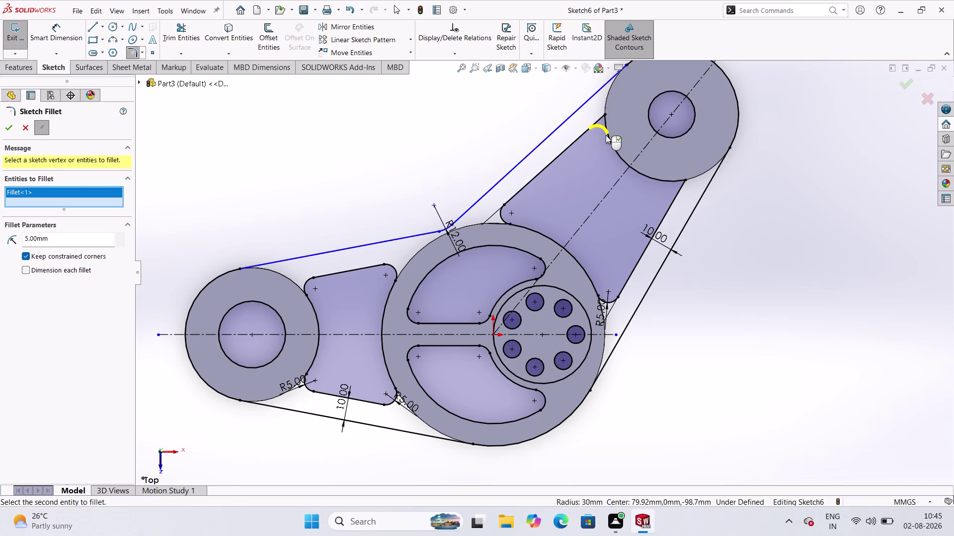
click(667, 182)
click(679, 193)
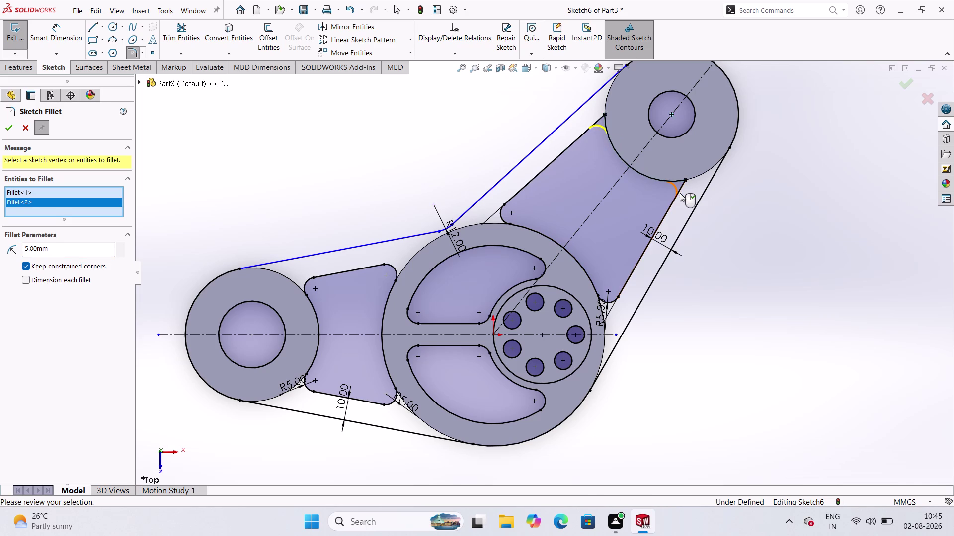
click(10, 127)
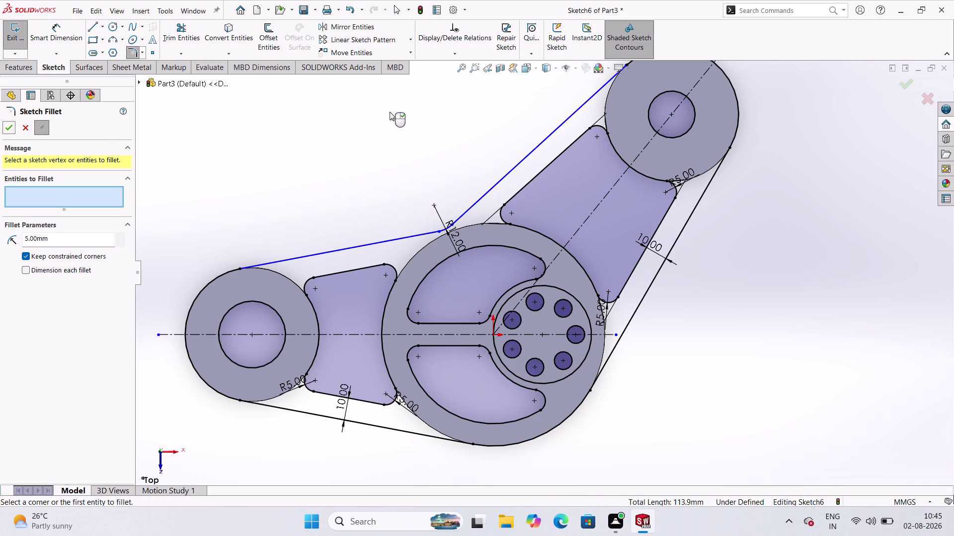
click(355, 157)
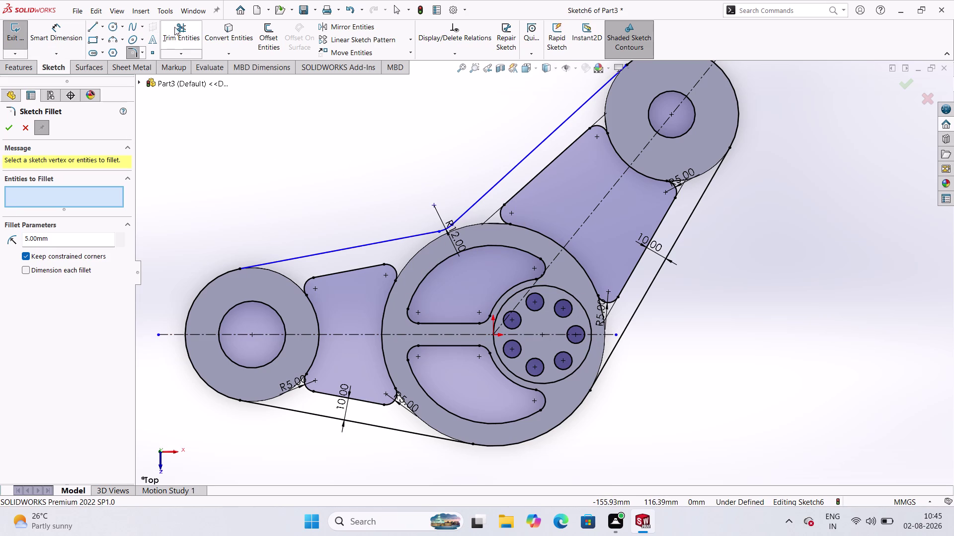
click(187, 26)
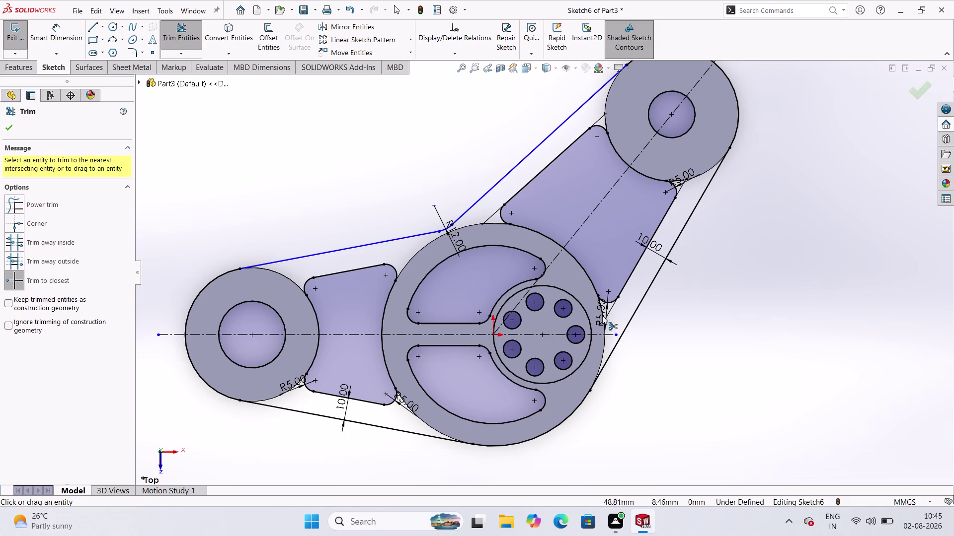
Trim the stray segment near the hub, then close Trim and exit Sketch6.
scroll(down, 3)
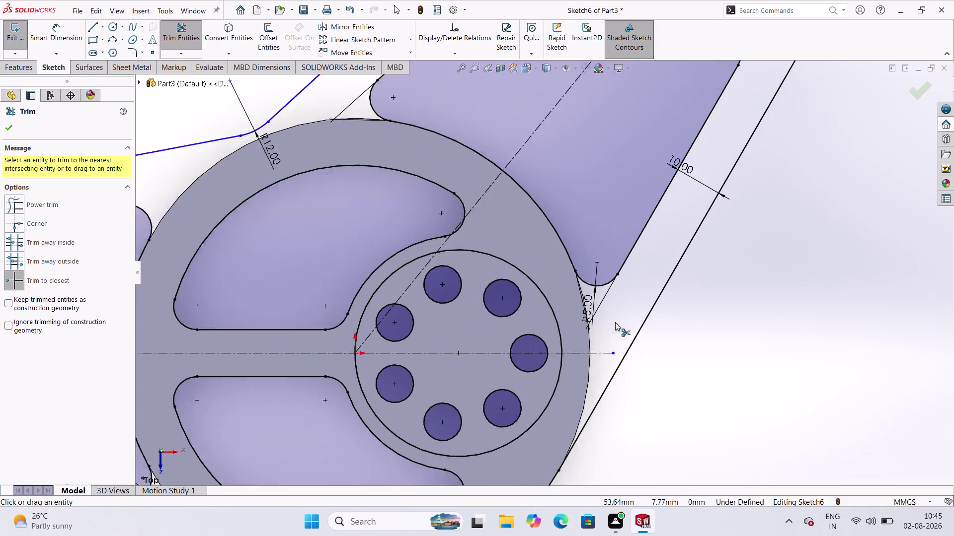
click(570, 288)
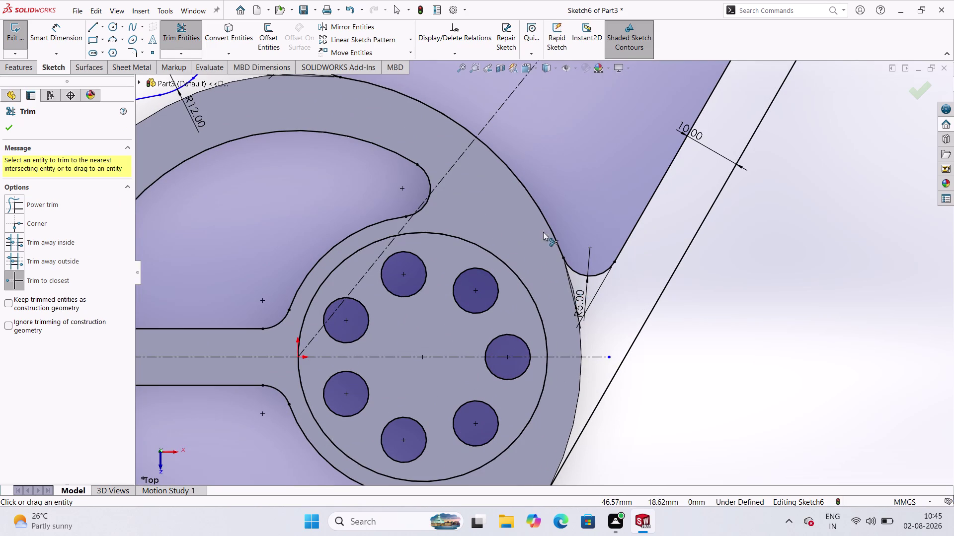
scroll(up, 3)
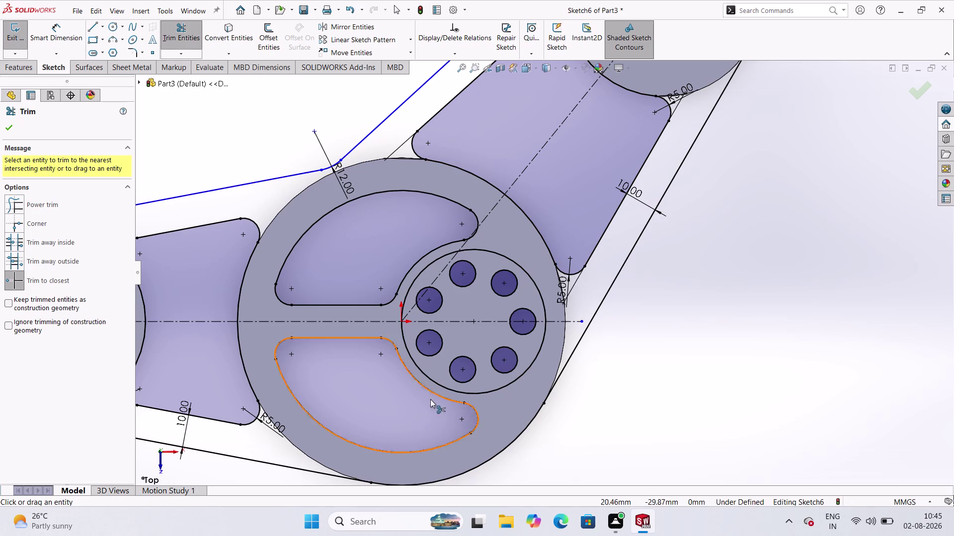
scroll(up, 3)
scroll(up, 3)
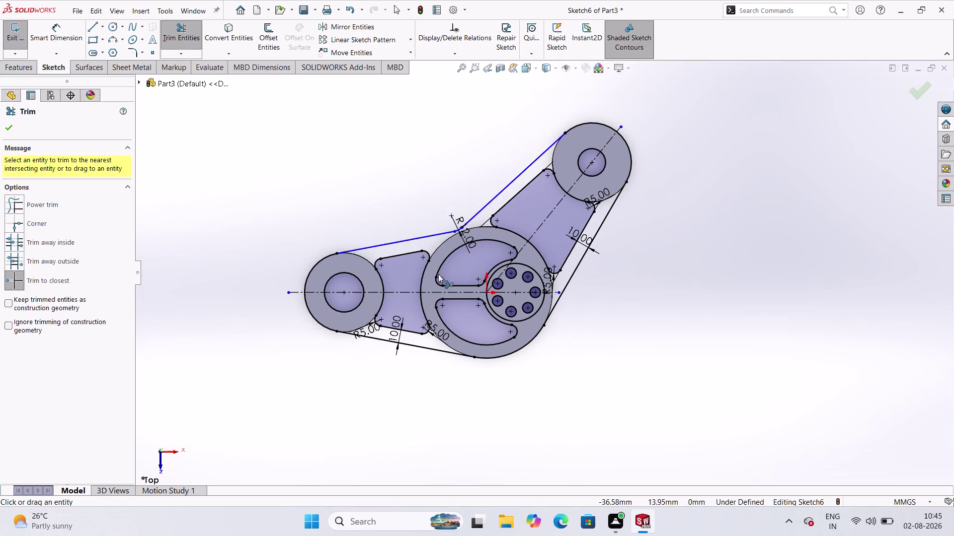
scroll(down, 3)
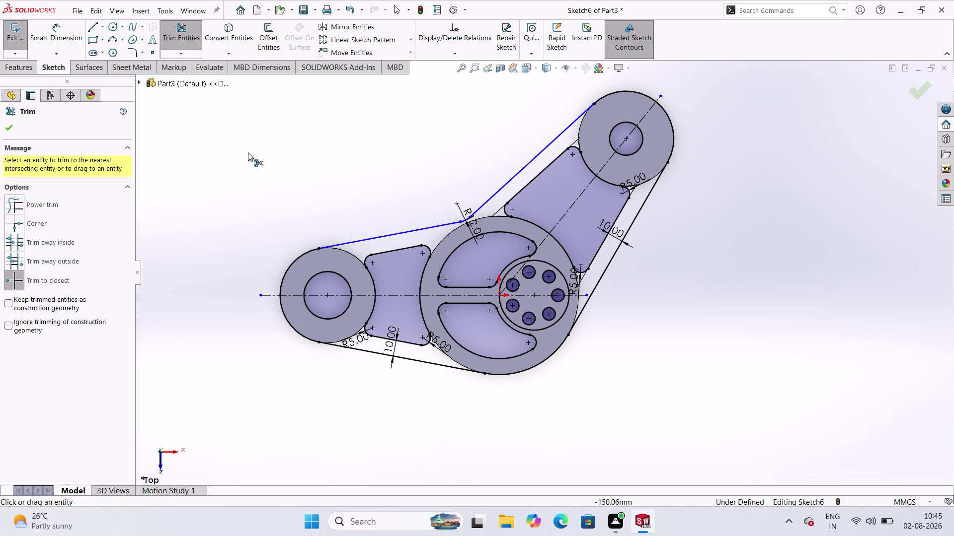
click(6, 122)
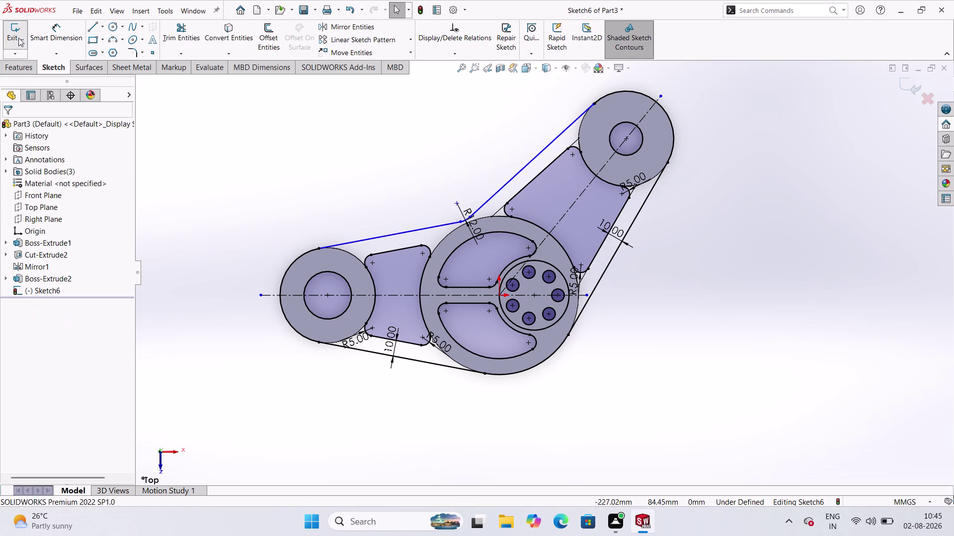
click(17, 37)
click(21, 68)
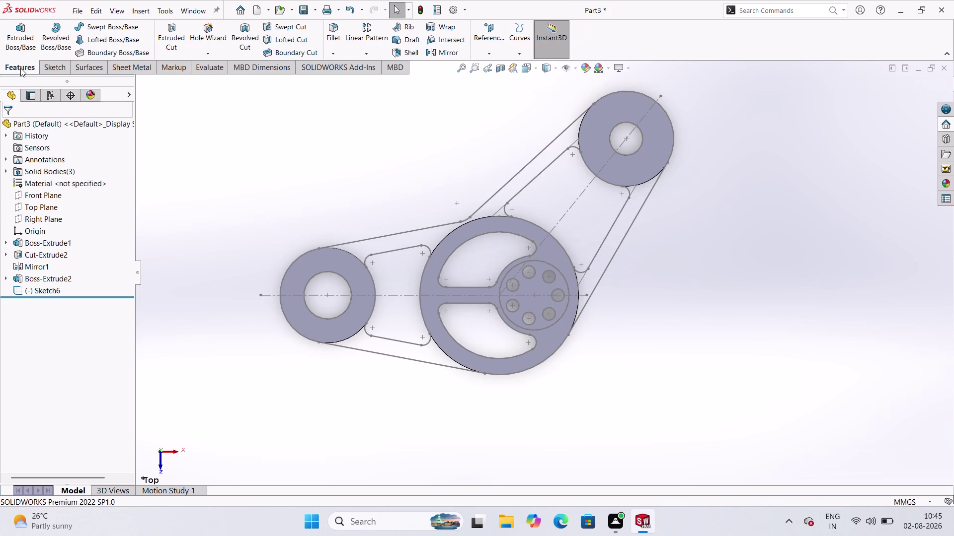
click(20, 44)
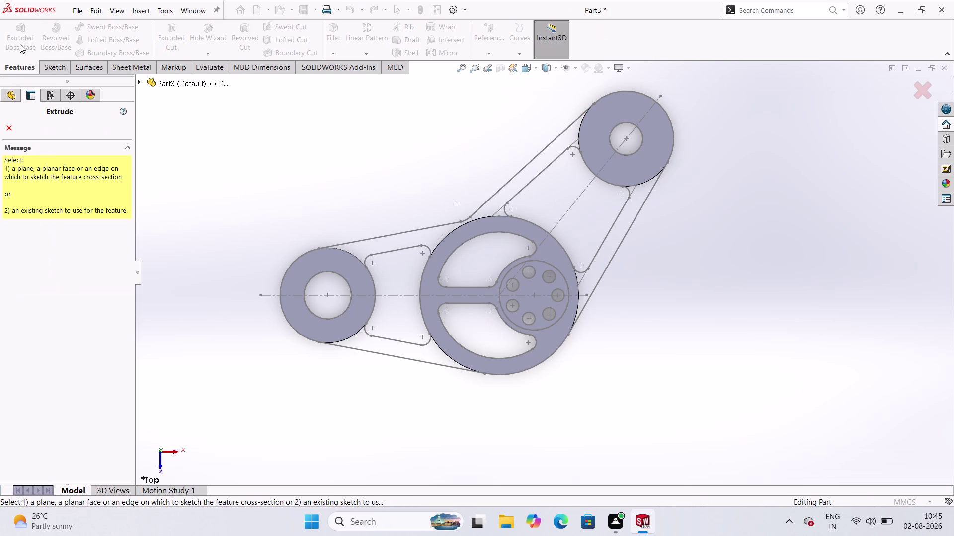
click(173, 82)
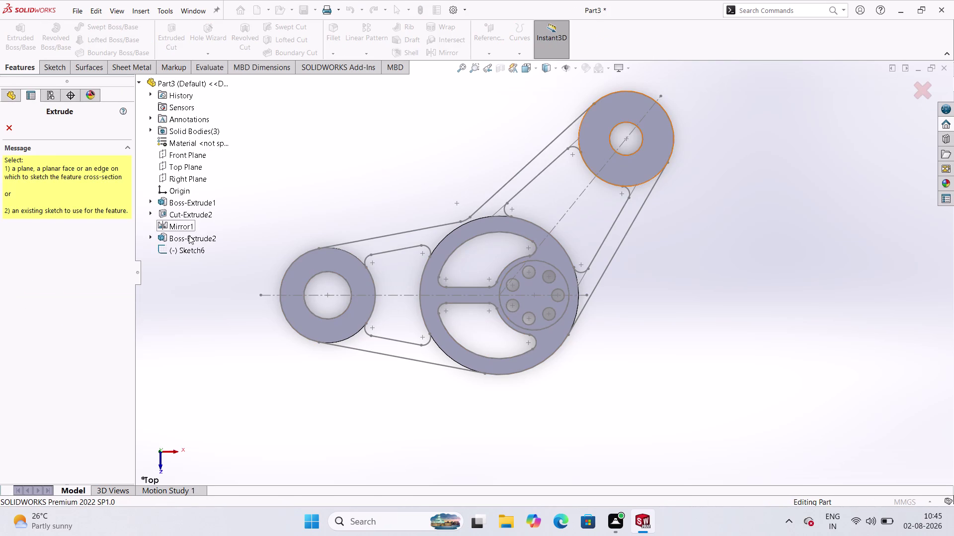
click(179, 250)
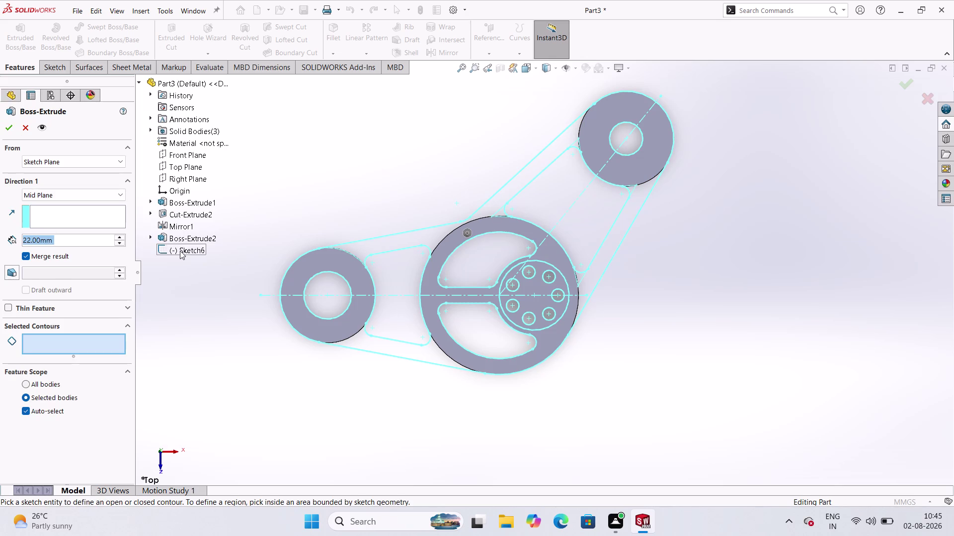
scroll(up, 3)
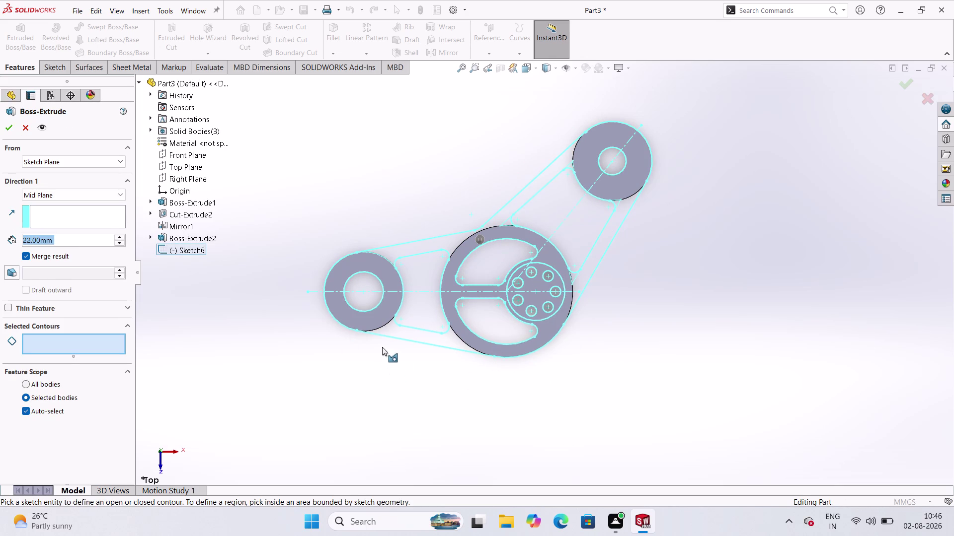
scroll(down, 3)
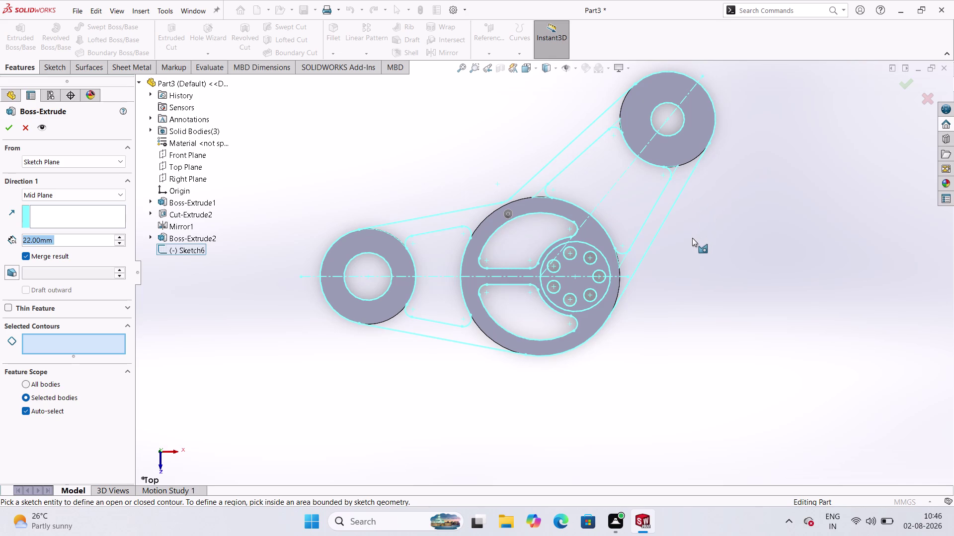
scroll(down, 3)
scroll(up, 3)
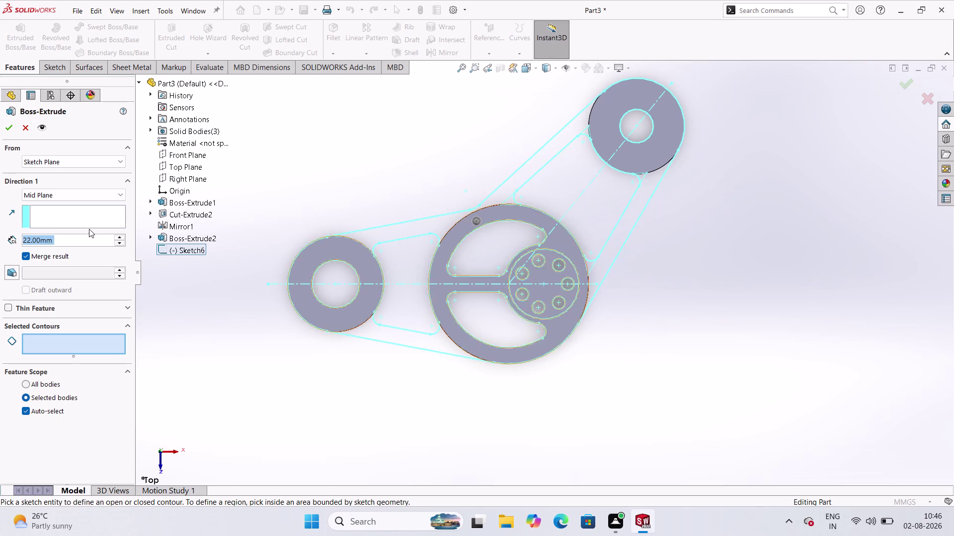
click(23, 126)
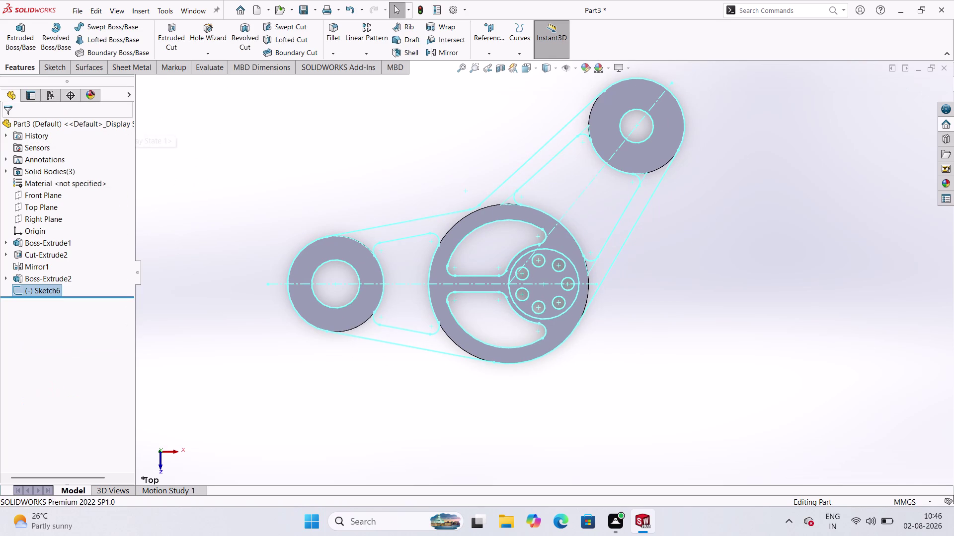
click(65, 291)
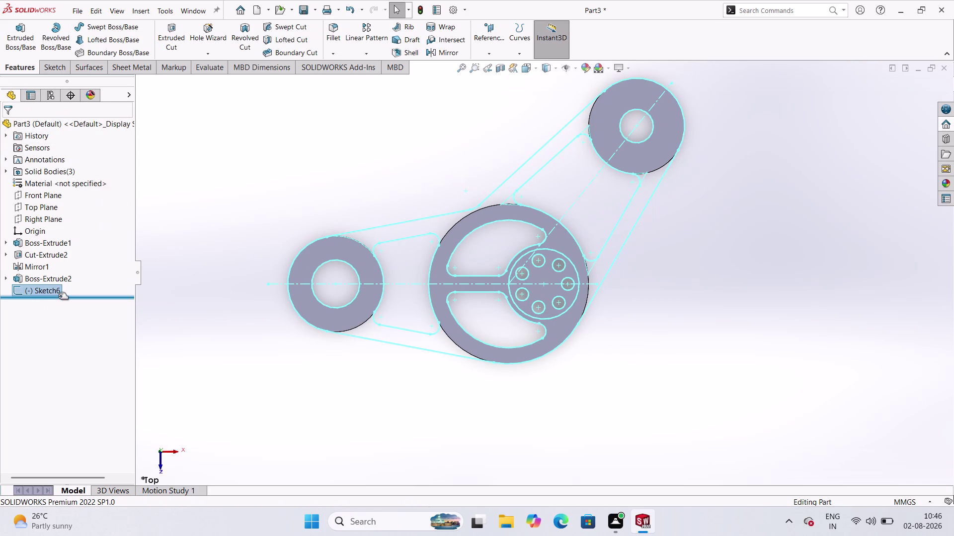
click(59, 297)
Reopen Sketch6, trim the overlapping segment near the middle arm, and exit the sketch.
click(59, 293)
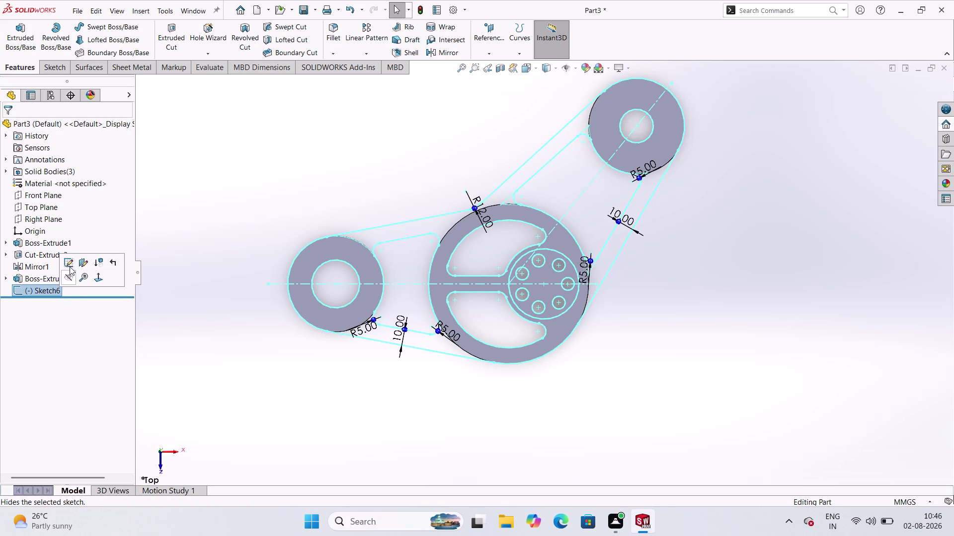
click(70, 267)
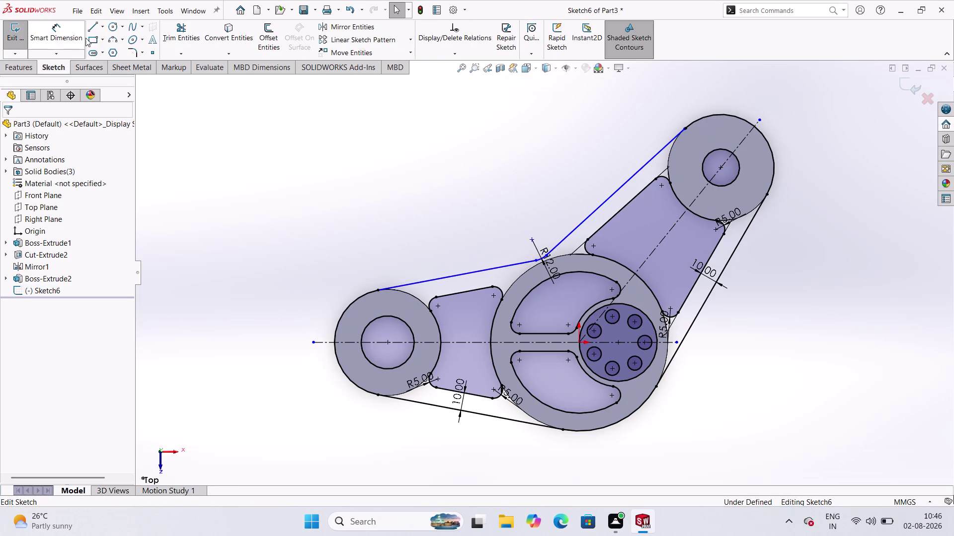
click(191, 36)
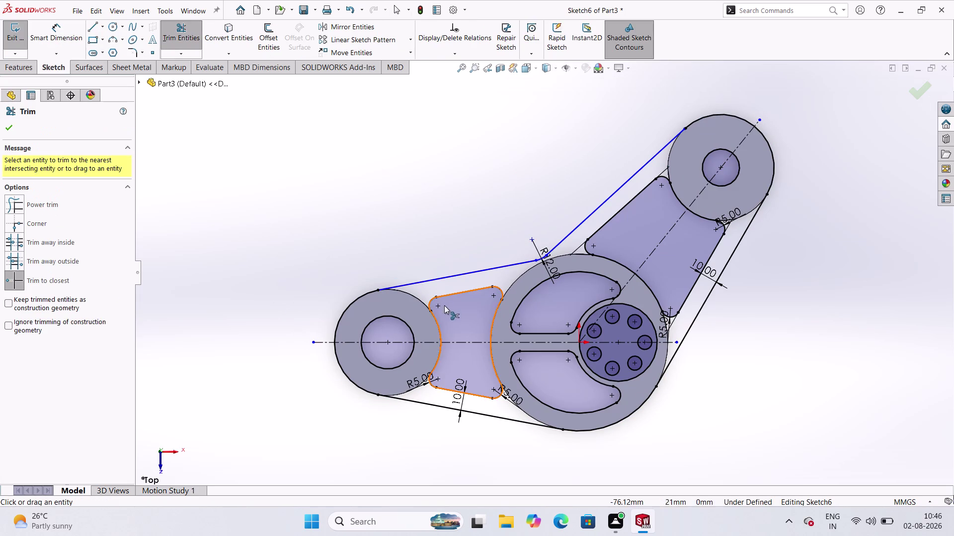
click(419, 301)
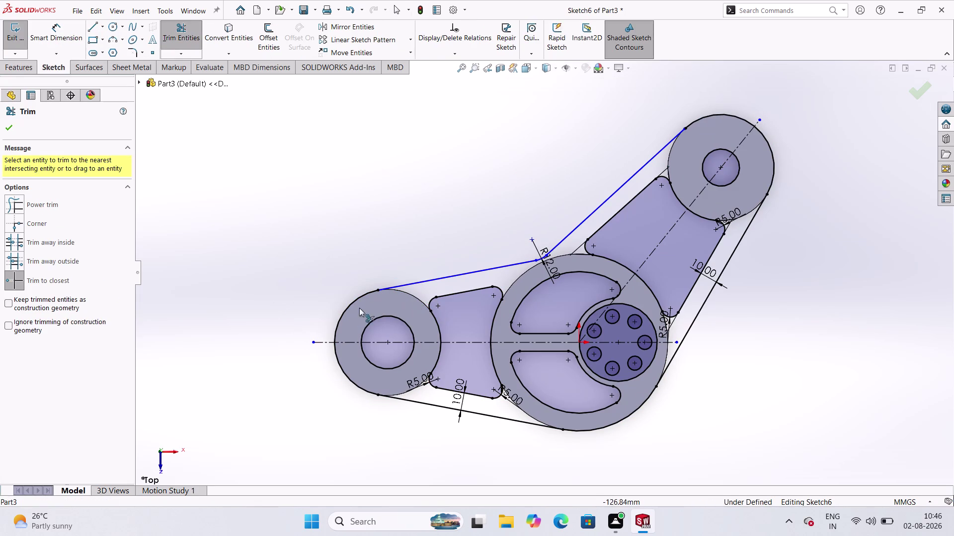
click(412, 296)
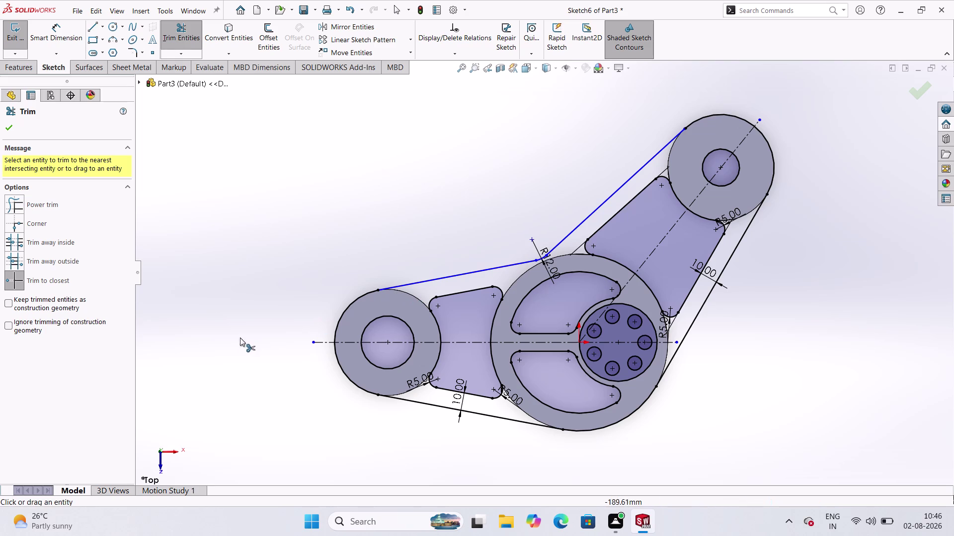
click(6, 125)
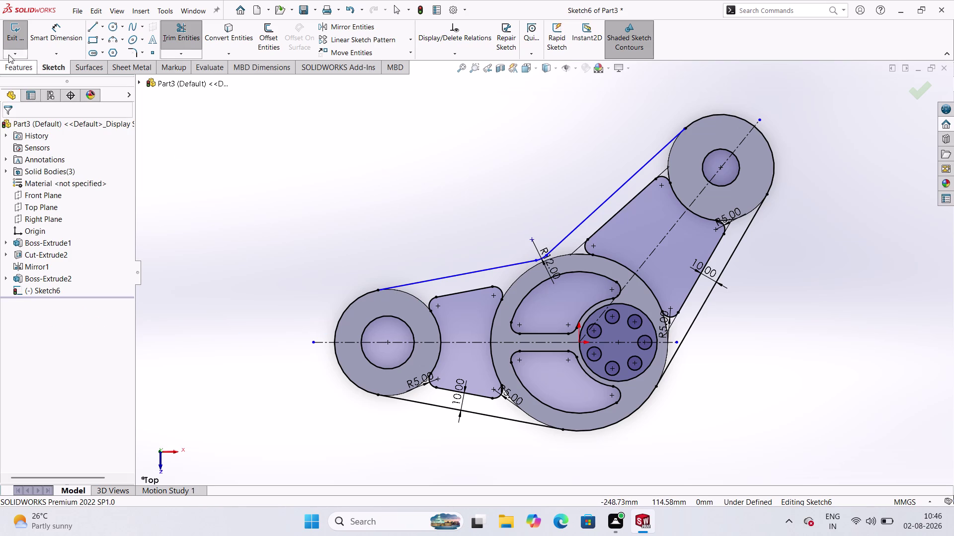
click(14, 33)
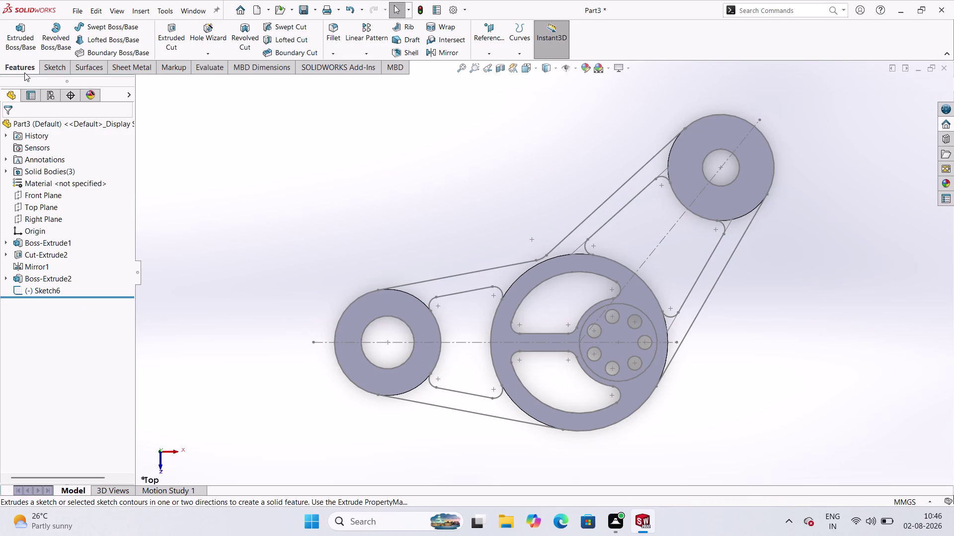
click(24, 72)
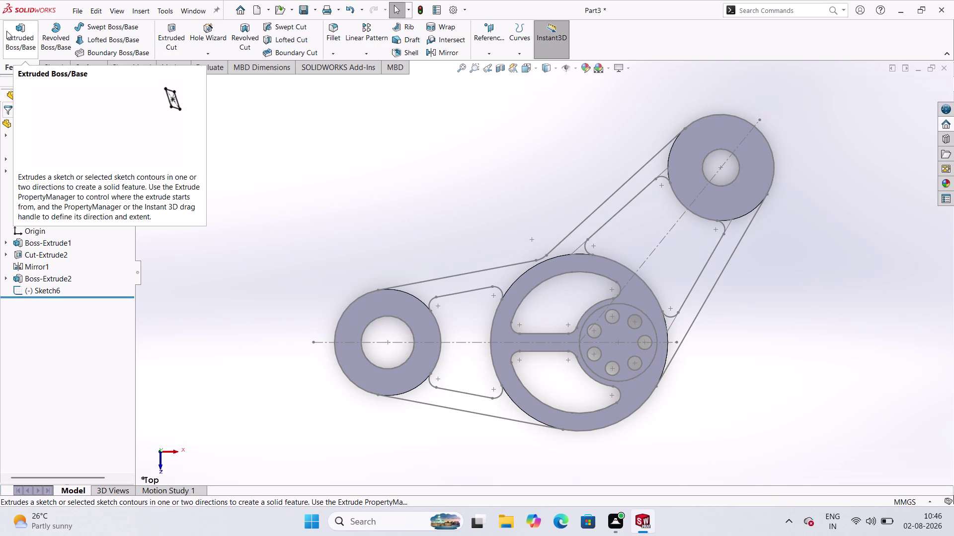
click(8, 32)
click(161, 84)
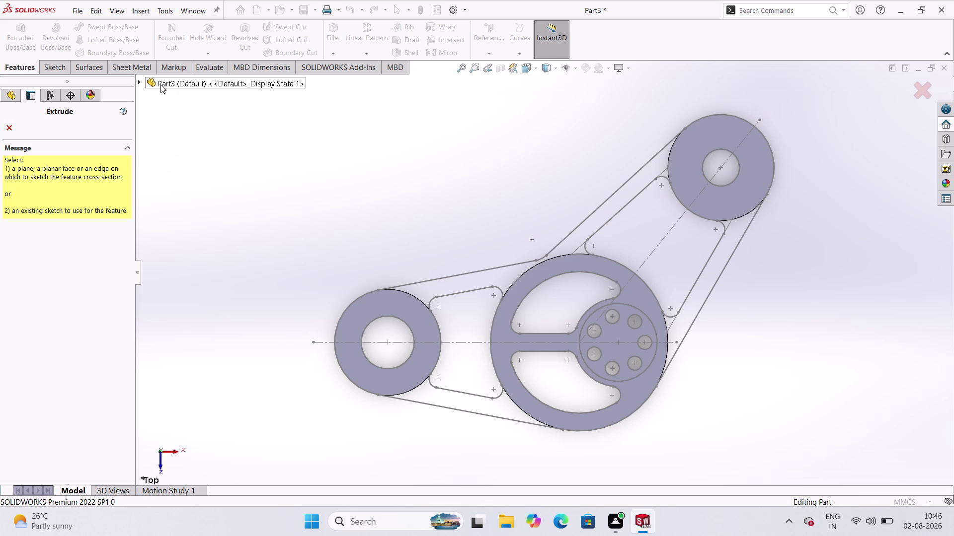
click(187, 253)
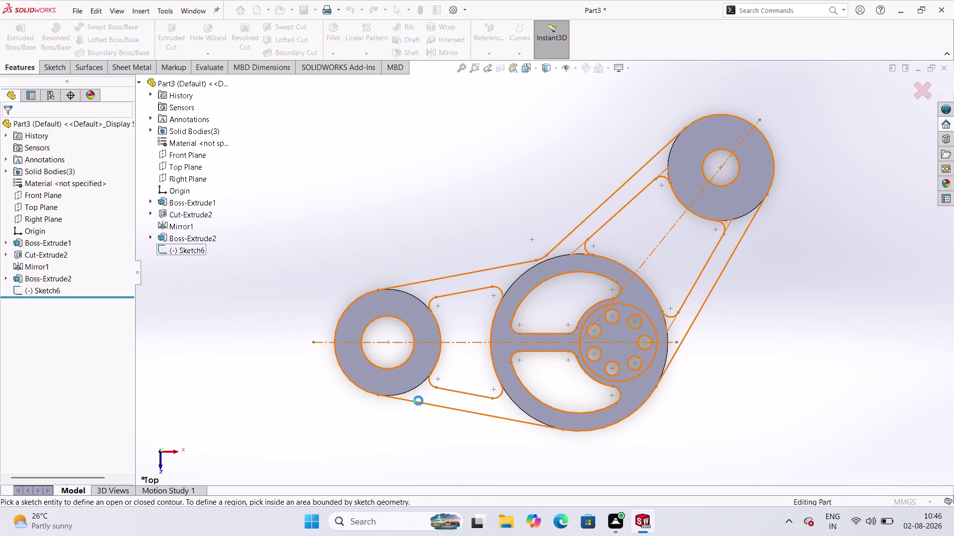
scroll(up, 3)
scroll(down, 3)
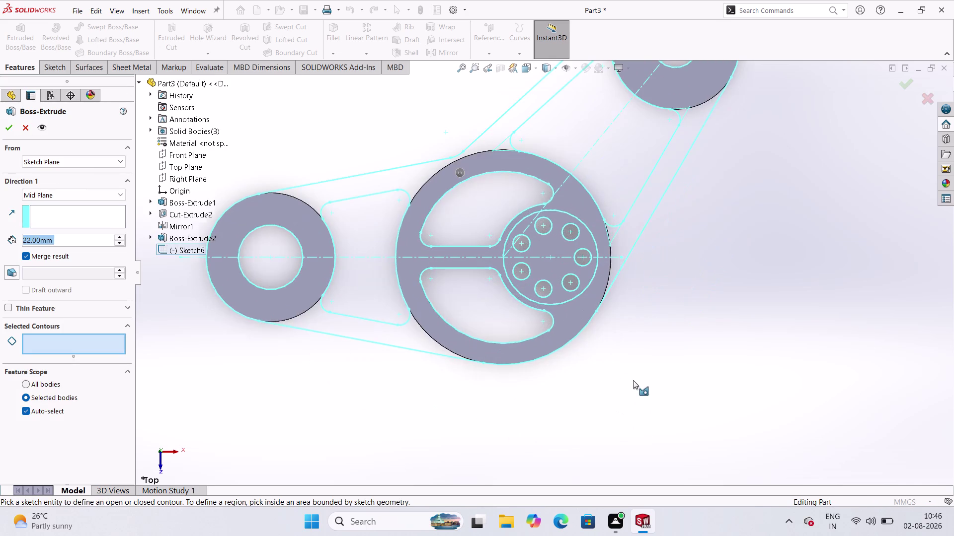
scroll(up, 3)
scroll(up, 3)
scroll(down, 3)
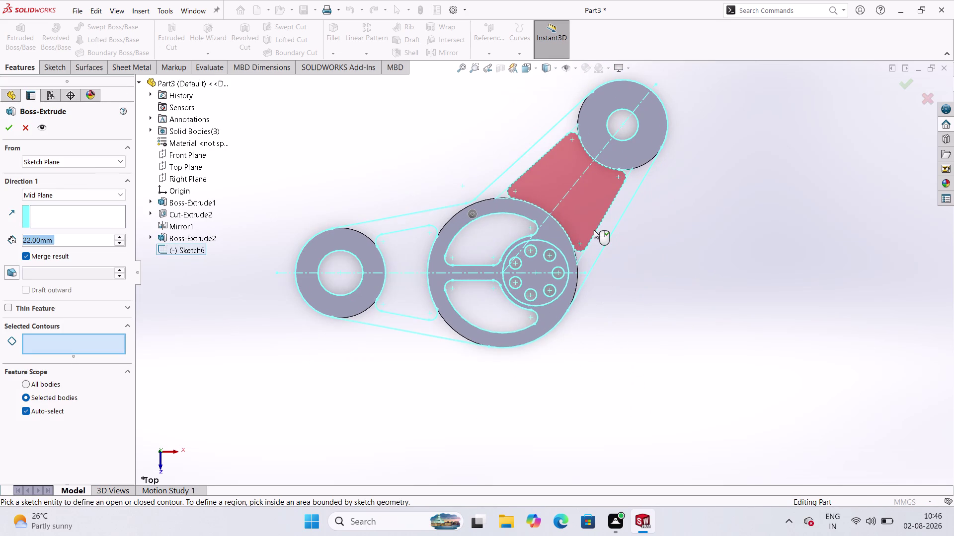
scroll(down, 3)
middle_drag(535, 384, 532, 369)
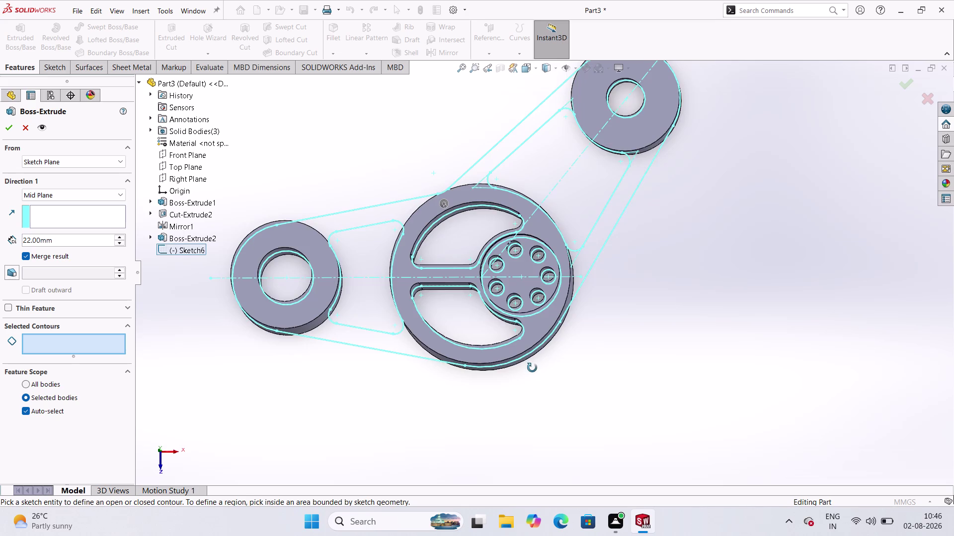
middle_drag(531, 370, 518, 306)
middle_click(519, 307)
scroll(up, 3)
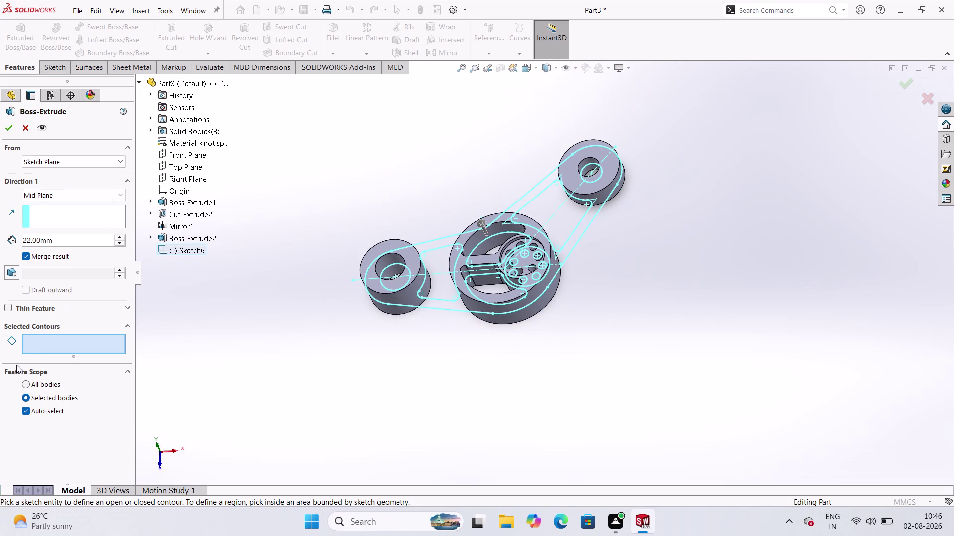
click(10, 128)
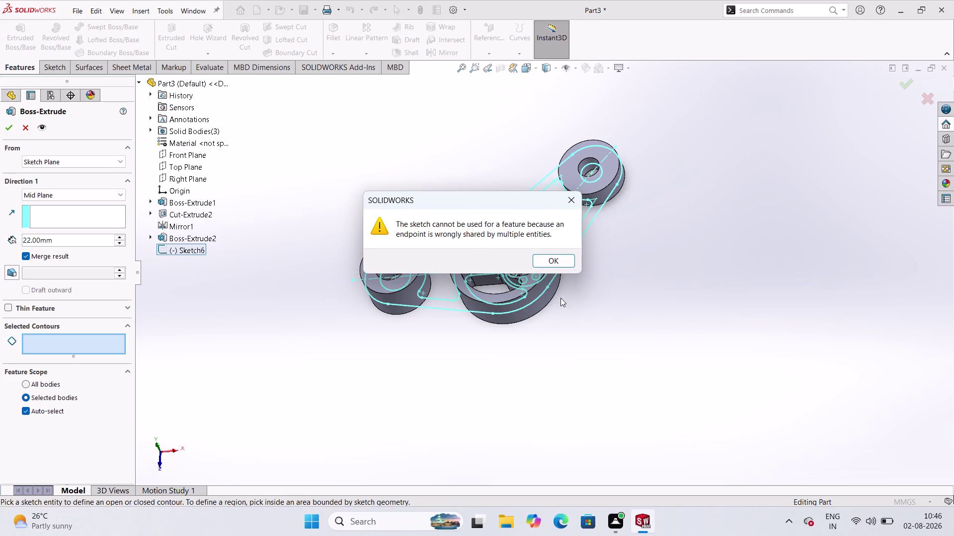
click(578, 198)
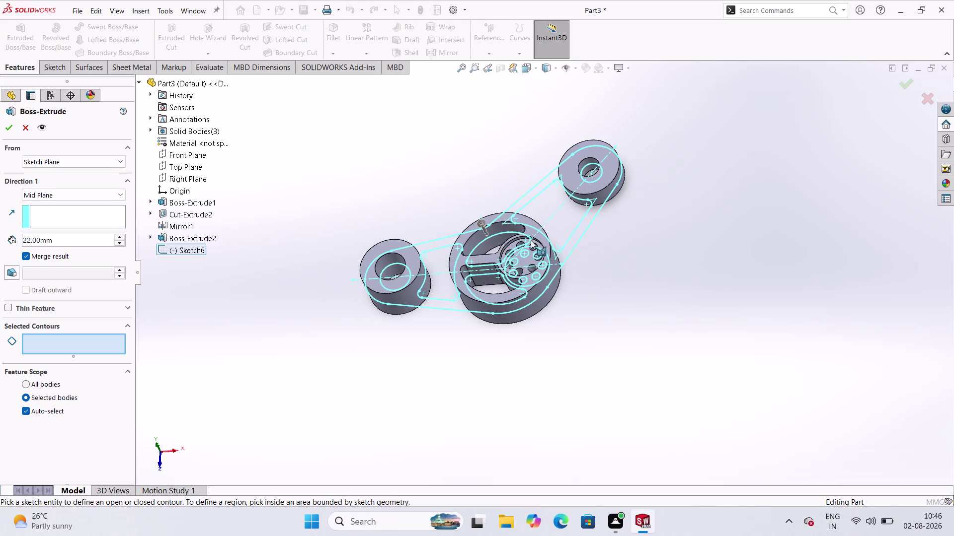
click(12, 132)
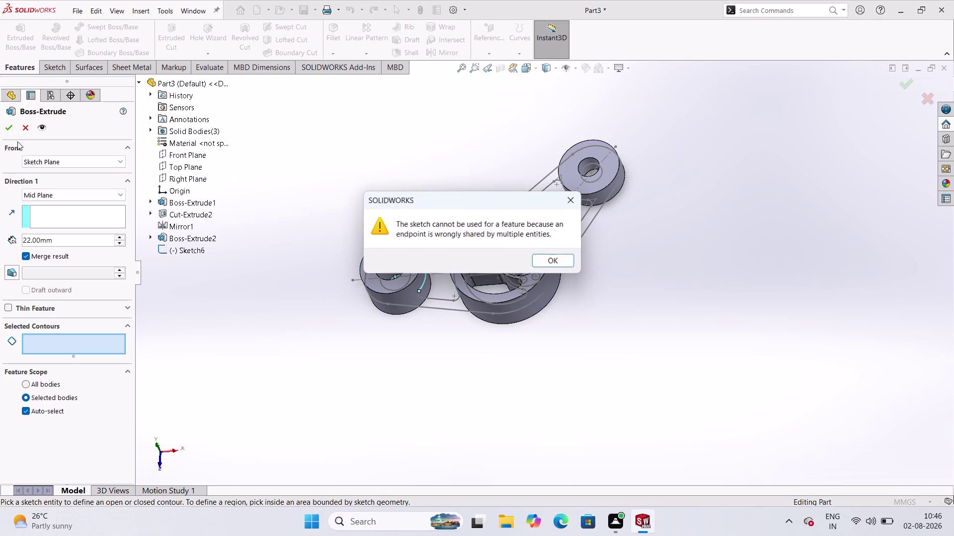
click(541, 264)
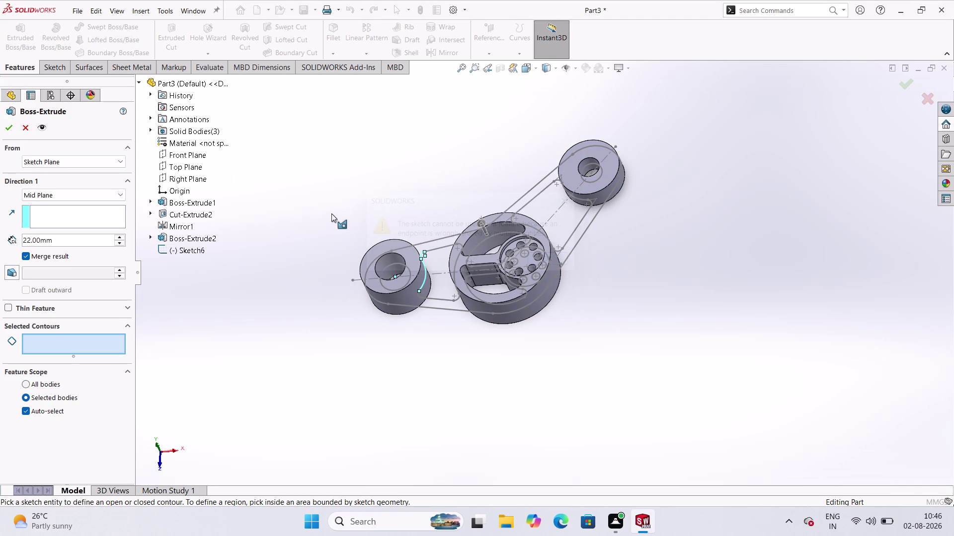
right_click(194, 243)
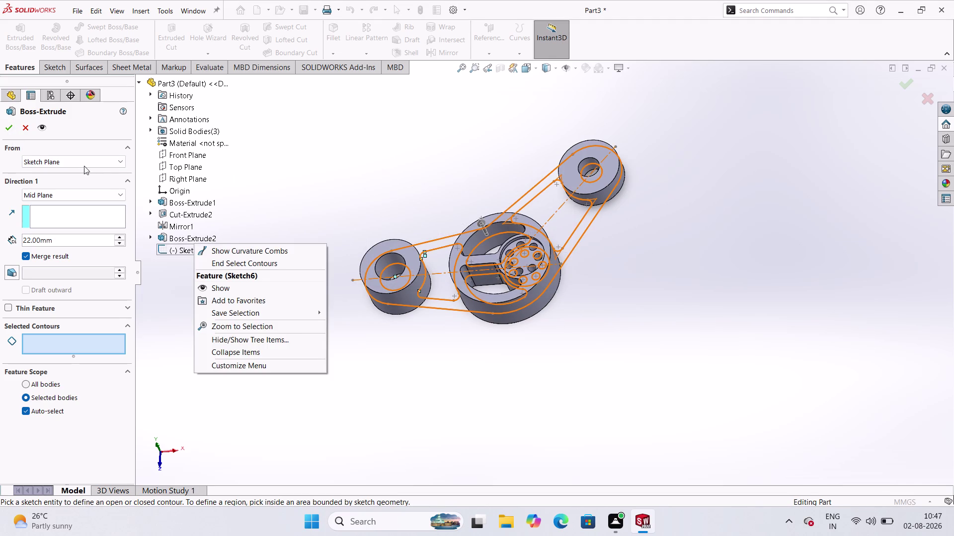
click(22, 132)
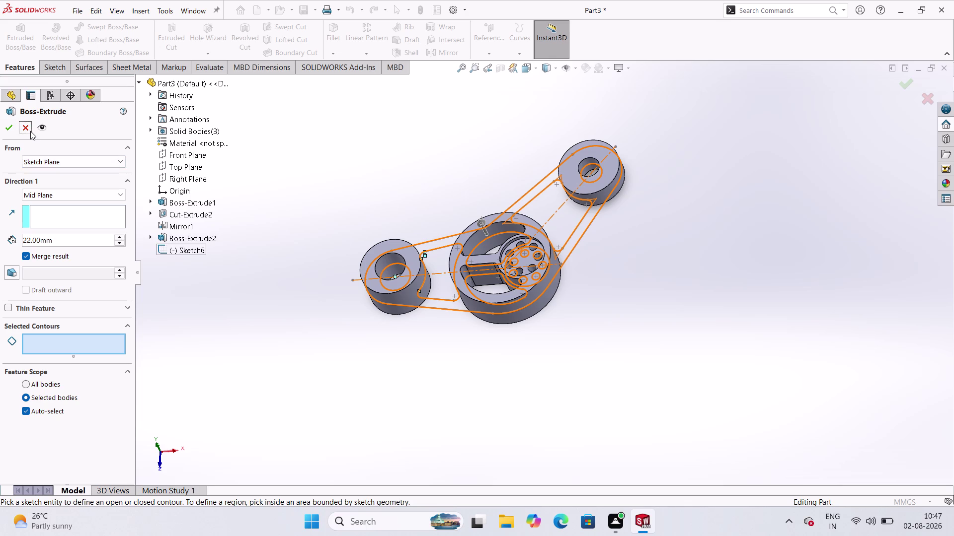
click(30, 132)
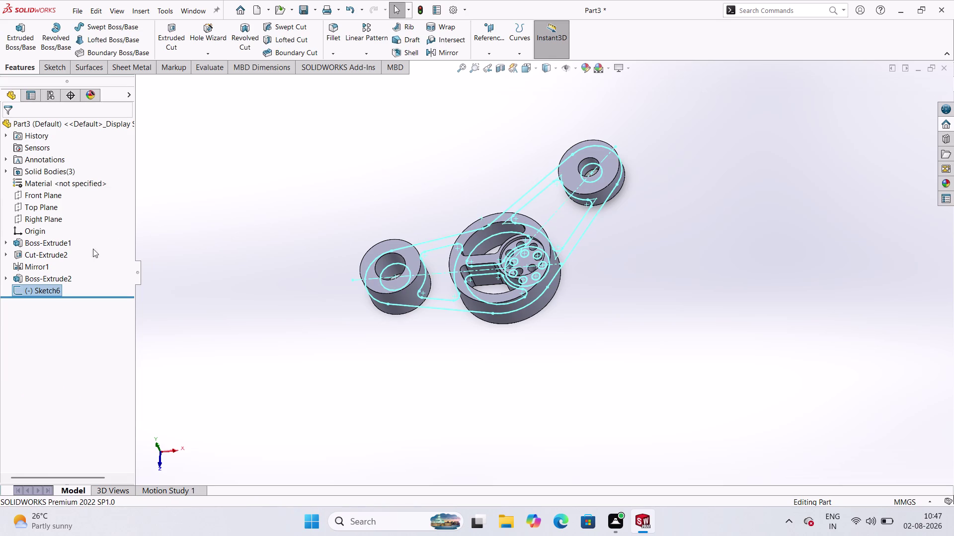
Delete Sketch6 from the FeatureManager tree and confirm the deletion.
scroll(up, 3)
scroll(down, 3)
middle_drag(575, 229, 608, 278)
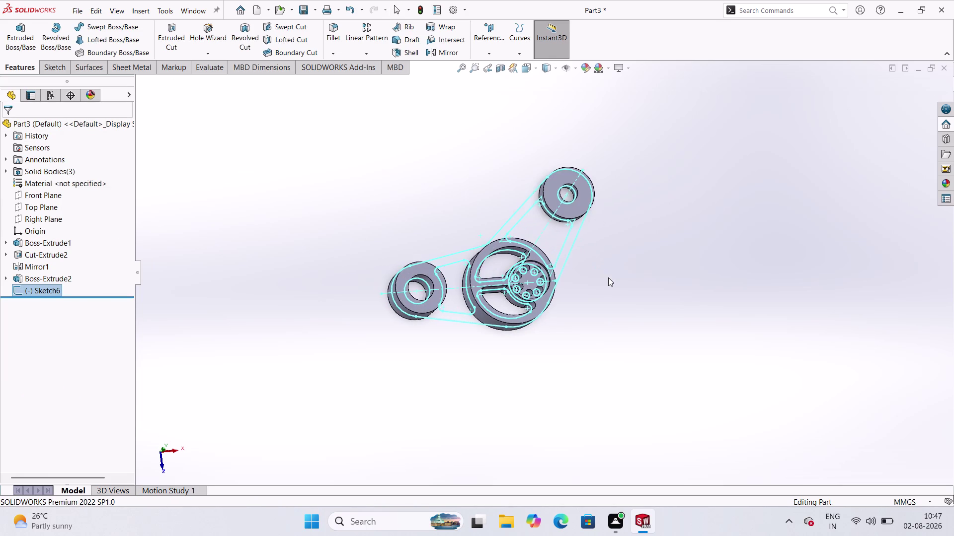
right_click(57, 292)
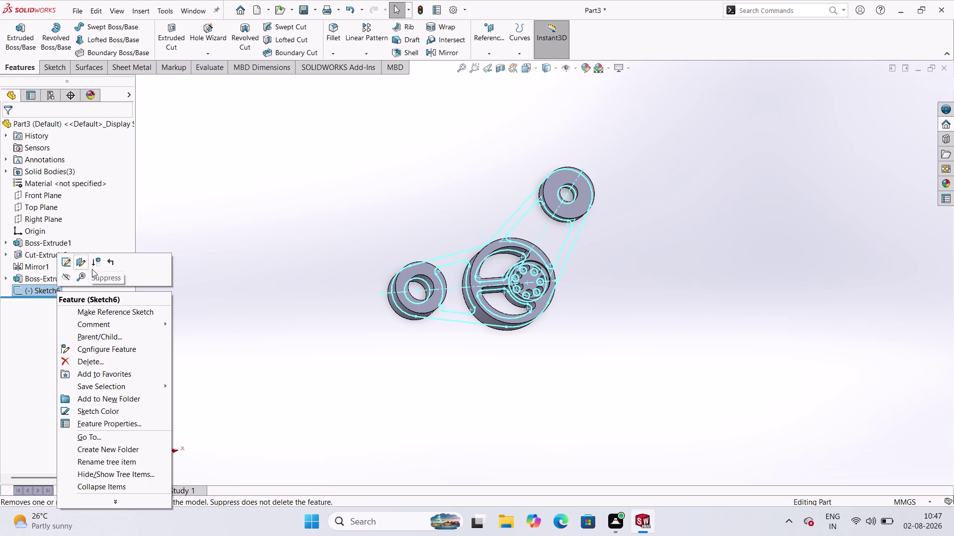
click(74, 358)
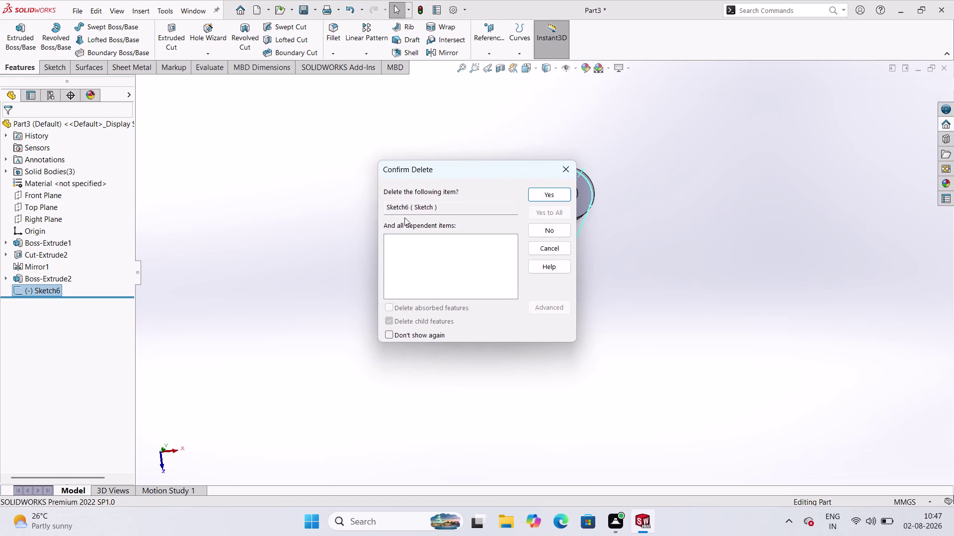
click(558, 196)
click(419, 201)
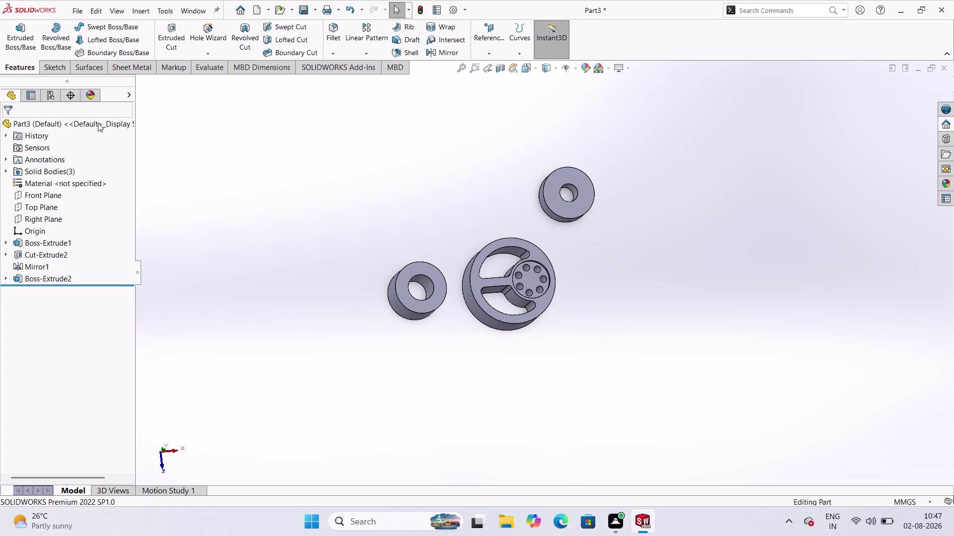
click(24, 37)
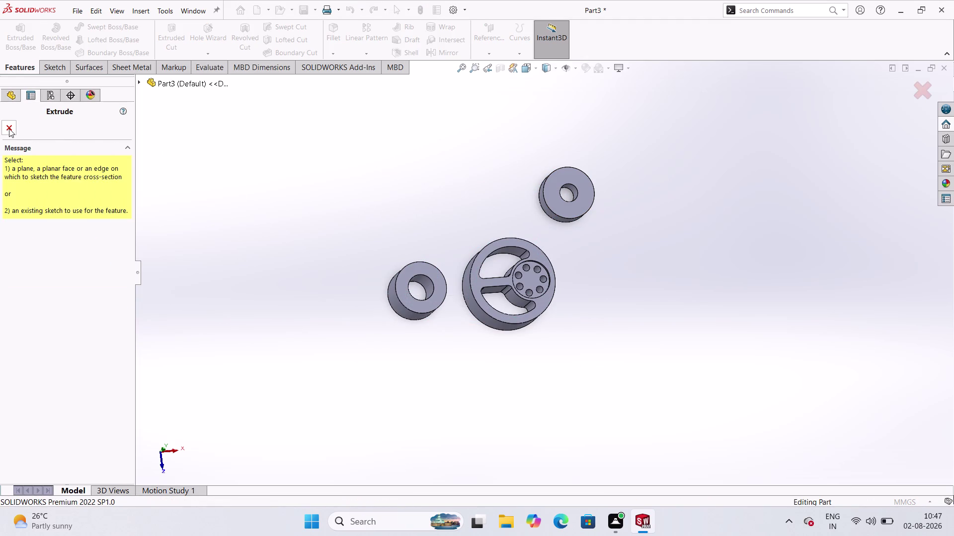
Cancel the extrude and start Sketch7 on the Top Plane.
click(9, 129)
click(54, 64)
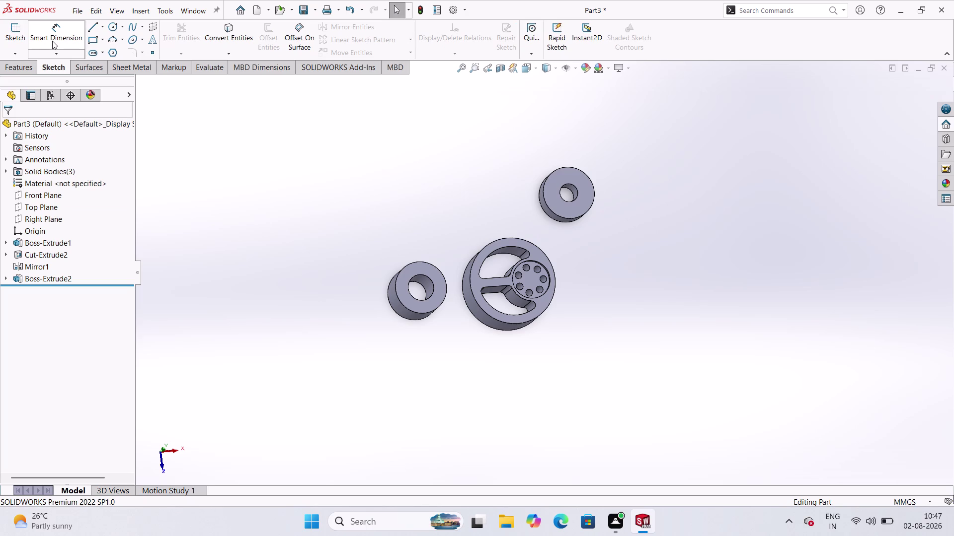
click(19, 35)
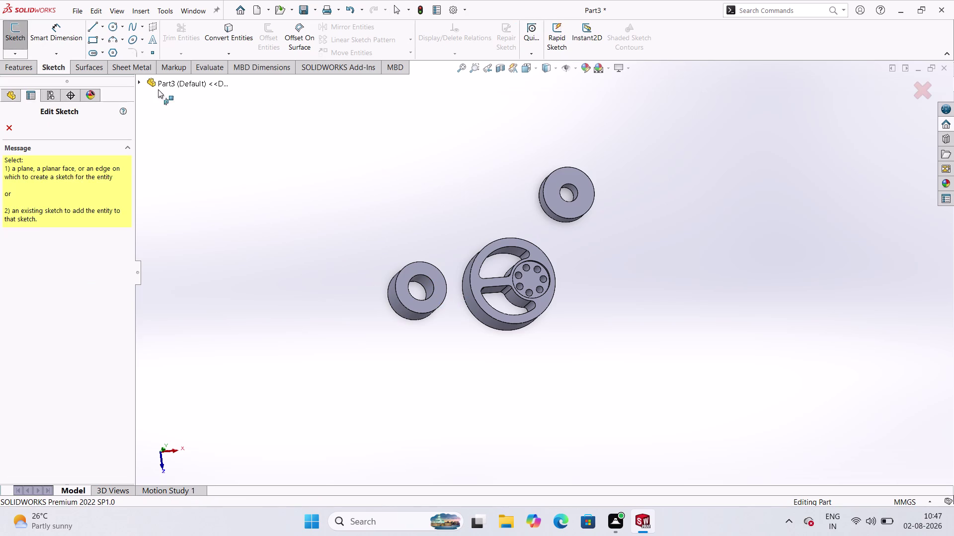
click(165, 86)
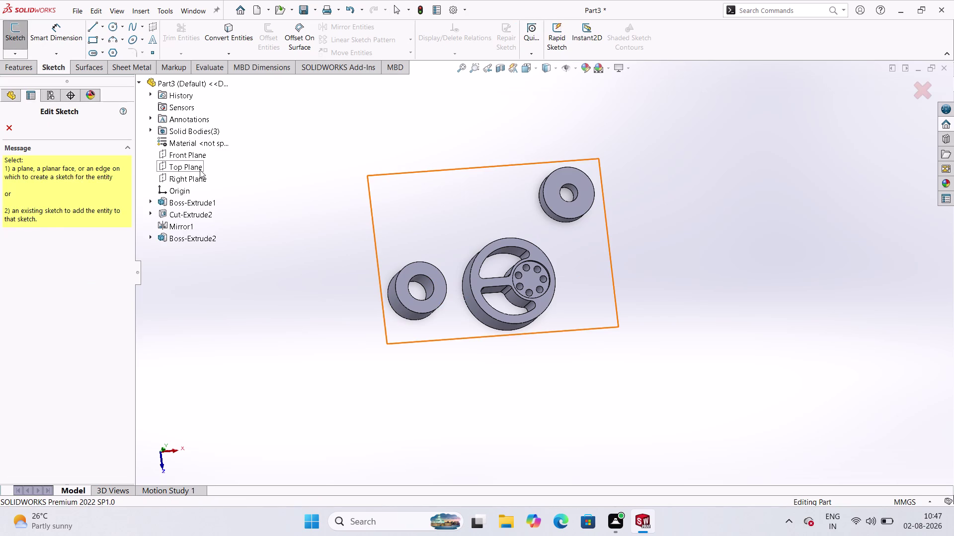
click(200, 170)
click(457, 244)
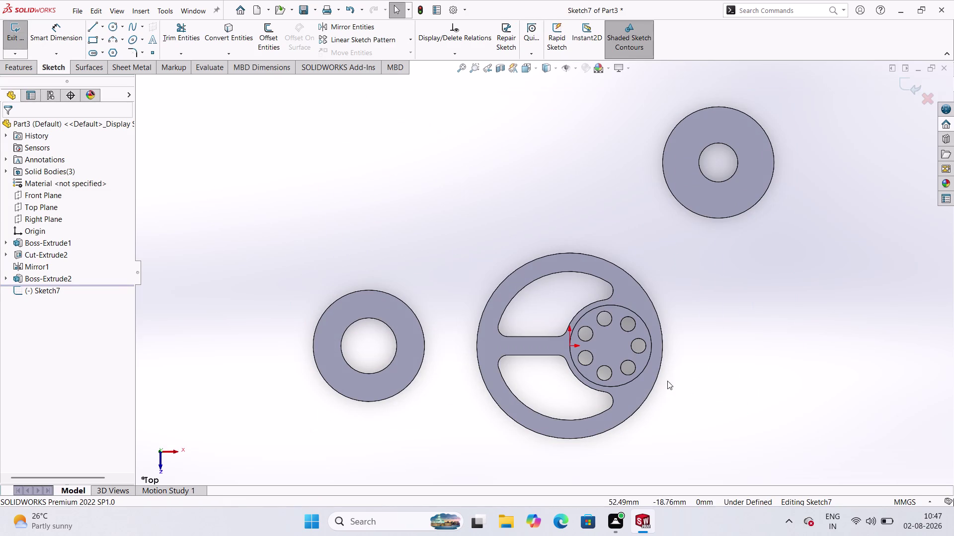
scroll(down, 3)
scroll(up, 3)
scroll(up, 3)
scroll(down, 3)
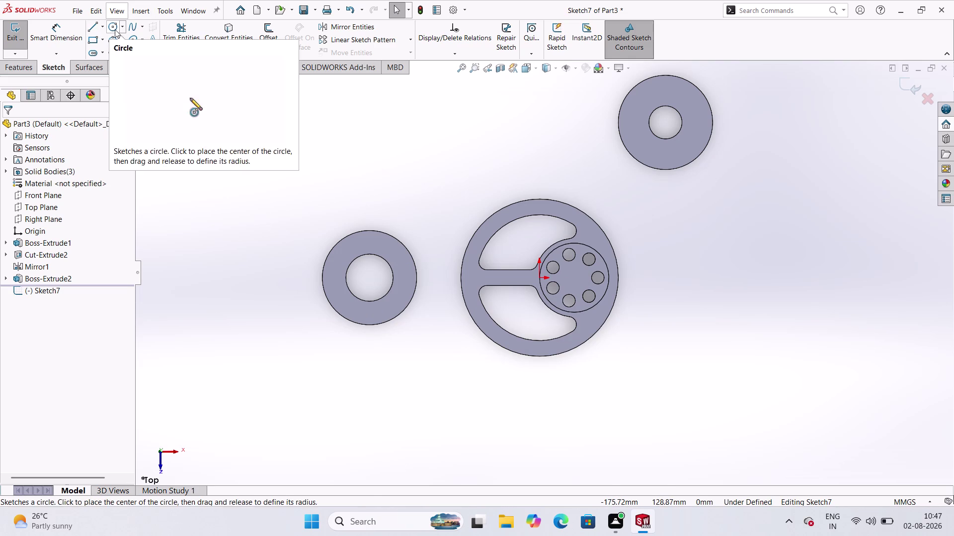
click(238, 35)
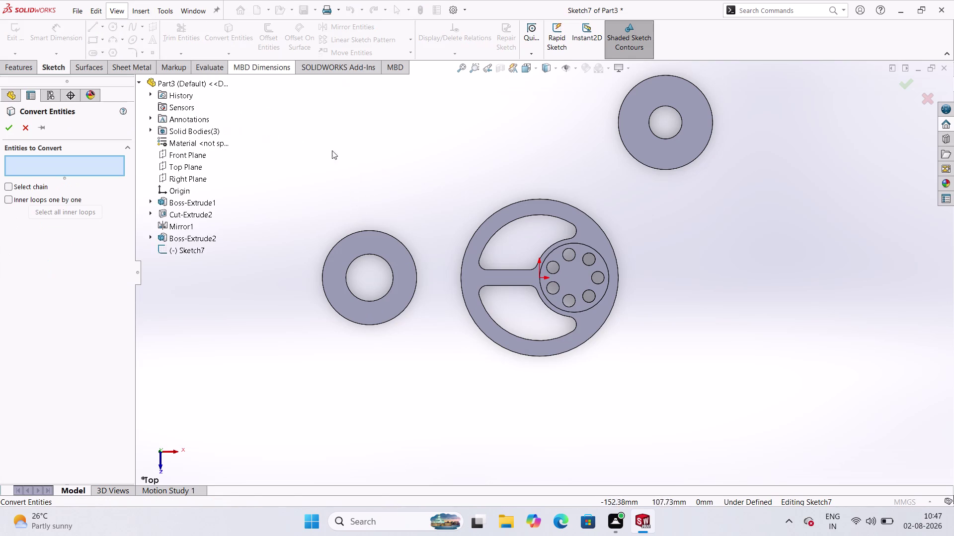
Convert the left and central wheel rim edges into Sketch7.
click(389, 320)
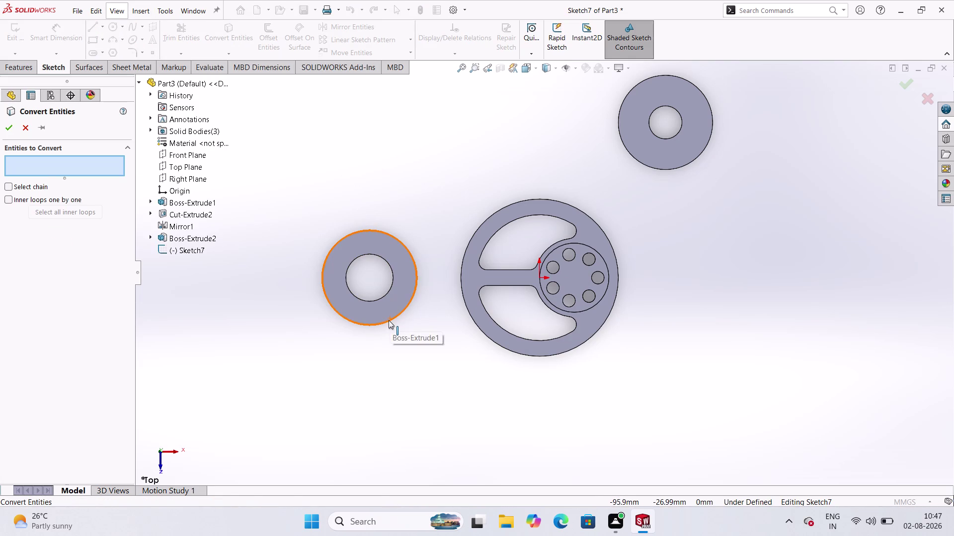
click(533, 357)
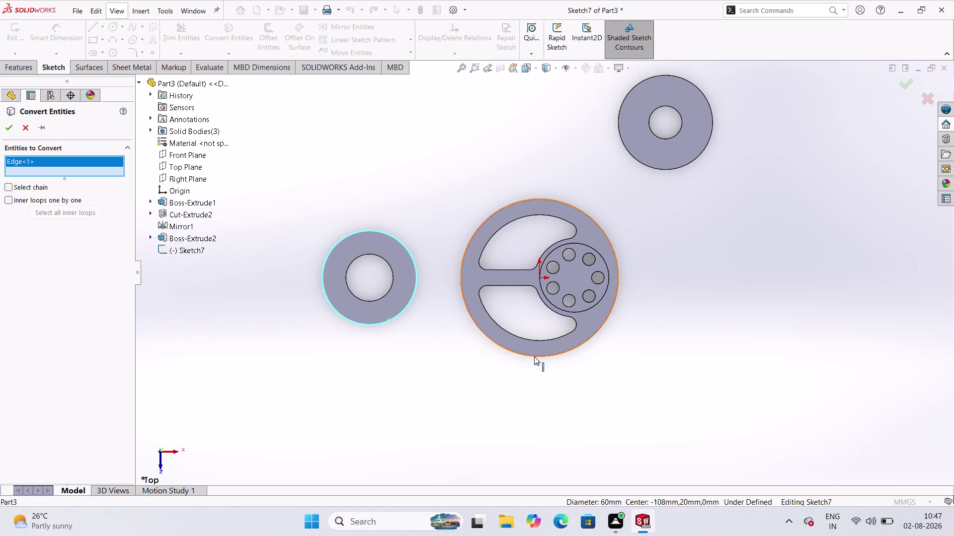
click(532, 355)
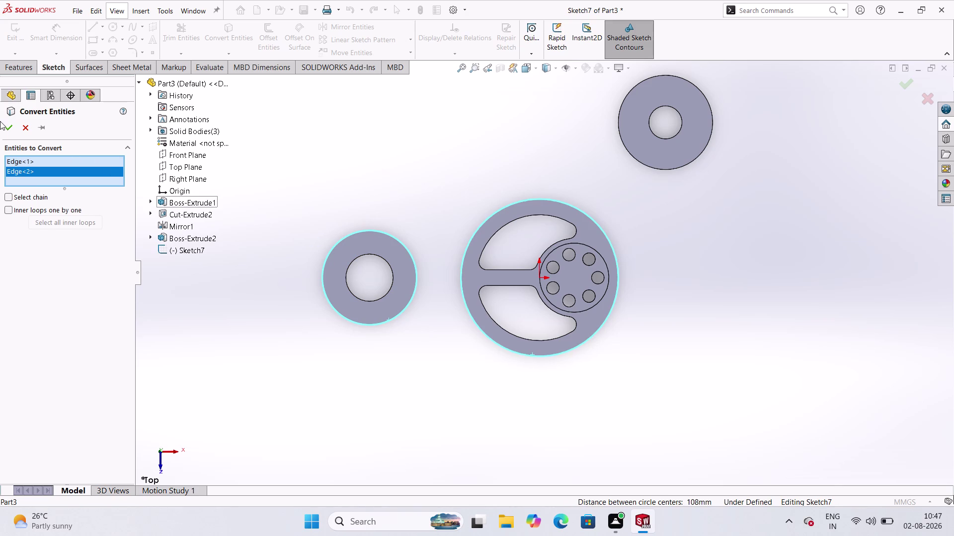
click(5, 122)
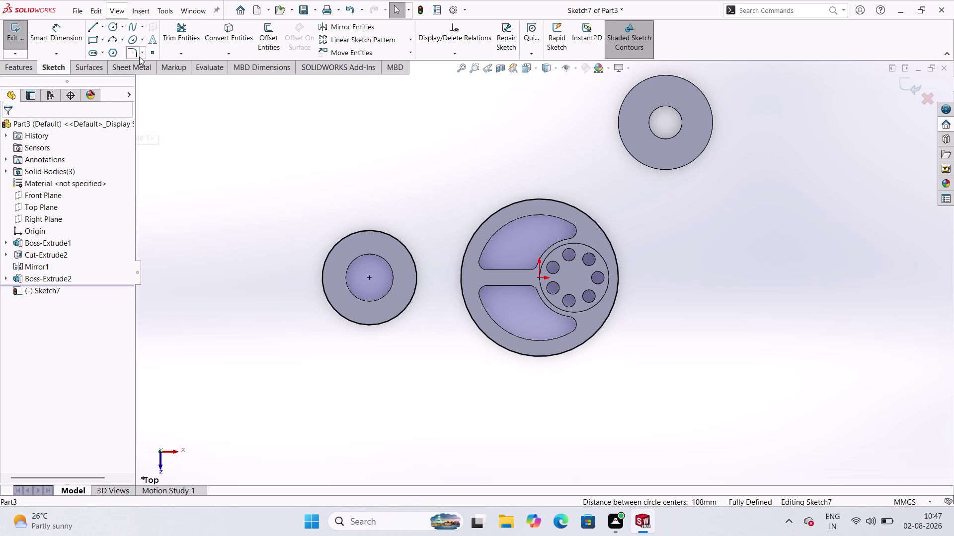
Choose the Centerline tool and begin a centerline from the left wheel.
click(94, 27)
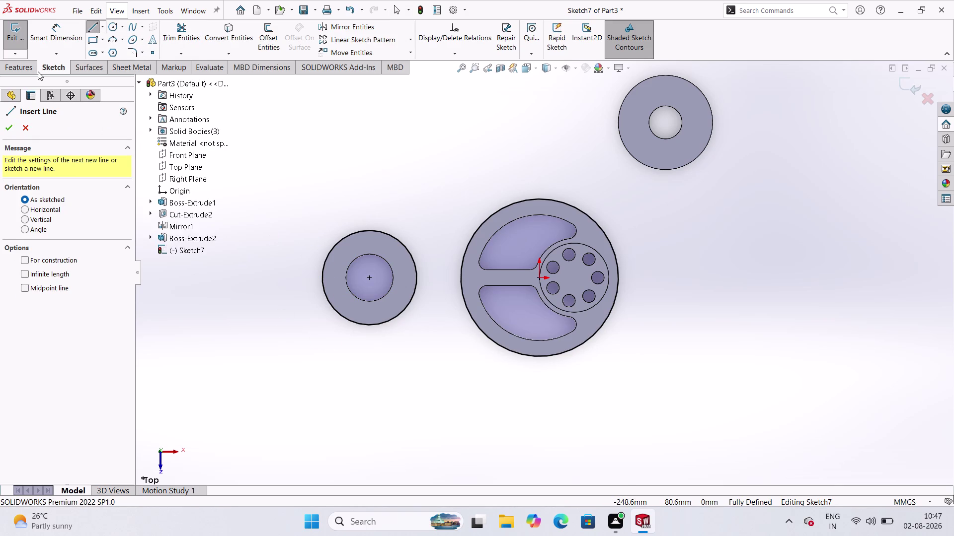
click(102, 29)
click(115, 48)
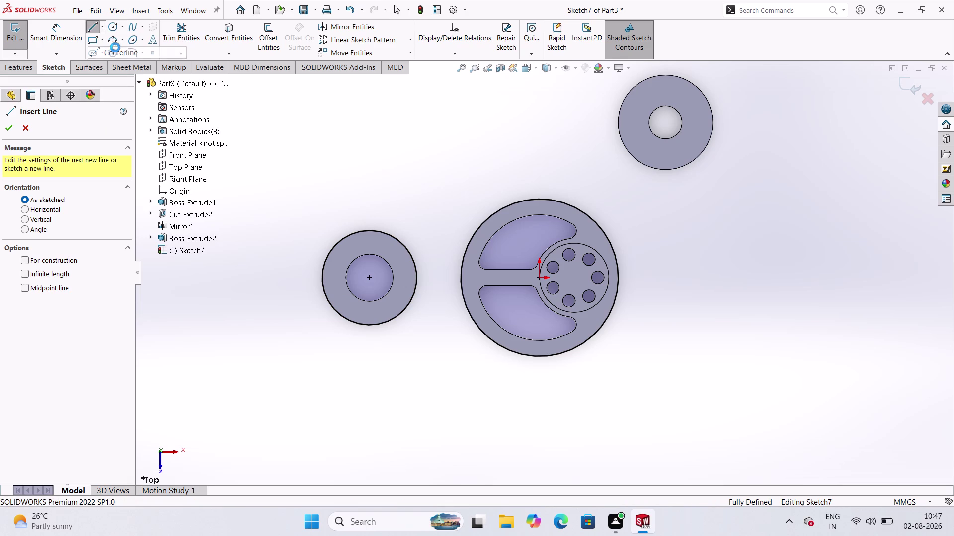
click(367, 279)
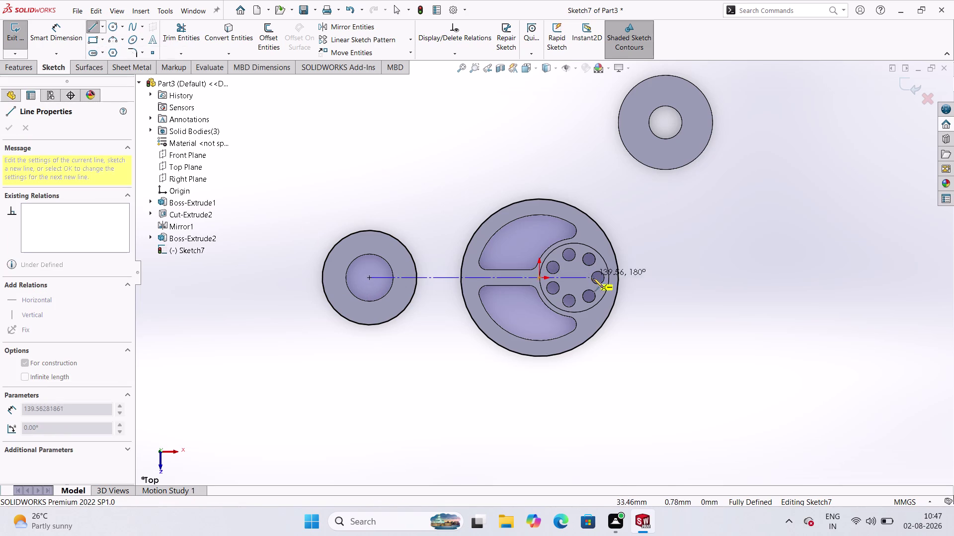
End the centerline right of the large disc and sketch a sloped line beneath both discs.
click(631, 278)
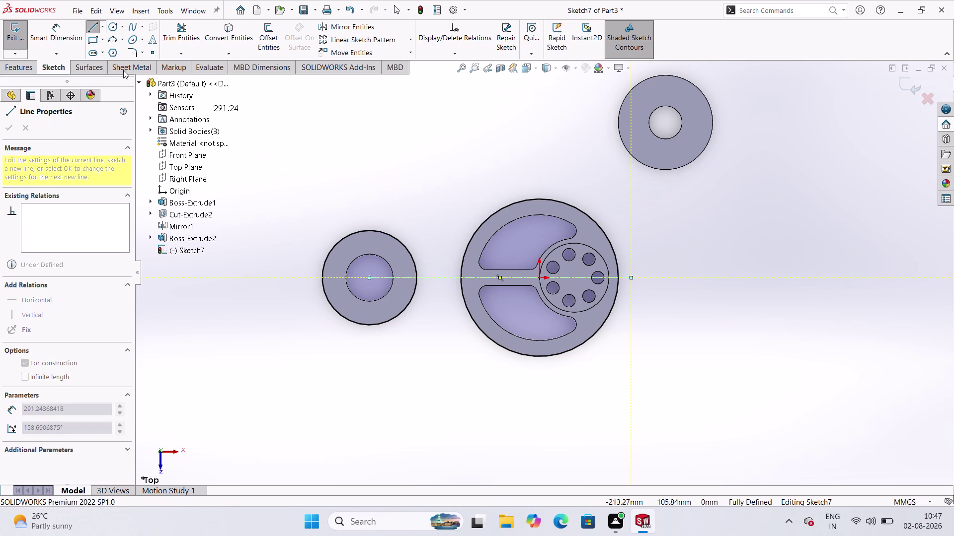
key(Escape)
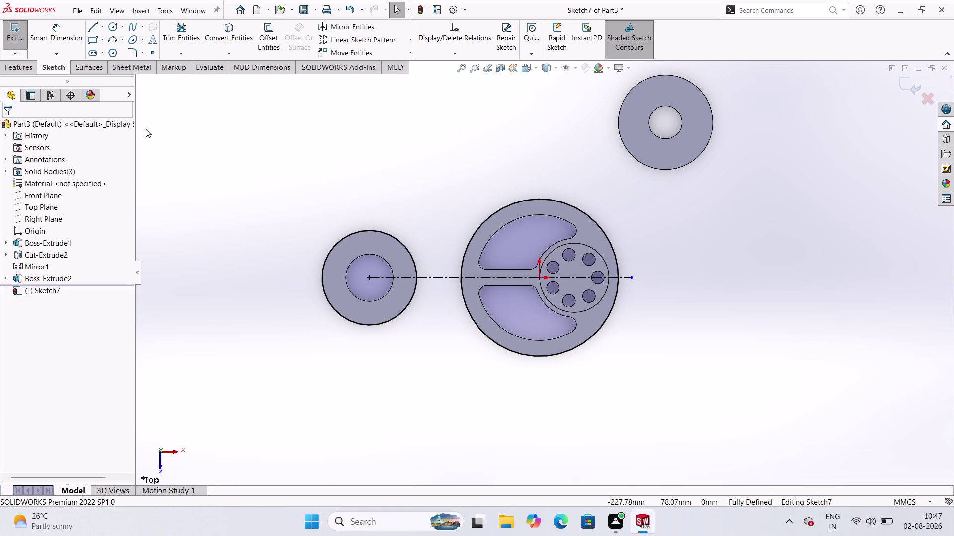
click(98, 25)
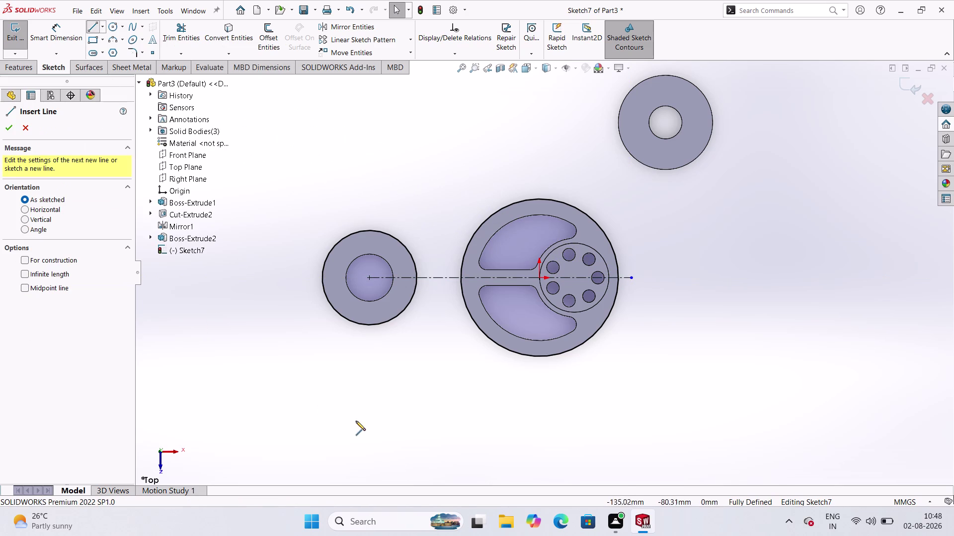
click(345, 324)
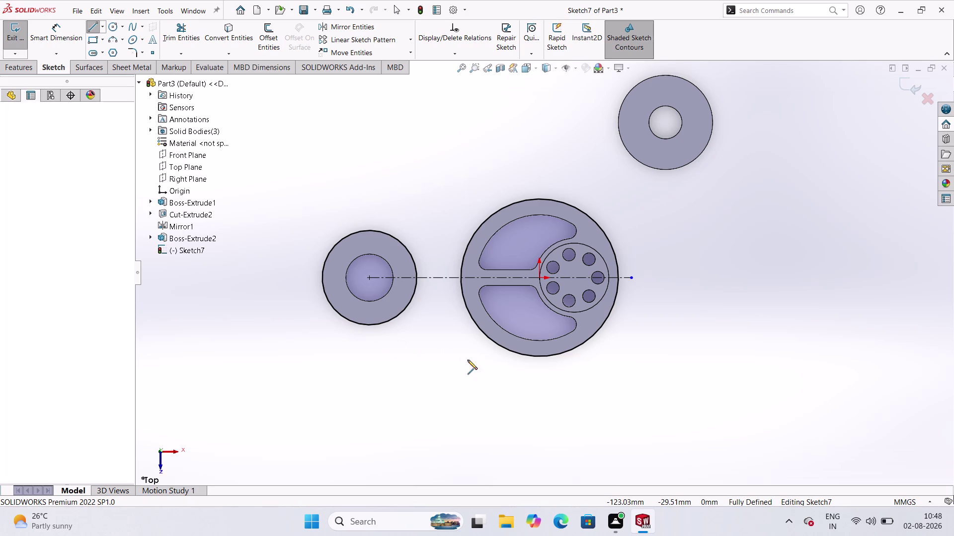
click(573, 372)
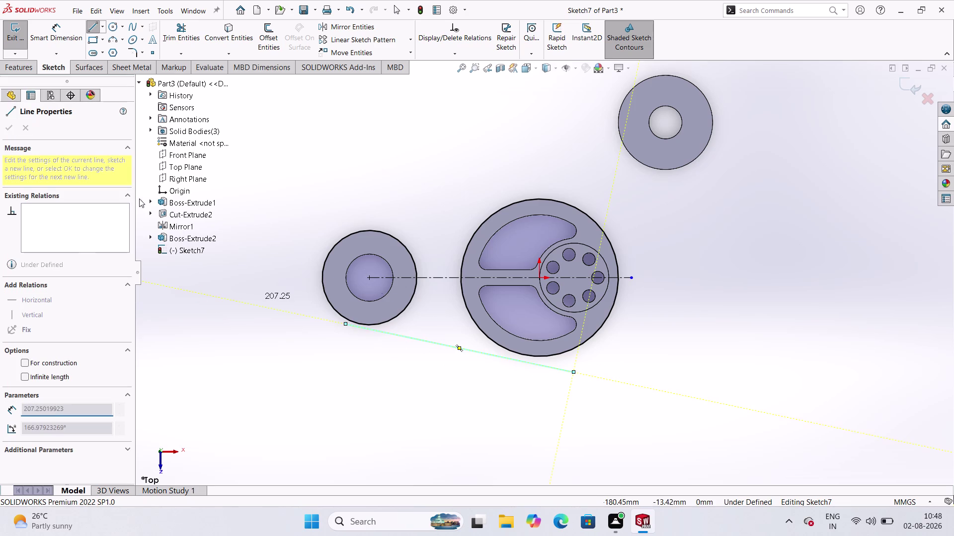
Make the lower line tangent to the small disc's outer circle.
key(Escape)
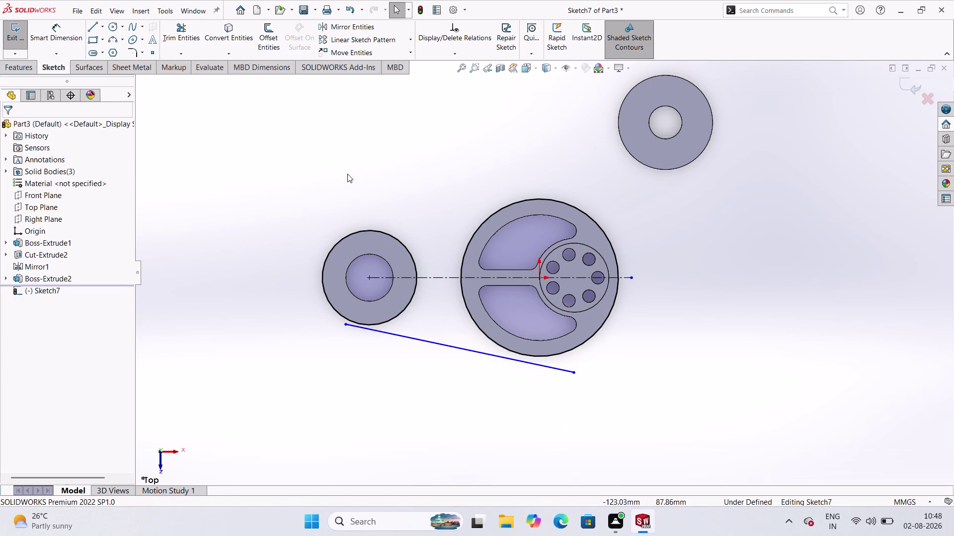
click(366, 324)
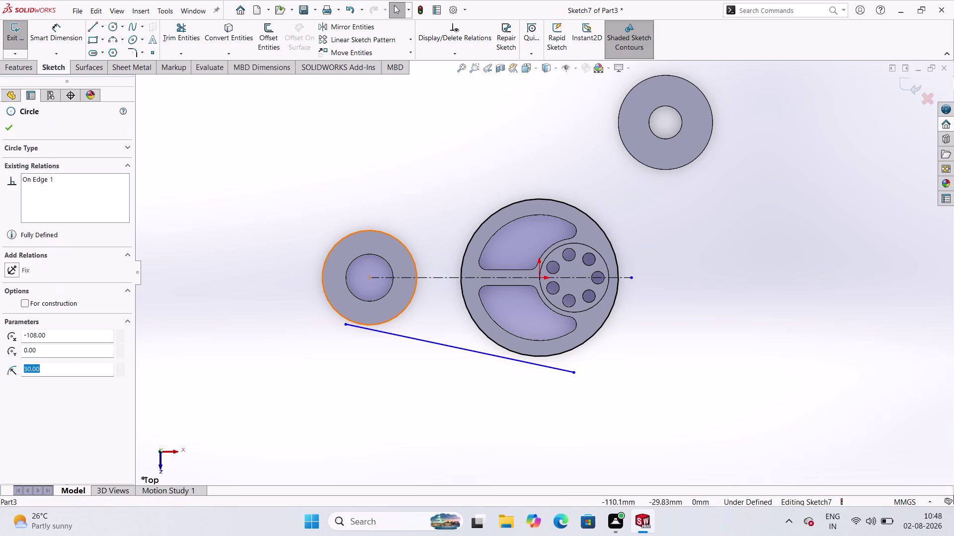
click(380, 331)
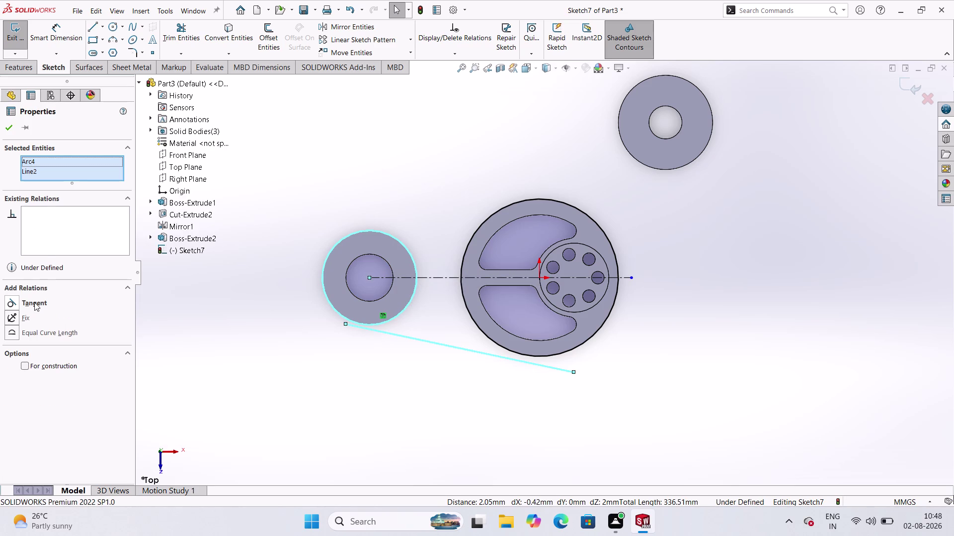
click(34, 303)
click(5, 131)
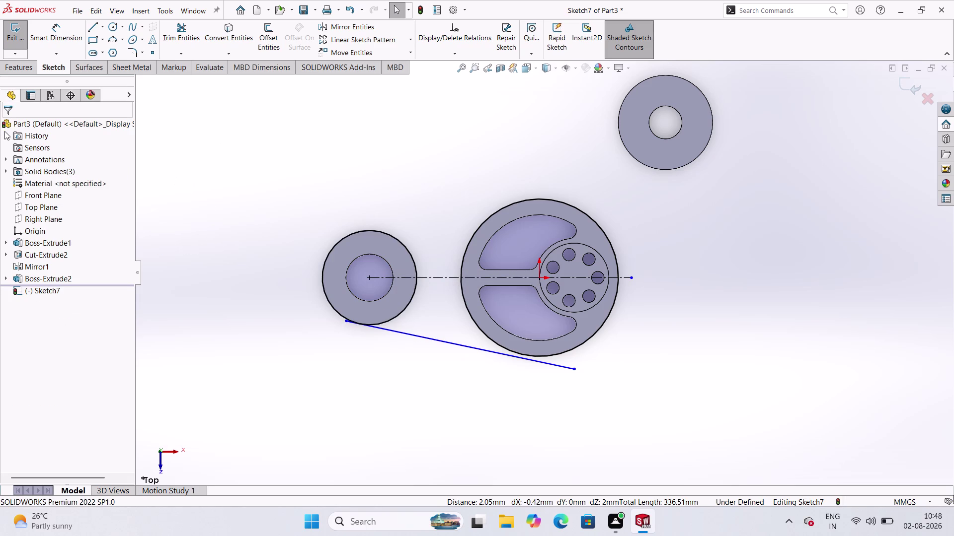
Make the lower line tangent to the large disc's outer circle.
click(539, 356)
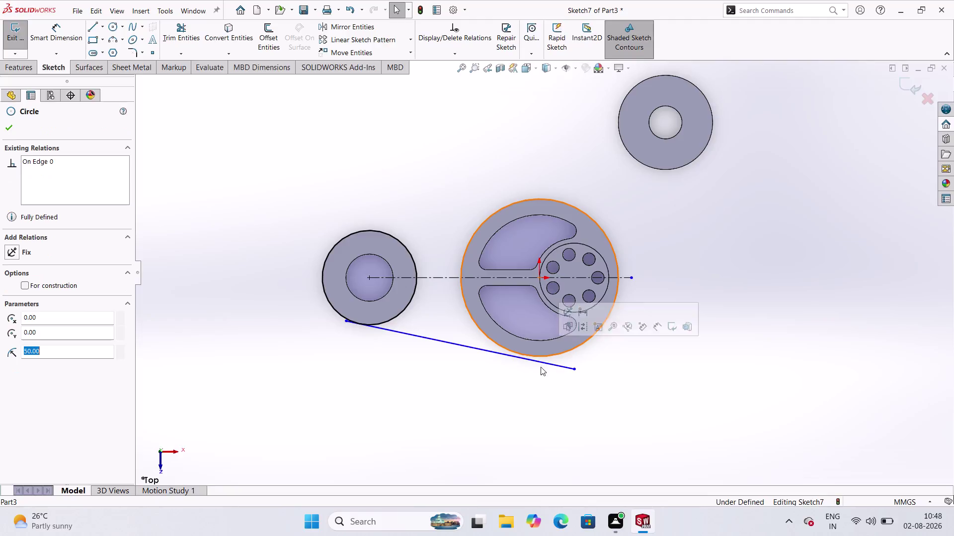
click(542, 361)
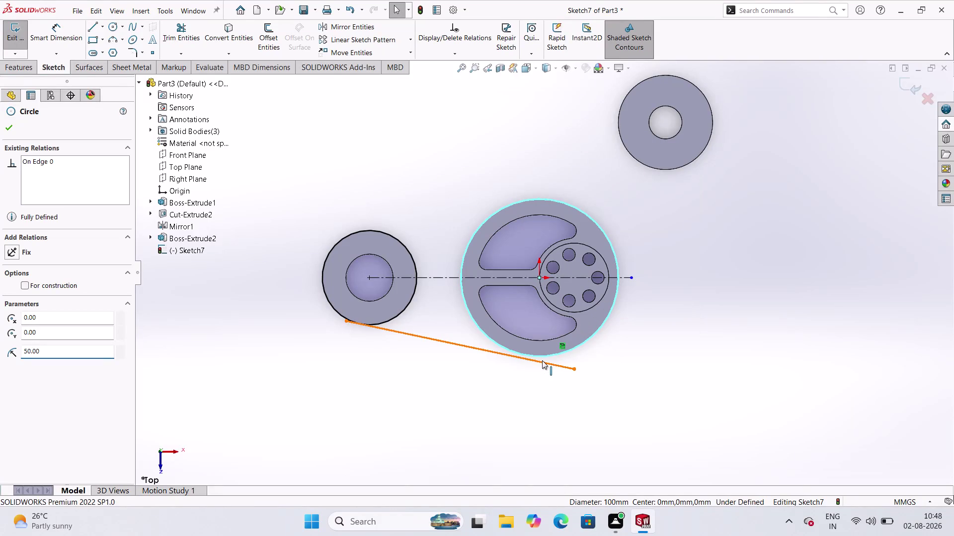
click(14, 129)
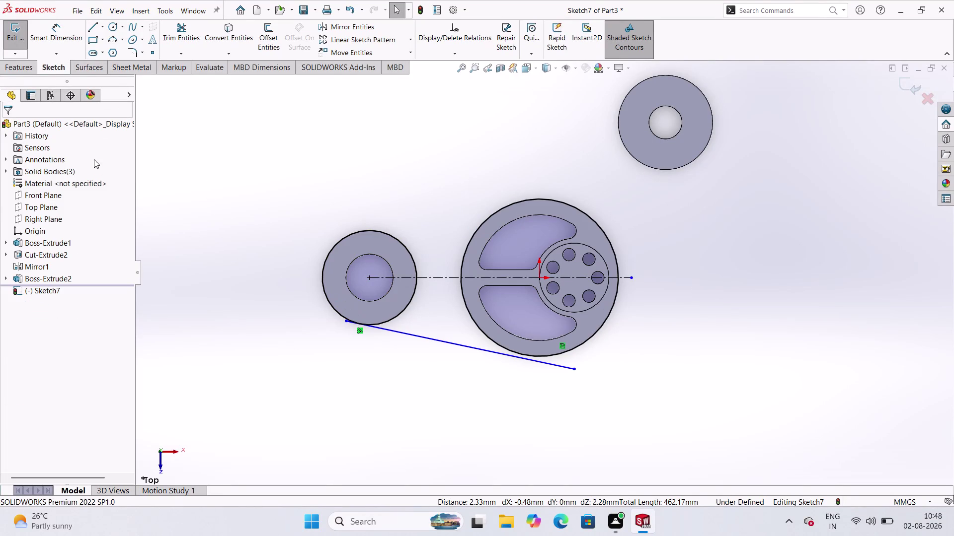
click(571, 349)
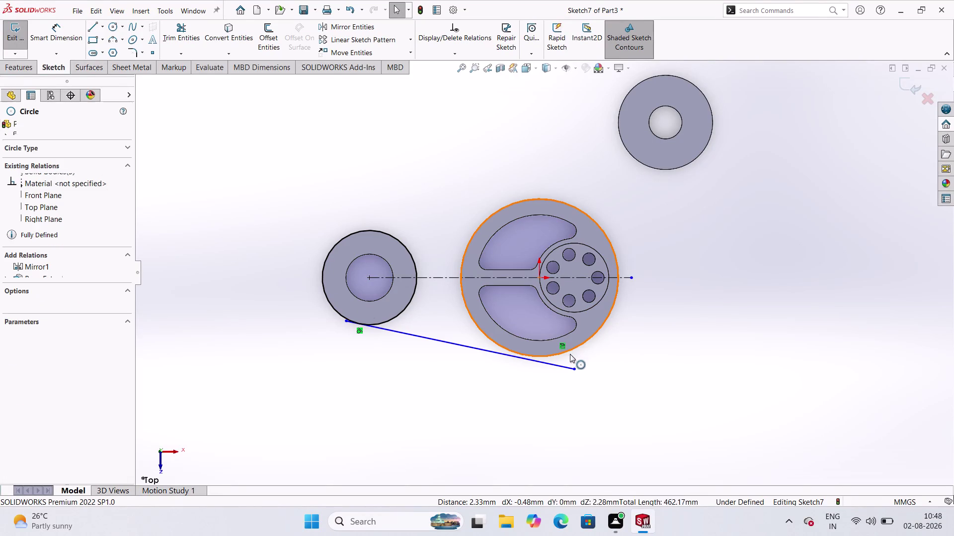
click(557, 368)
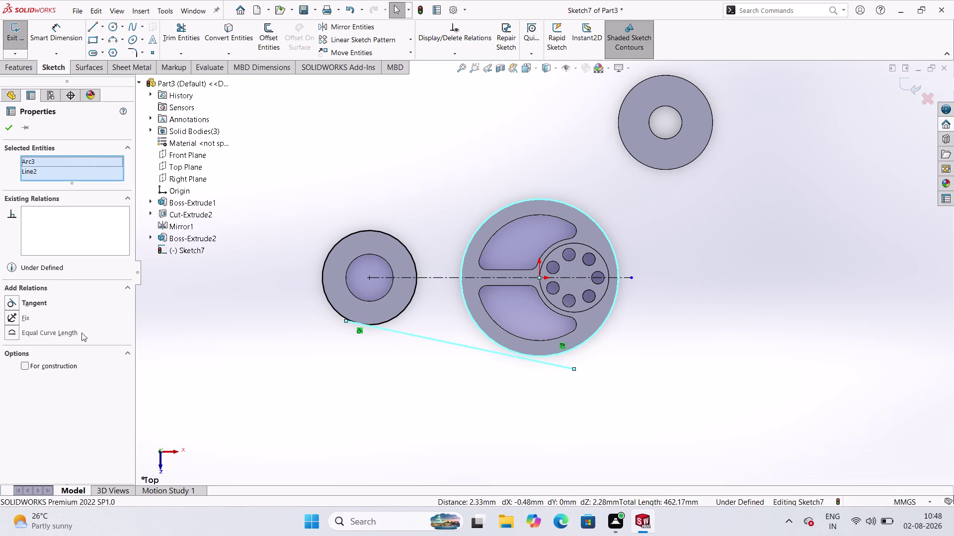
click(17, 301)
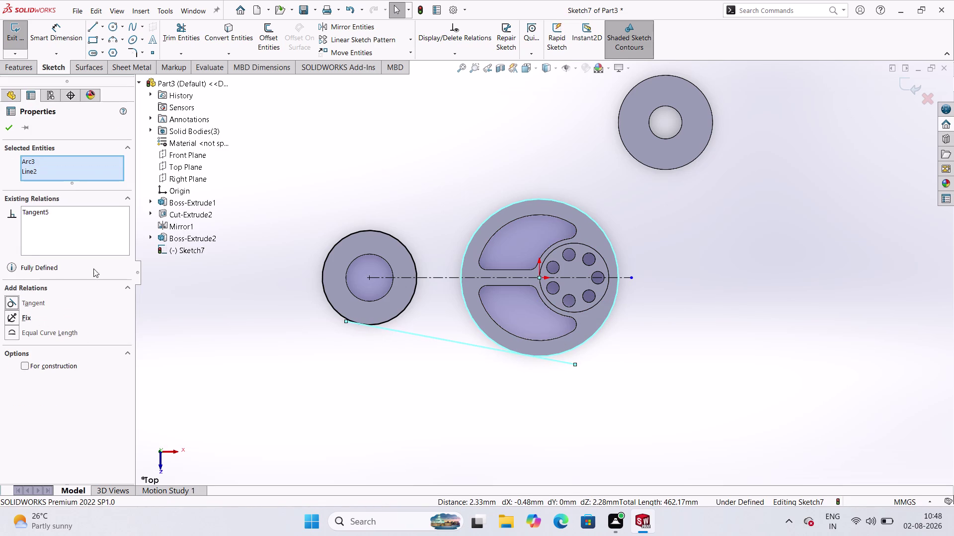
click(13, 125)
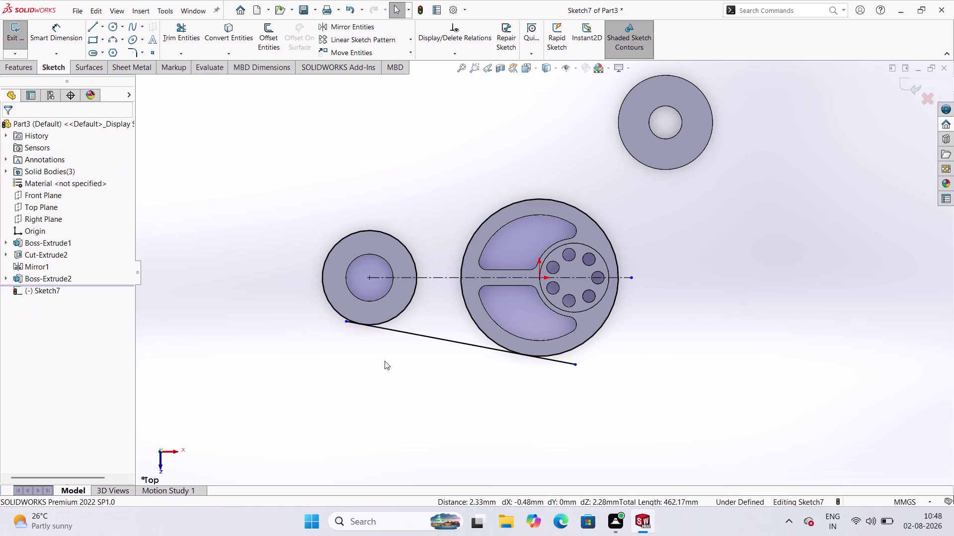
scroll(down, 3)
scroll(up, 3)
scroll(down, 3)
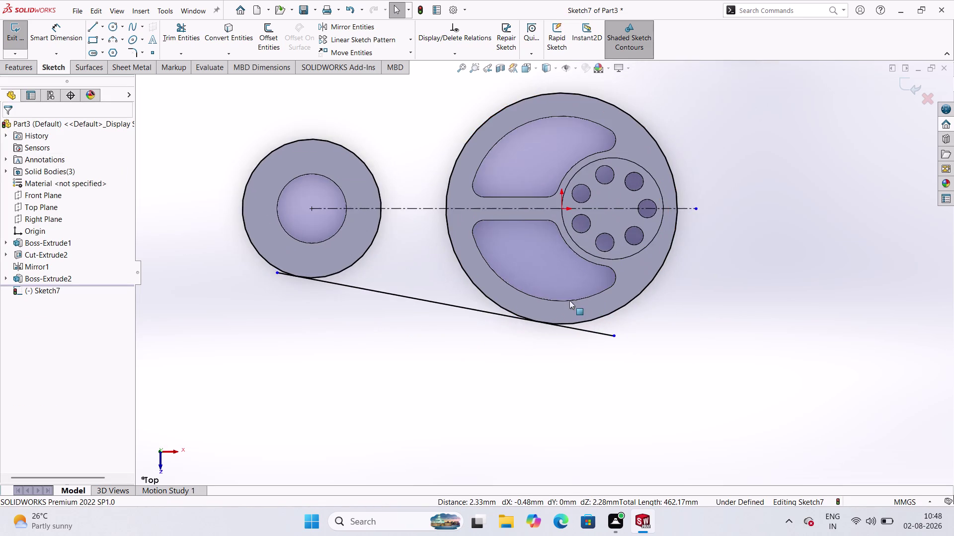
scroll(up, 3)
scroll(down, 3)
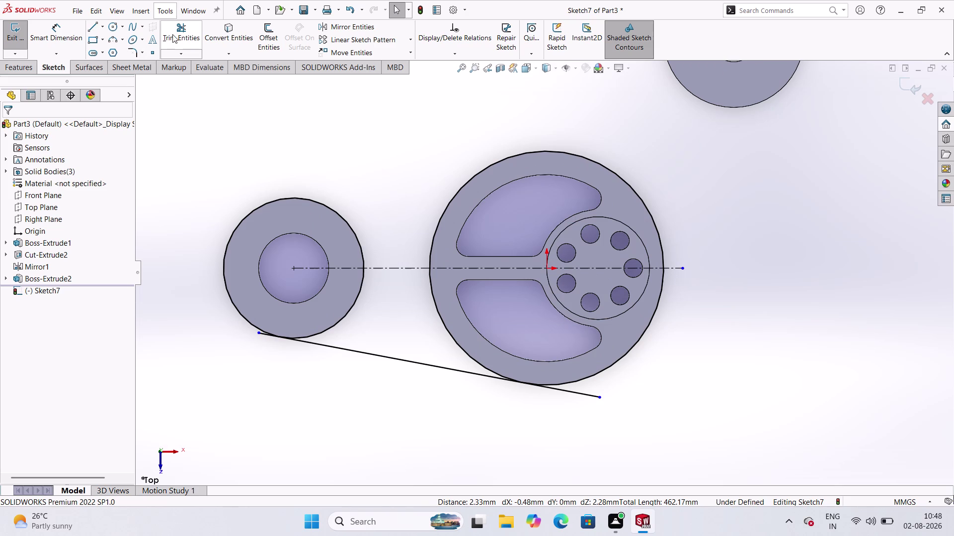
click(172, 34)
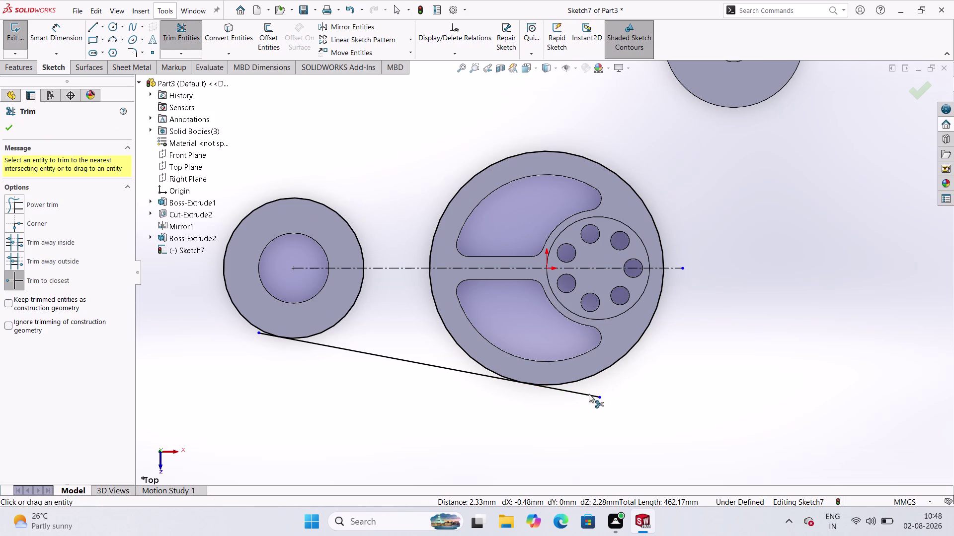
Trim the lower tangent line's overhanging ends at the large and small discs.
click(588, 394)
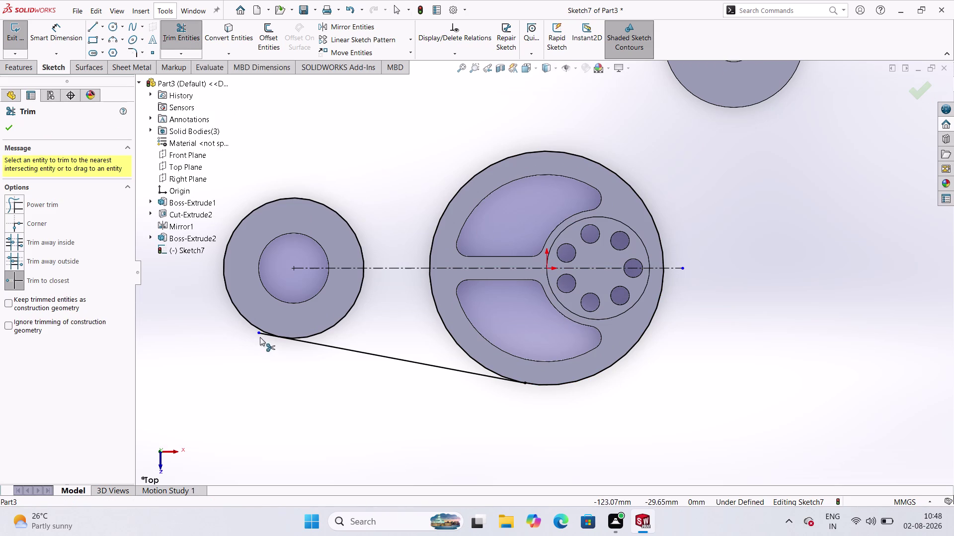
scroll(down, 3)
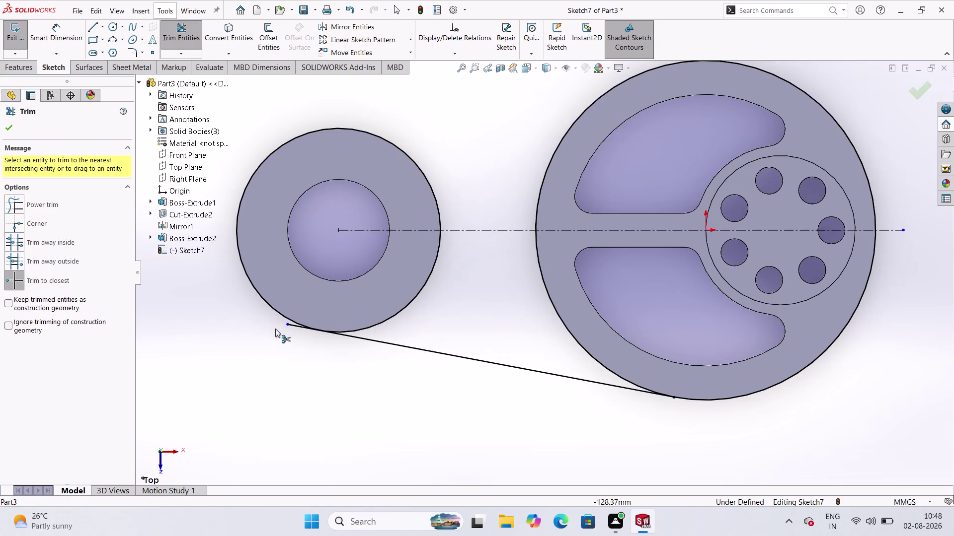
scroll(down, 3)
click(326, 319)
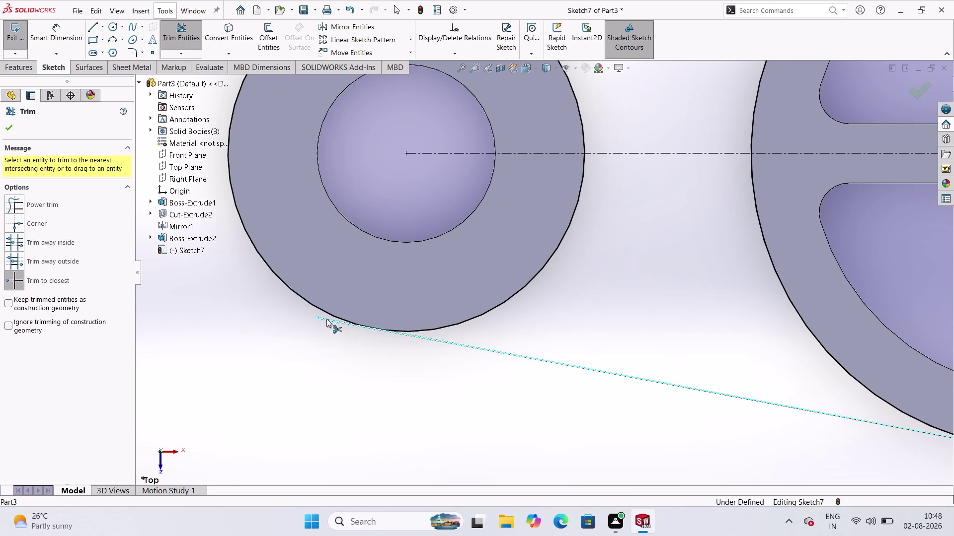
scroll(up, 3)
scroll(up, 3)
scroll(down, 3)
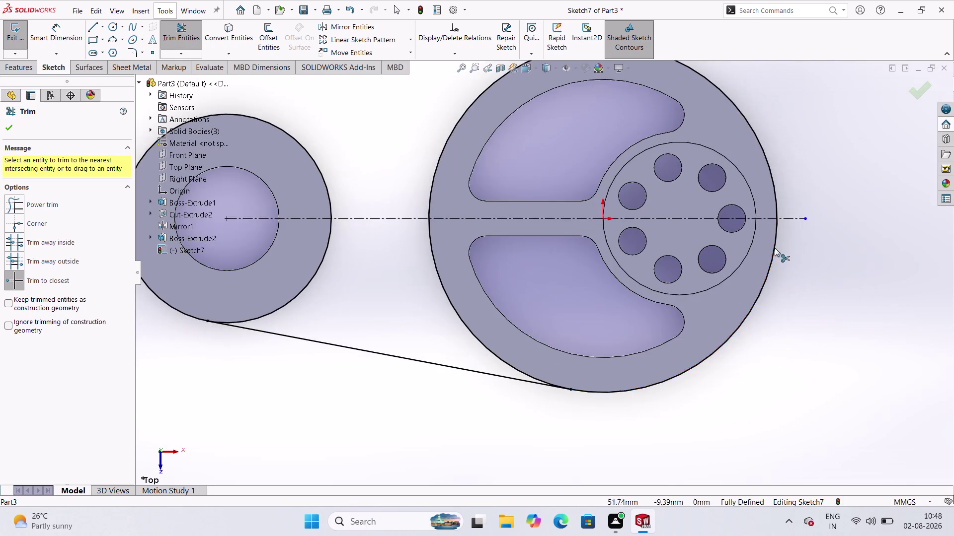
scroll(up, 3)
scroll(up, 3)
scroll(down, 3)
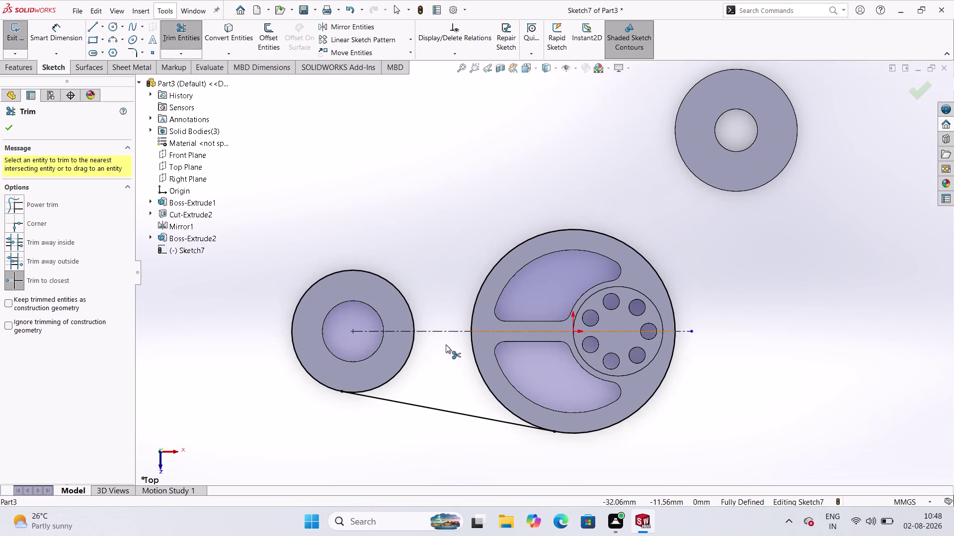
scroll(up, 3)
scroll(down, 3)
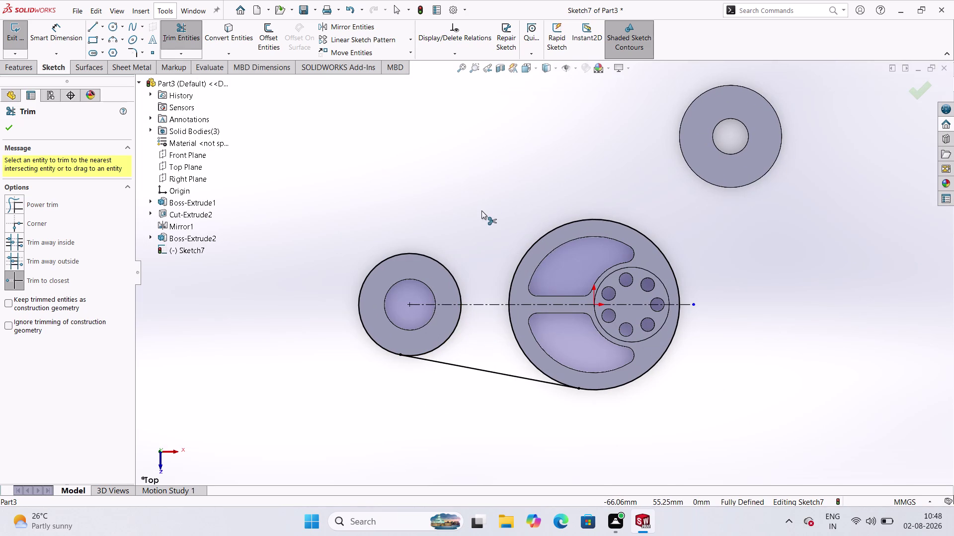
scroll(down, 3)
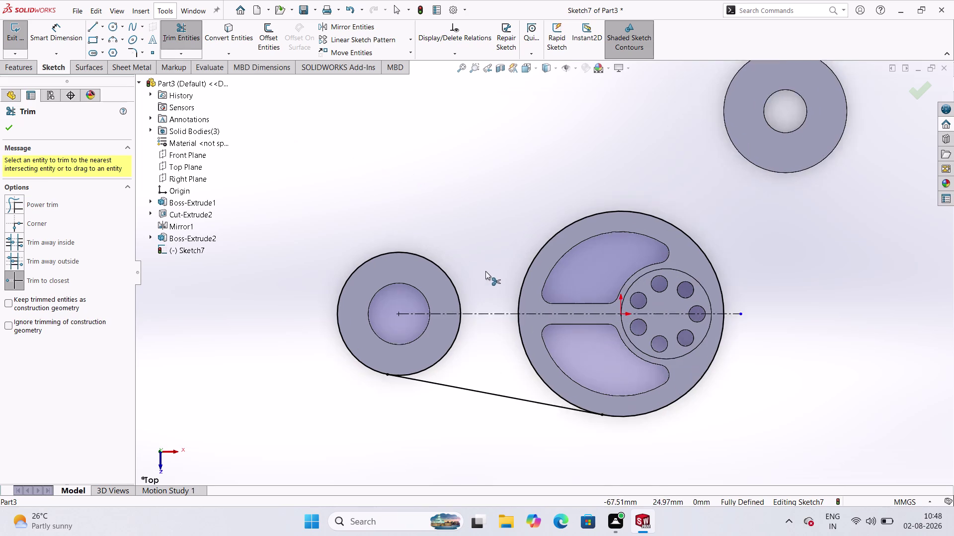
scroll(down, 3)
scroll(up, 3)
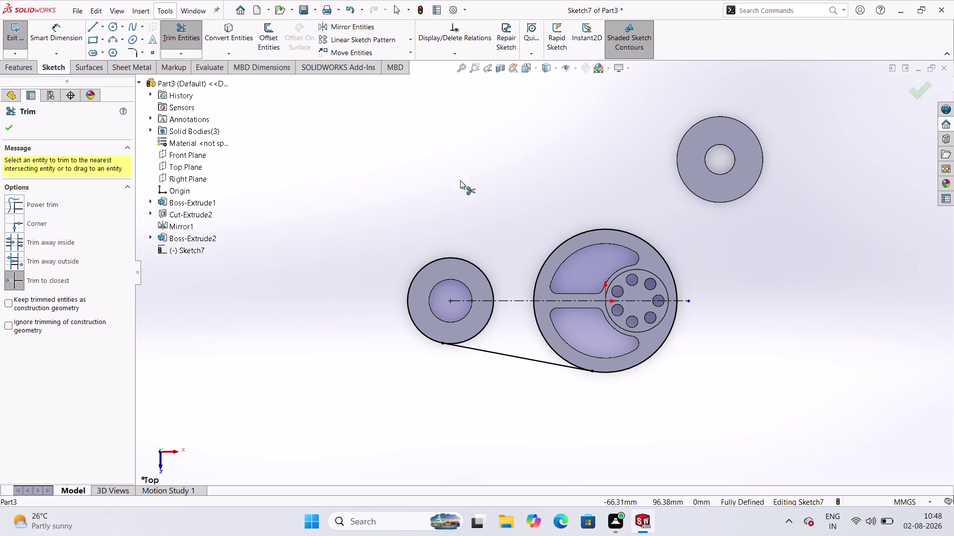
click(8, 127)
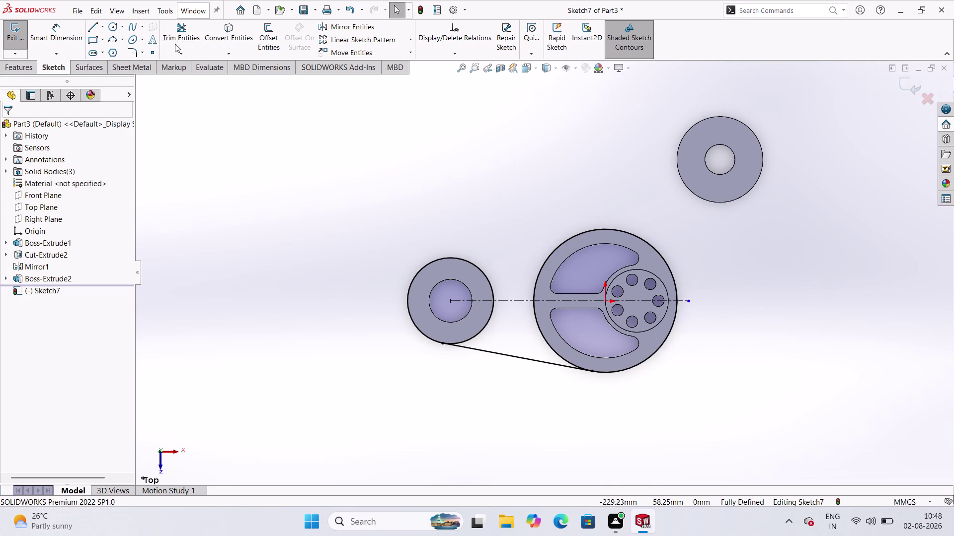
click(265, 33)
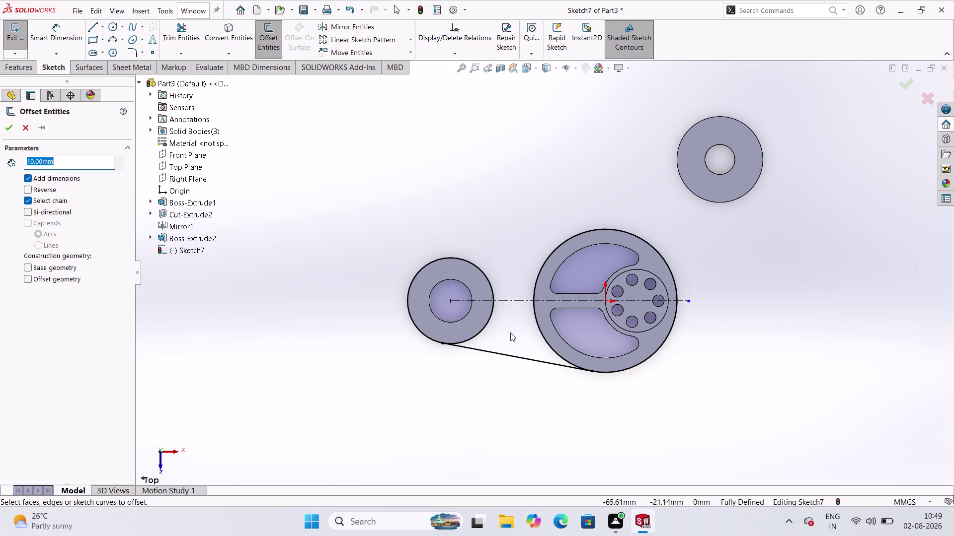
Offset the lower belt line 10 mm inward and trim away the offset line's excess.
click(503, 357)
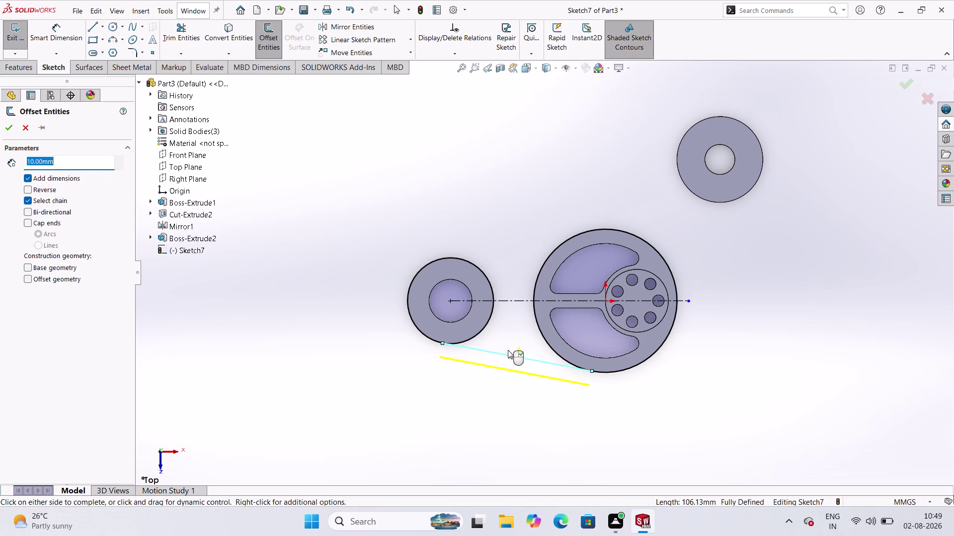
click(500, 330)
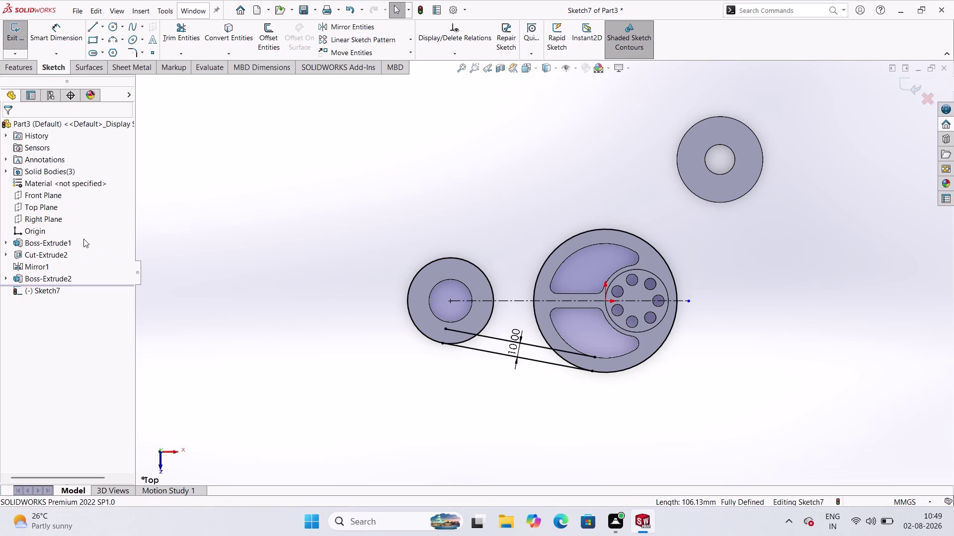
click(196, 29)
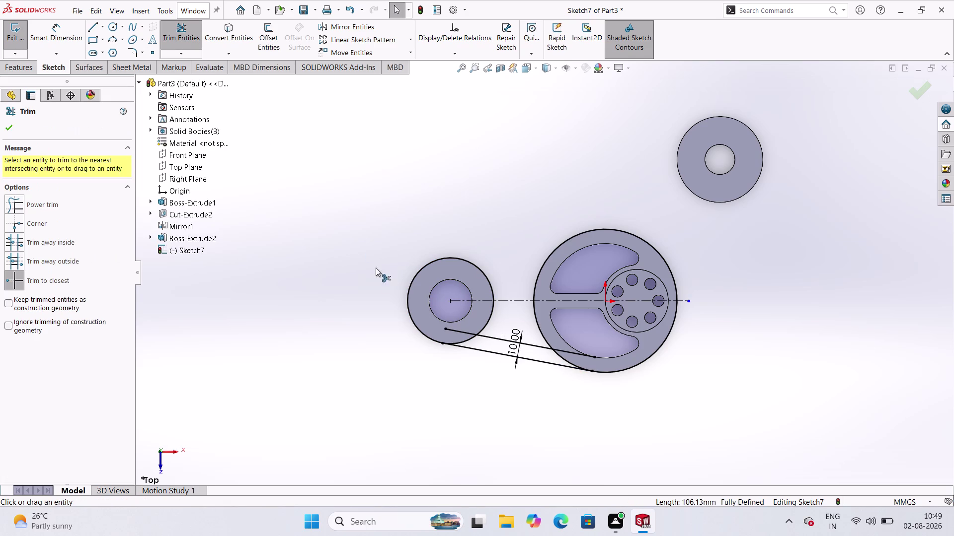
click(457, 332)
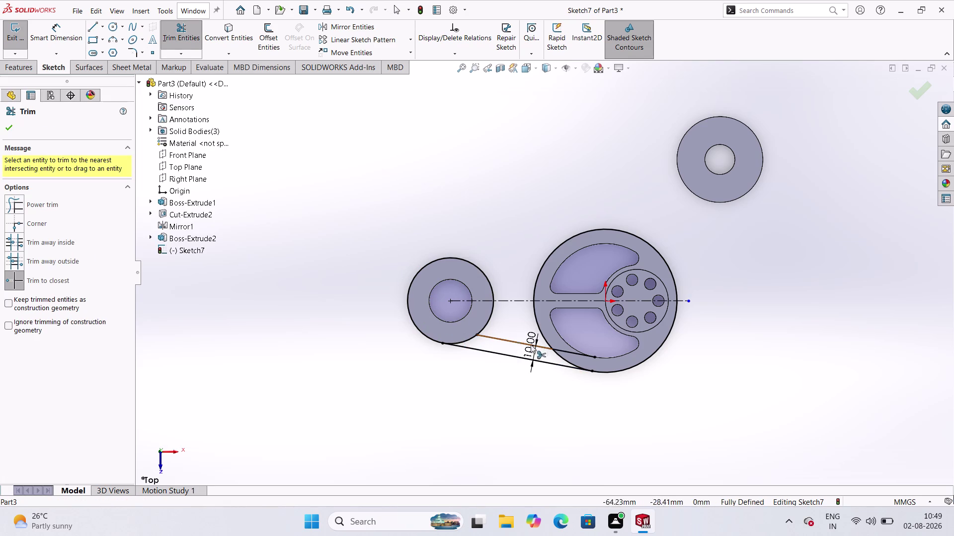
click(568, 352)
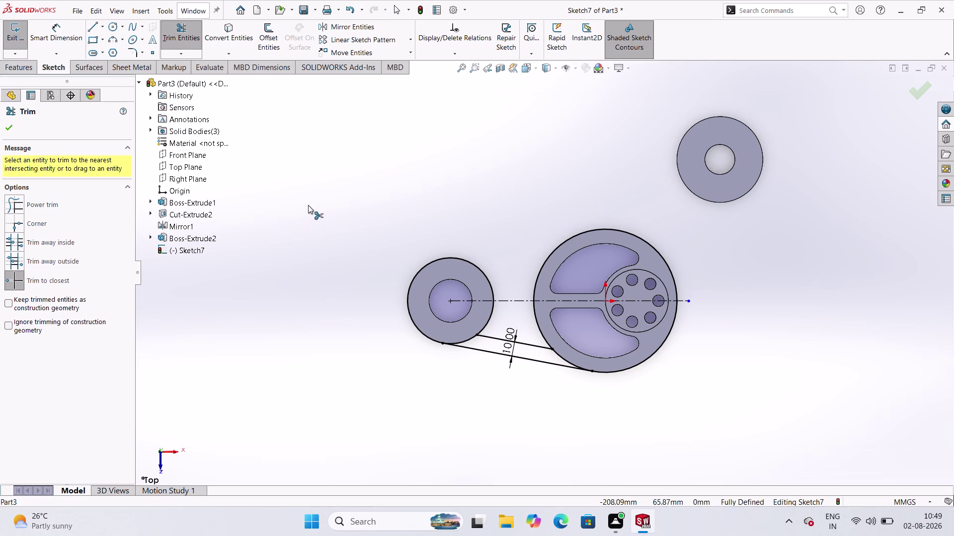
key(Escape)
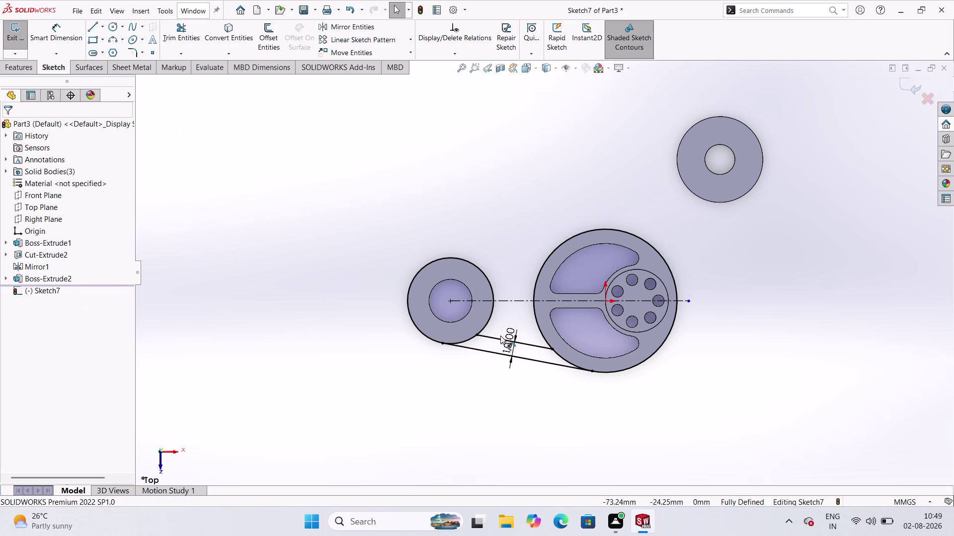
click(357, 35)
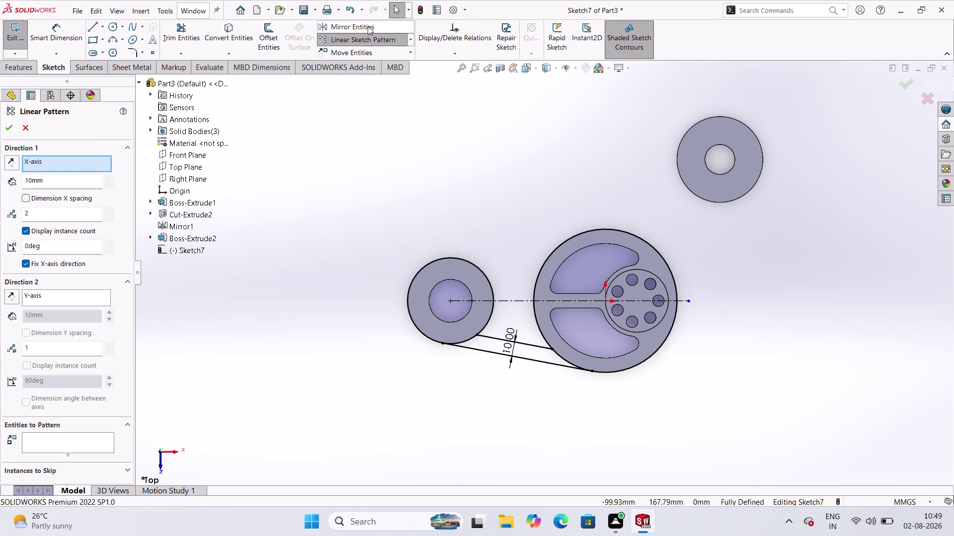
Mirror the offset line and lower belt line (Line3, Line2) about centerline Line1.
click(368, 26)
click(498, 338)
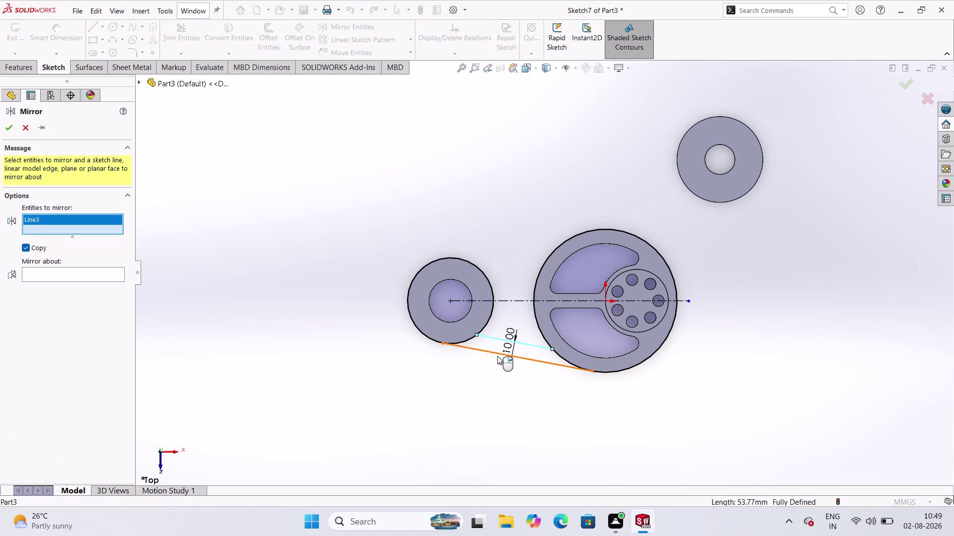
click(490, 352)
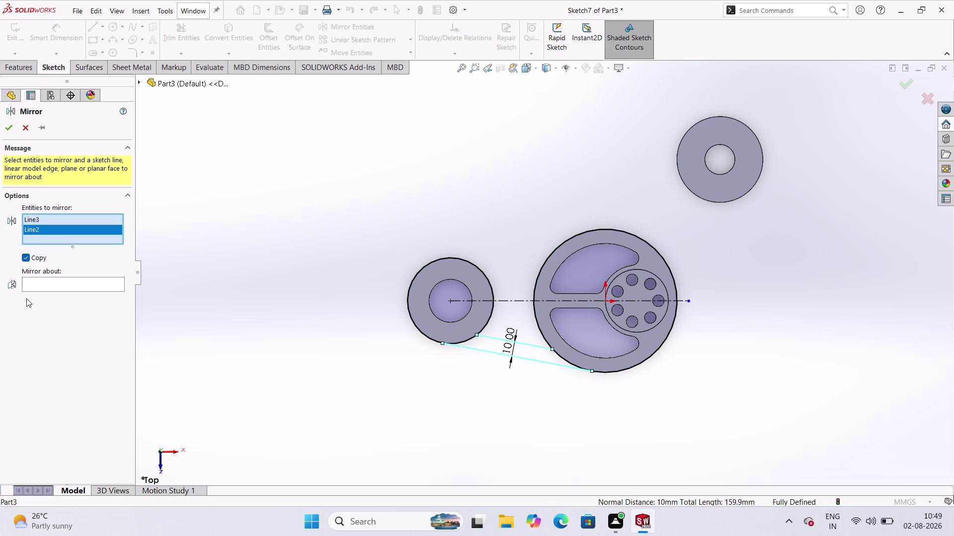
click(51, 285)
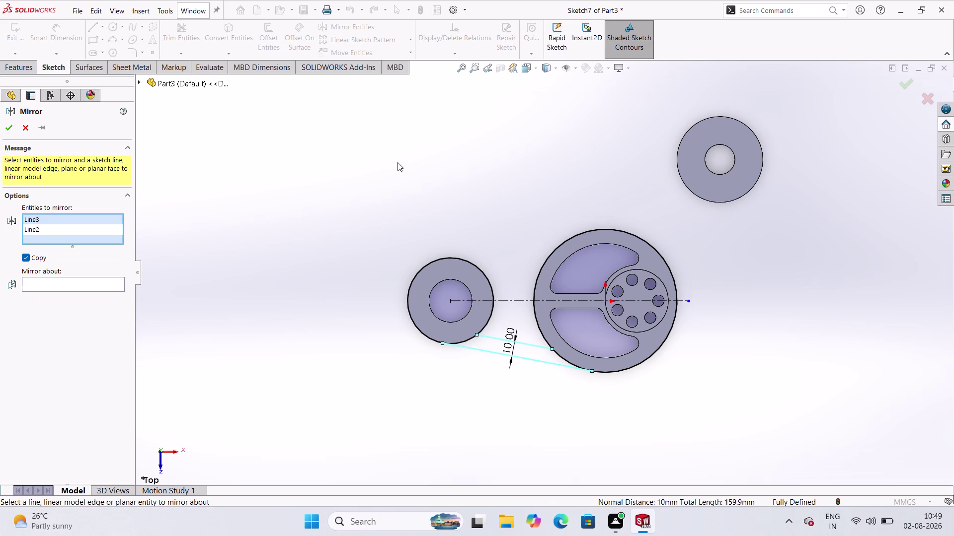
click(509, 304)
scroll(down, 3)
scroll(up, 3)
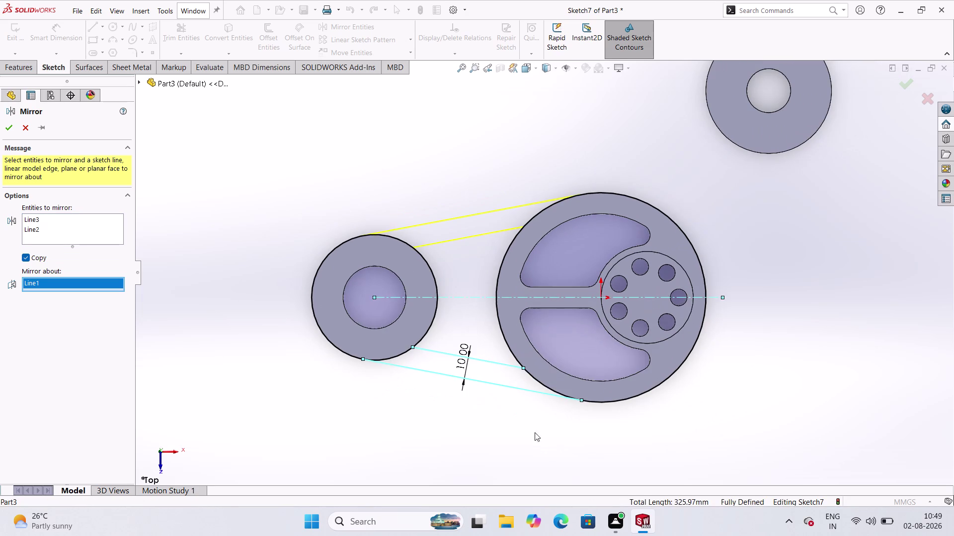
scroll(down, 3)
scroll(up, 3)
scroll(down, 3)
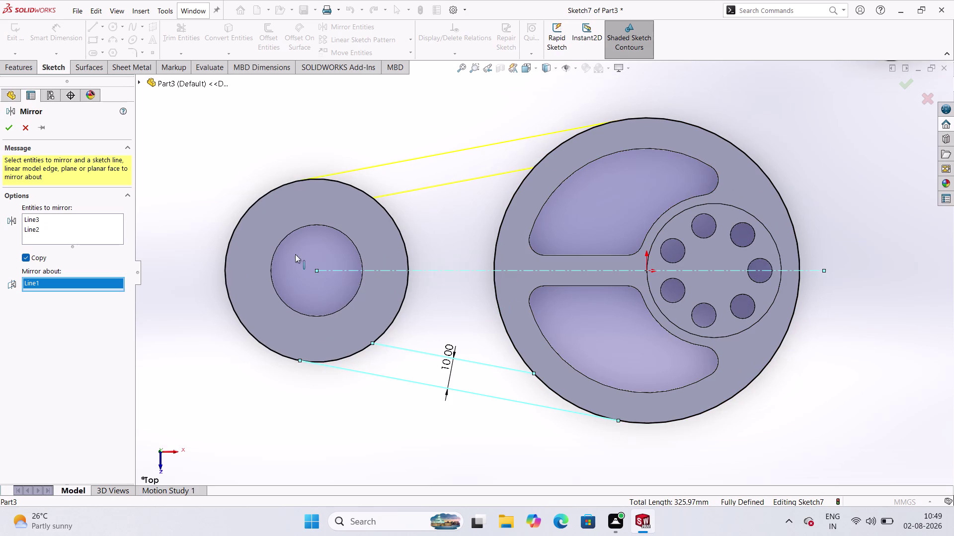
click(12, 134)
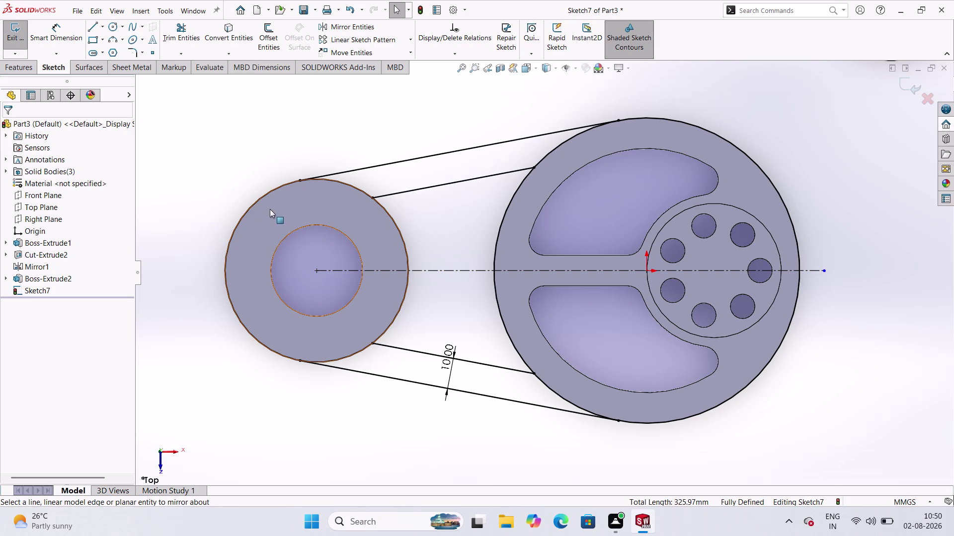
Zoom to frame the belt drive and start Convert Entities.
scroll(up, 3)
scroll(down, 3)
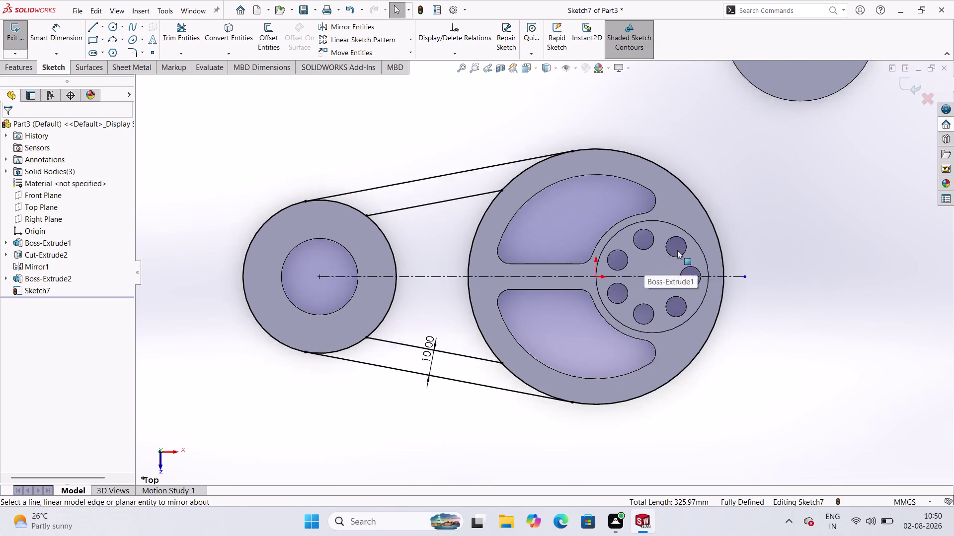
scroll(down, 3)
scroll(up, 3)
scroll(down, 3)
scroll(up, 3)
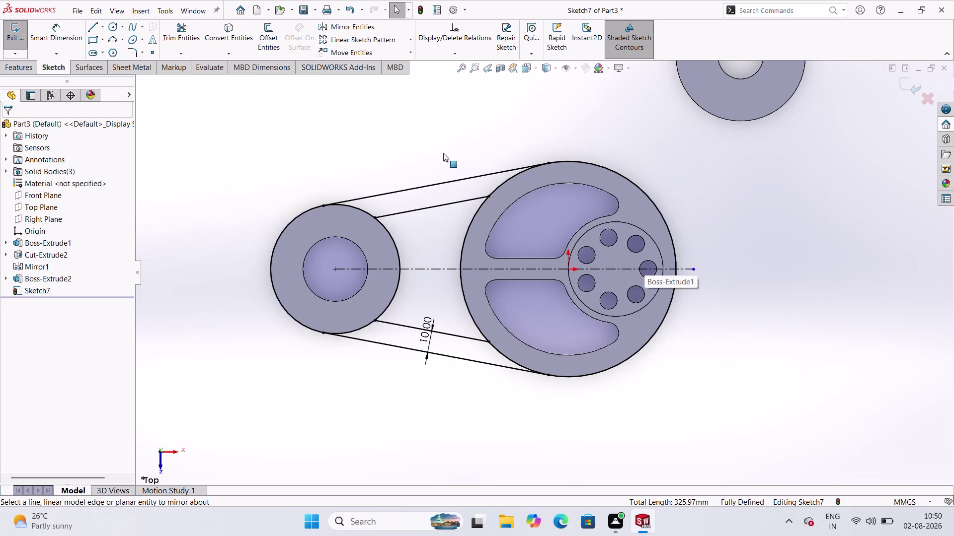
scroll(down, 3)
scroll(up, 3)
scroll(down, 3)
scroll(down, 3)
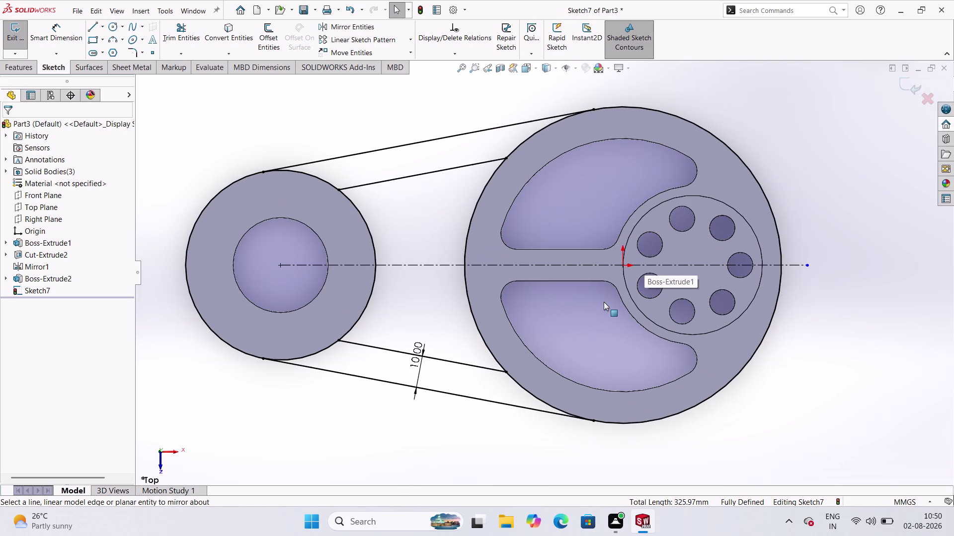
scroll(up, 3)
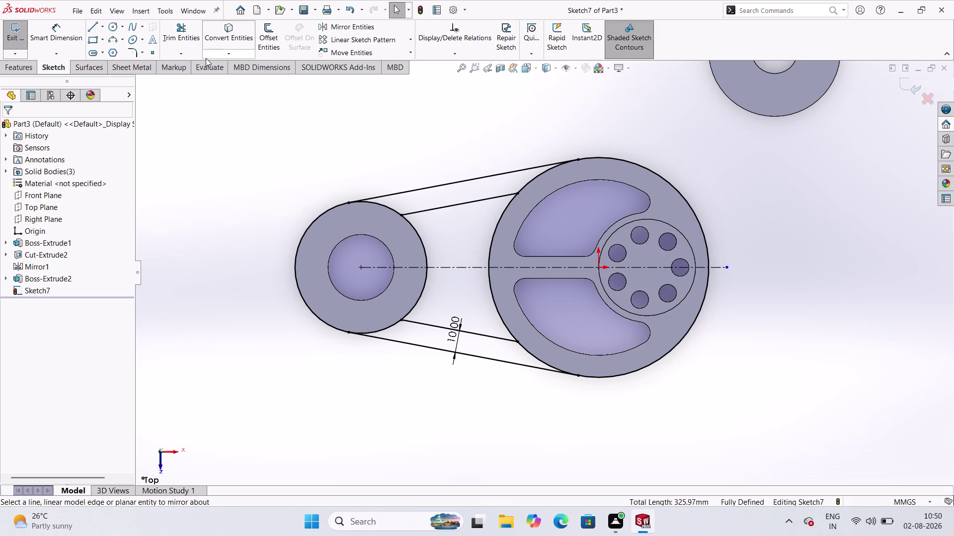
click(236, 37)
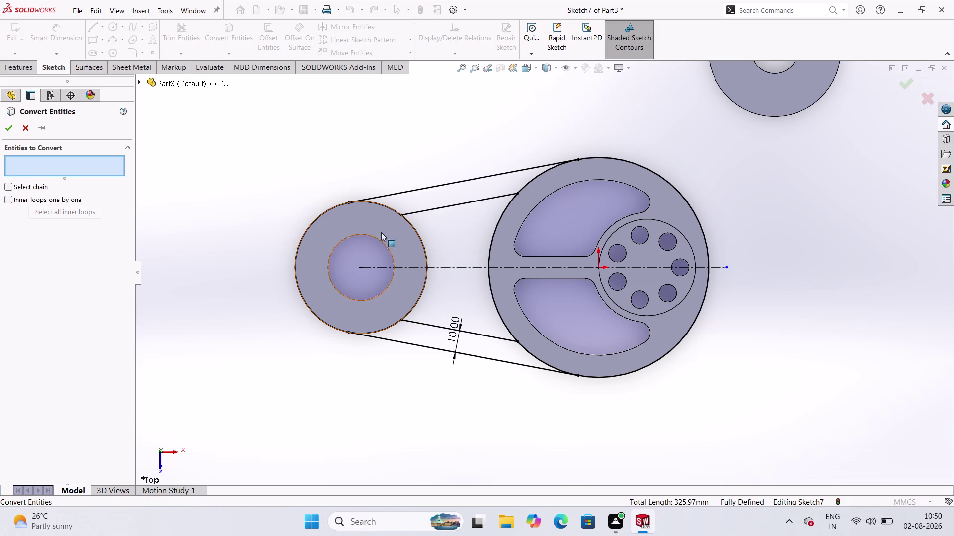
Convert the small wheel's bore edge and the large wheel's hub circle into sketch geometry.
click(380, 240)
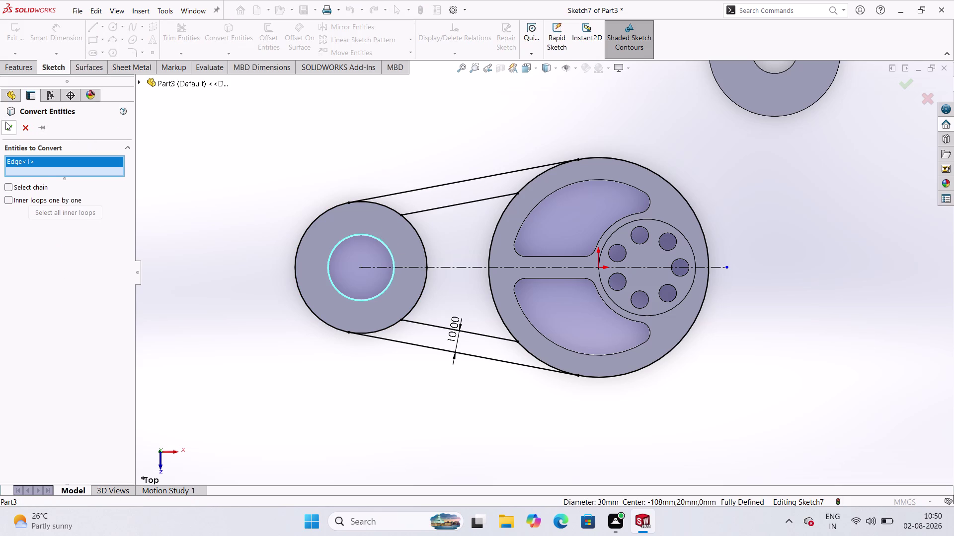
click(6, 121)
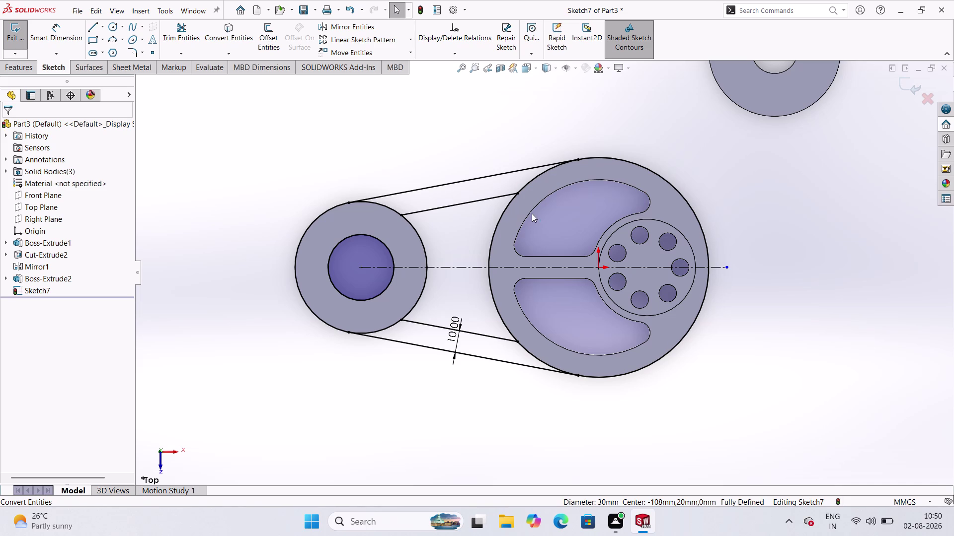
click(662, 222)
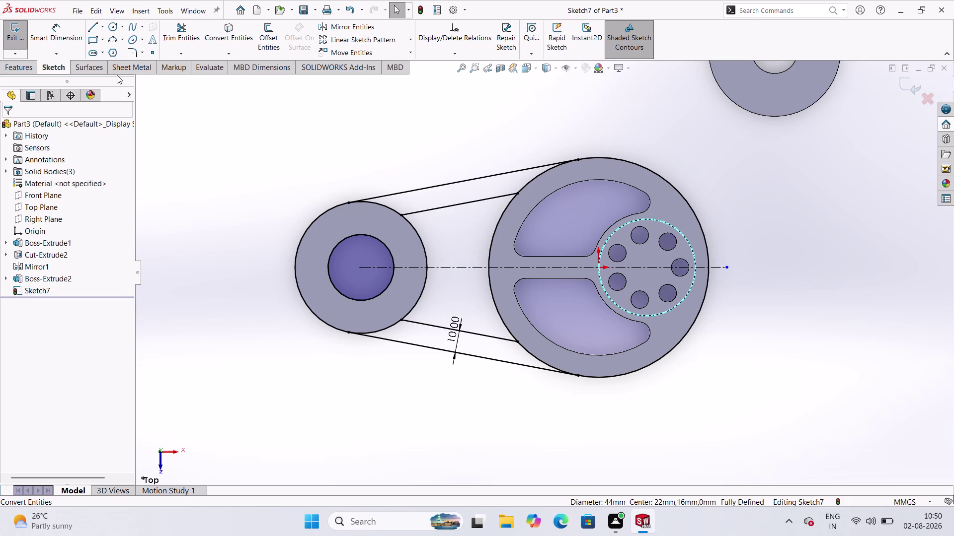
click(237, 42)
click(587, 179)
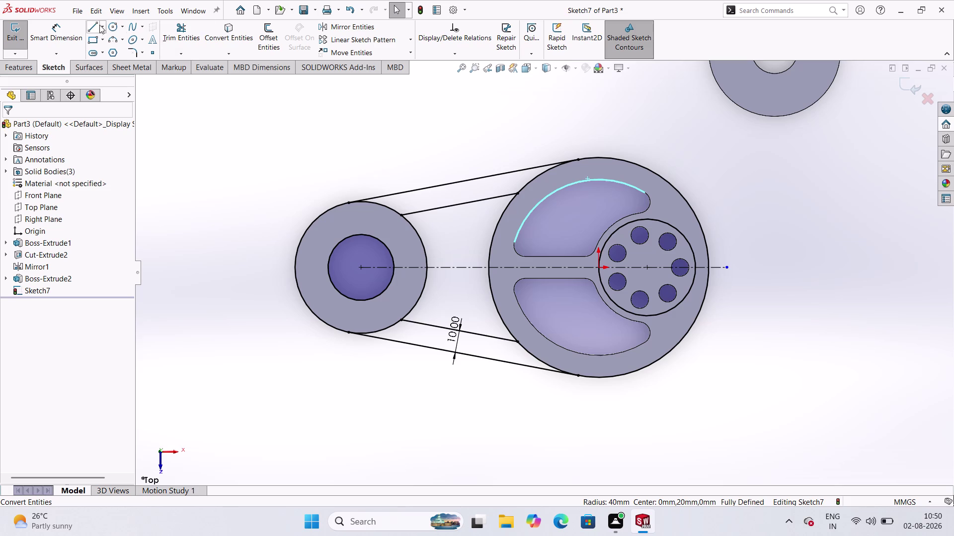
click(234, 43)
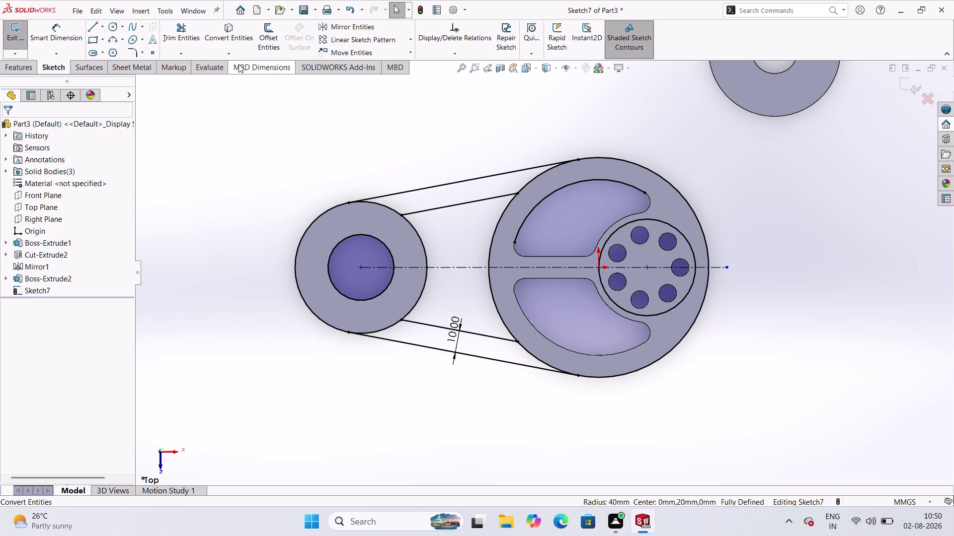
click(228, 41)
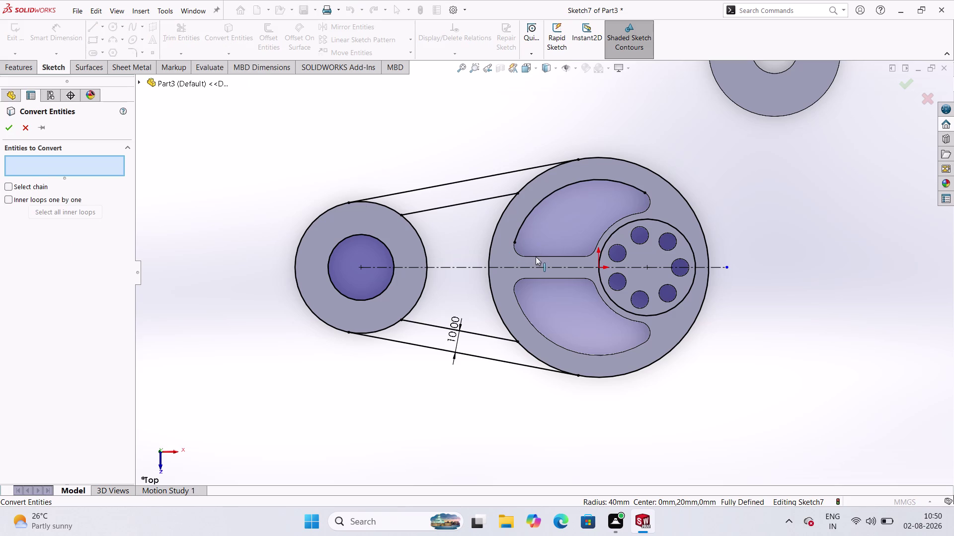
Select the upper slot's end, straight and curved edges for conversion.
click(535, 257)
click(517, 254)
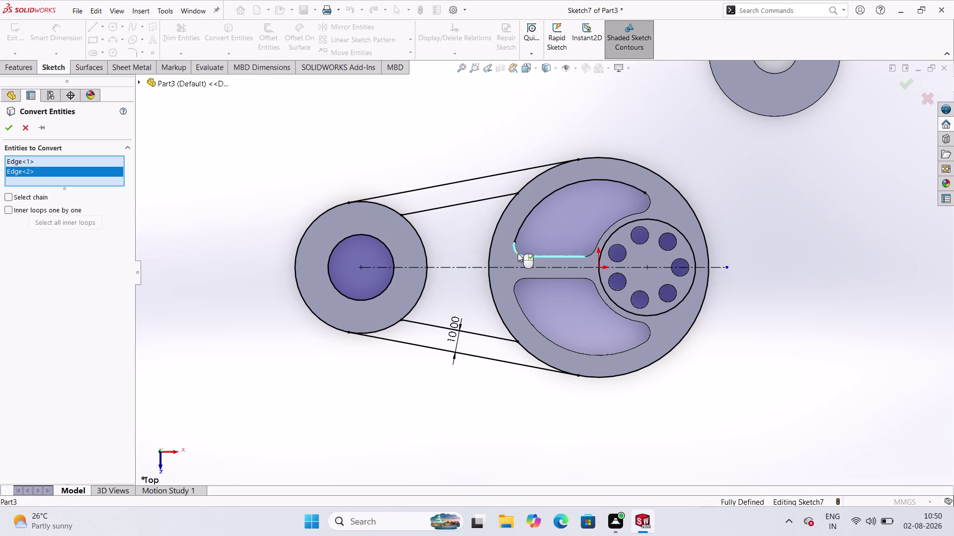
click(601, 236)
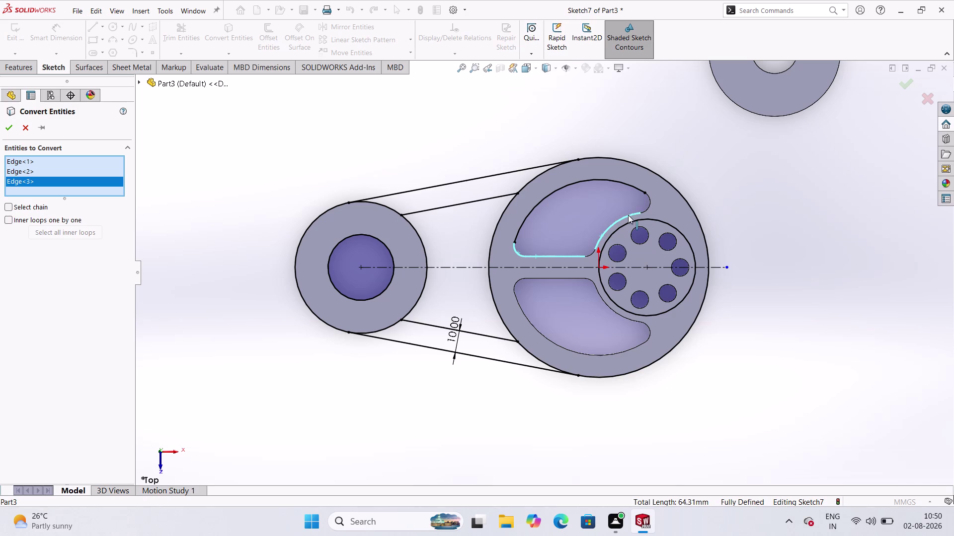
click(650, 202)
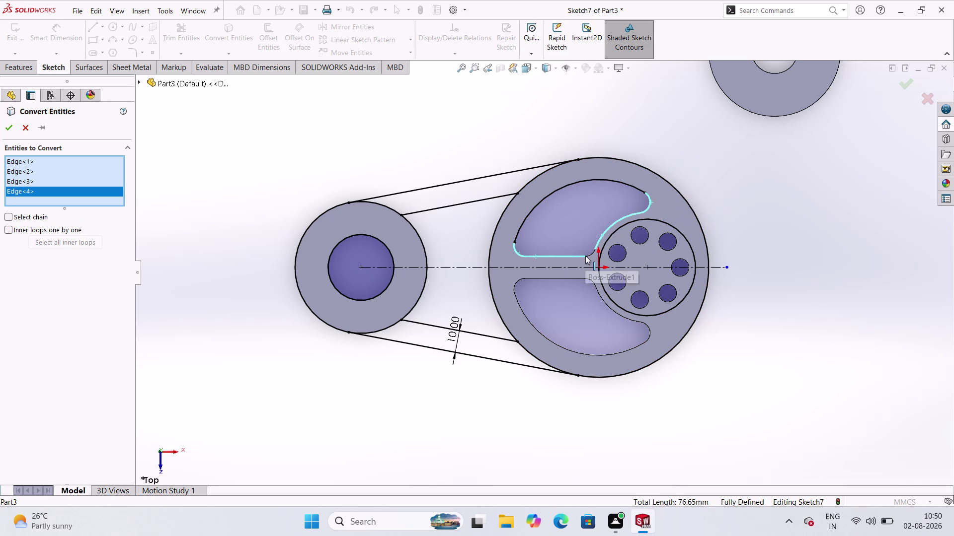
Add the lower slot's edges and remaining slot edges, then confirm the conversion.
click(591, 254)
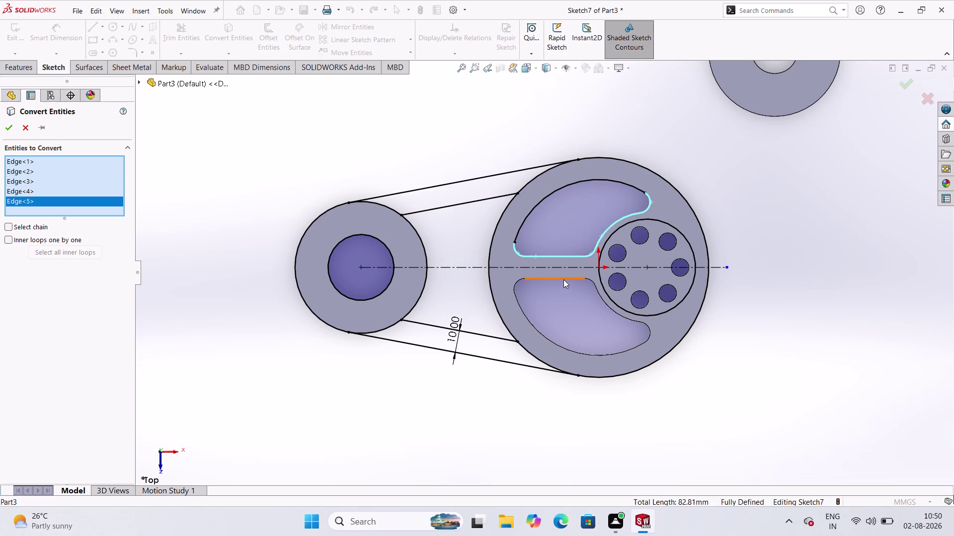
click(562, 279)
click(598, 291)
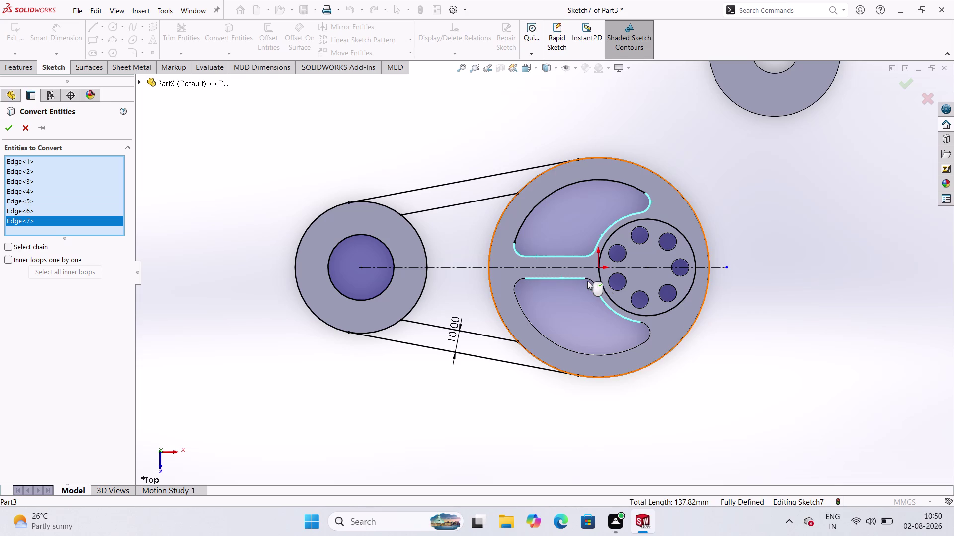
click(593, 283)
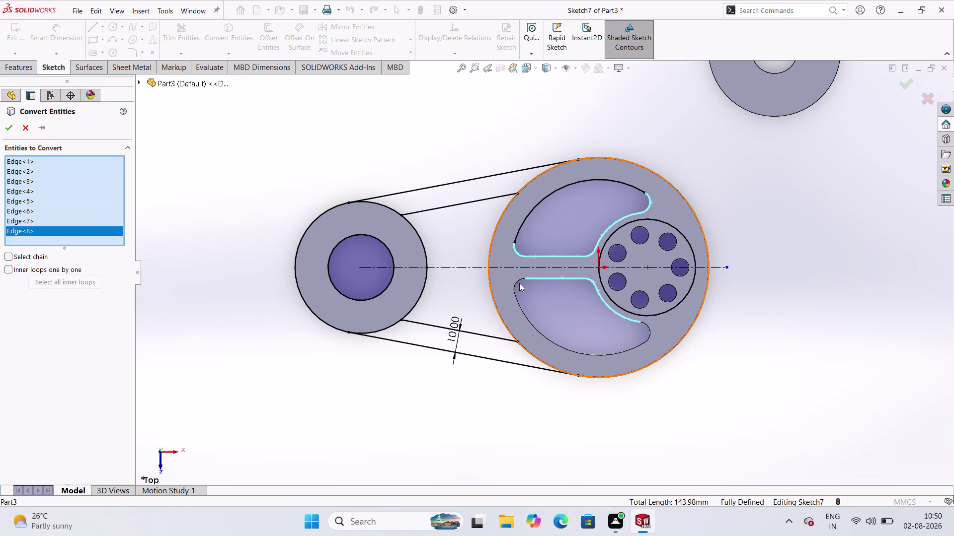
click(518, 281)
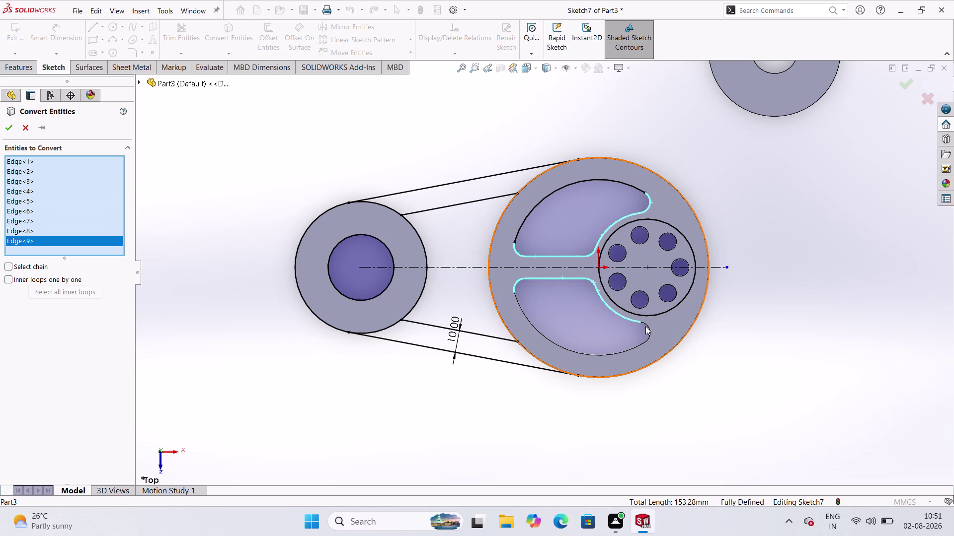
click(646, 324)
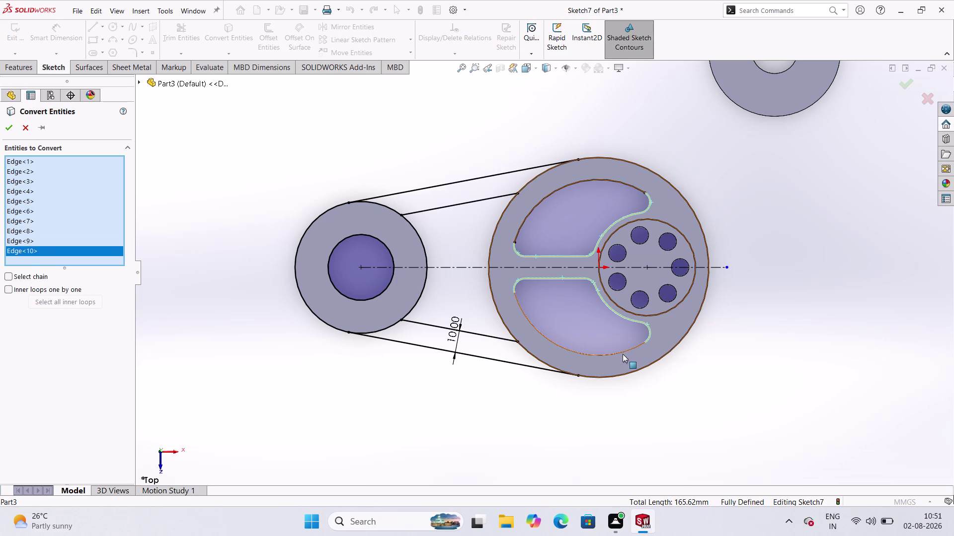
click(595, 354)
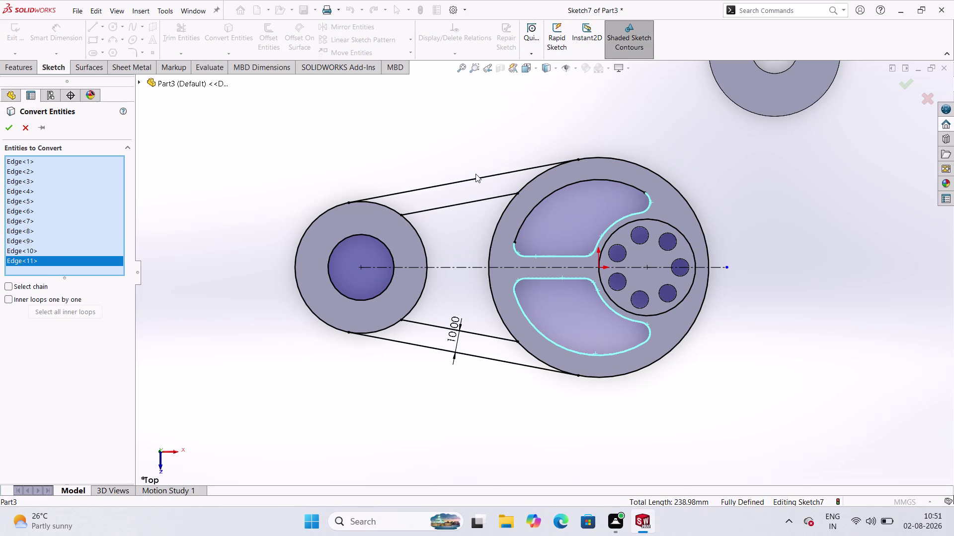
click(553, 193)
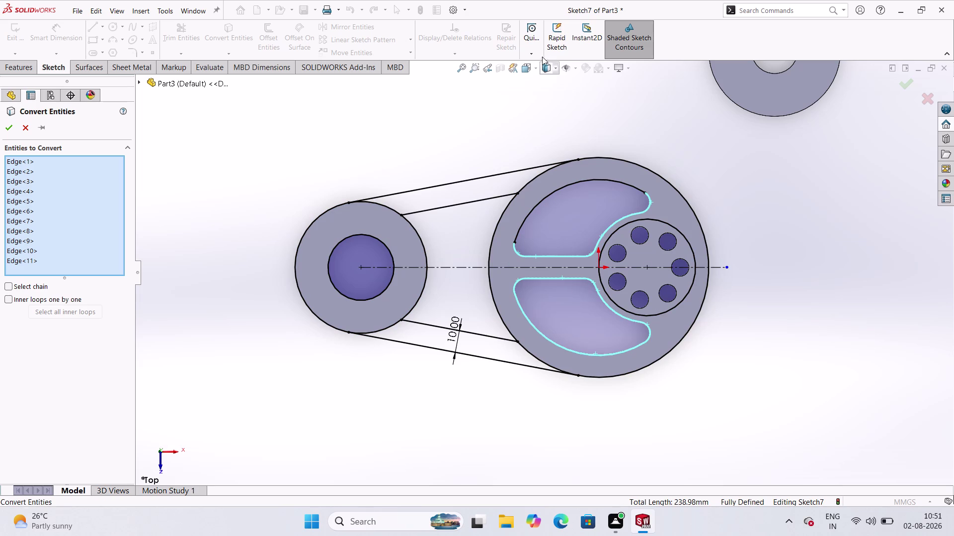
click(14, 125)
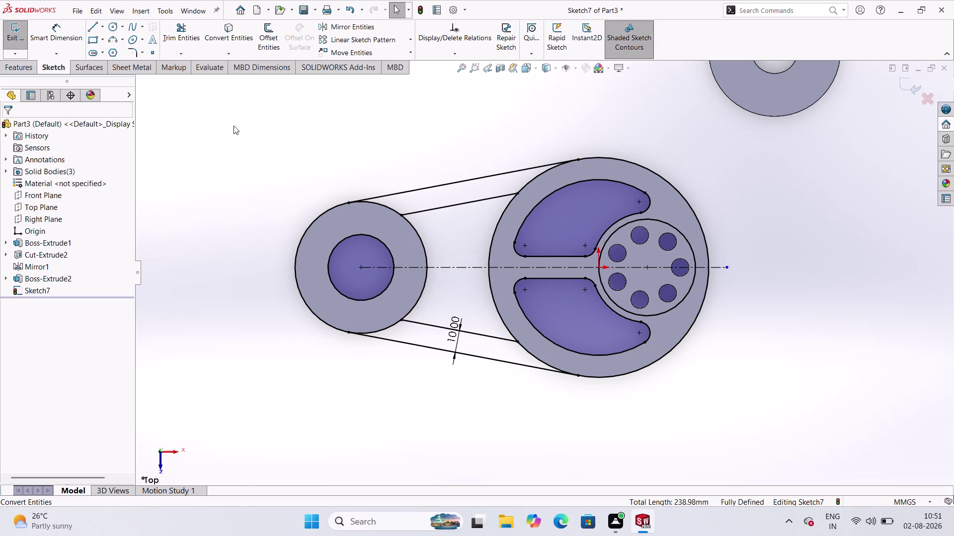
Trim the unwanted line and arc segments at the left and right bosses.
click(185, 31)
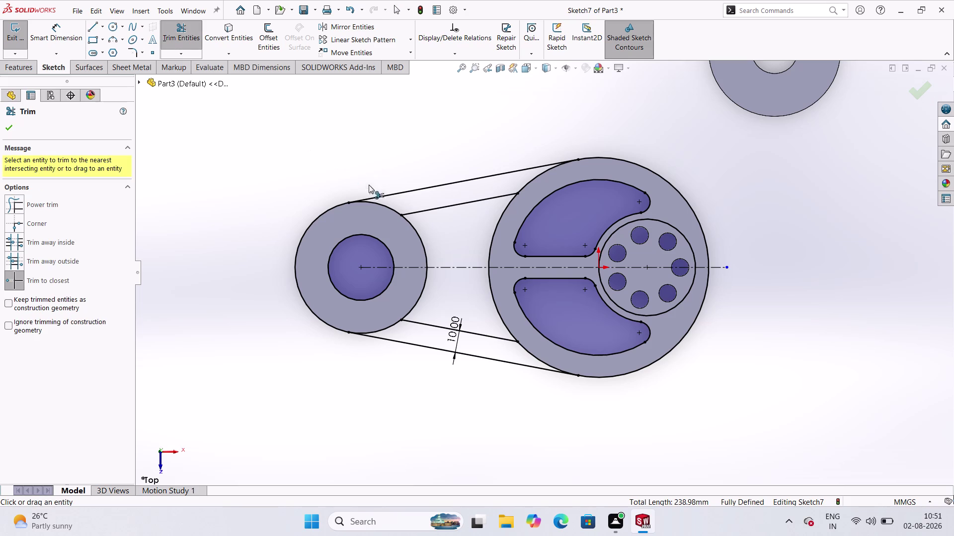
click(388, 207)
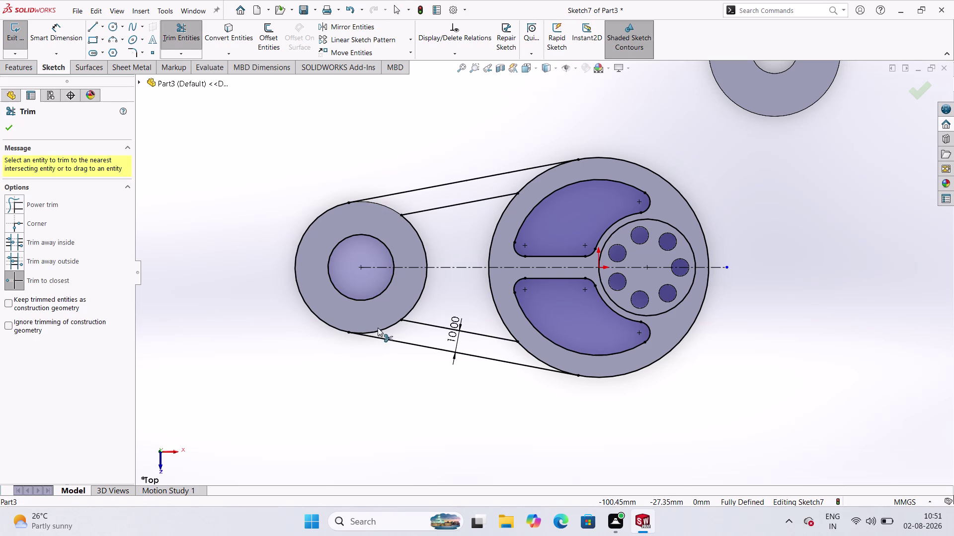
click(387, 330)
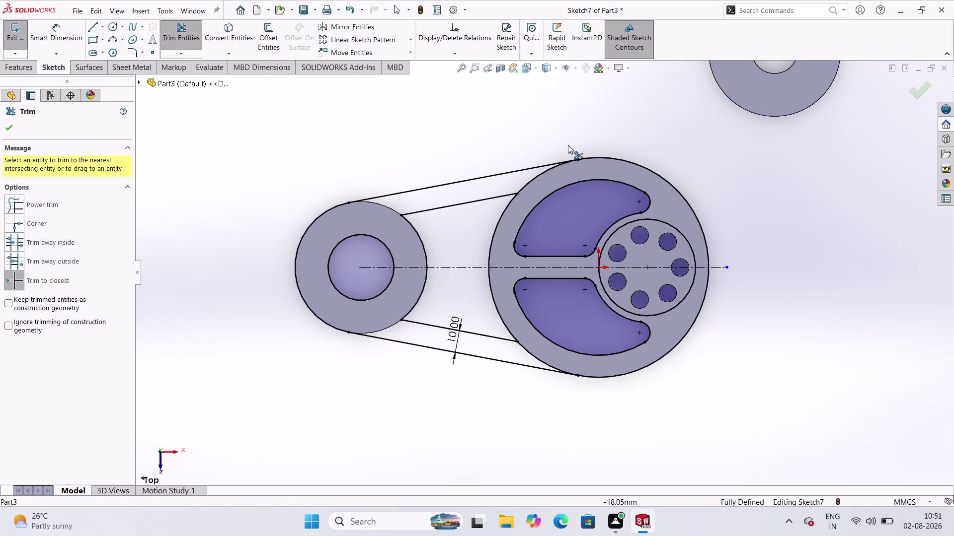
click(531, 180)
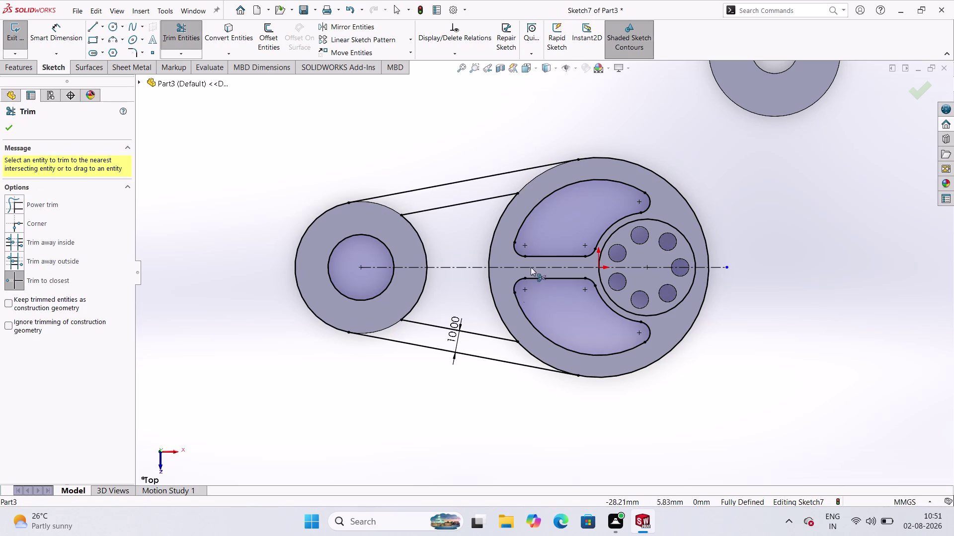
click(529, 356)
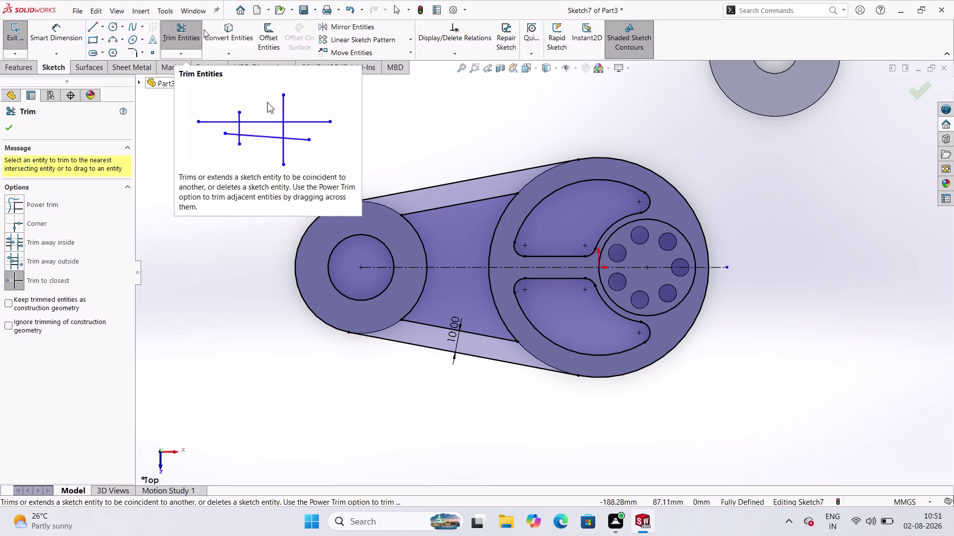
click(131, 54)
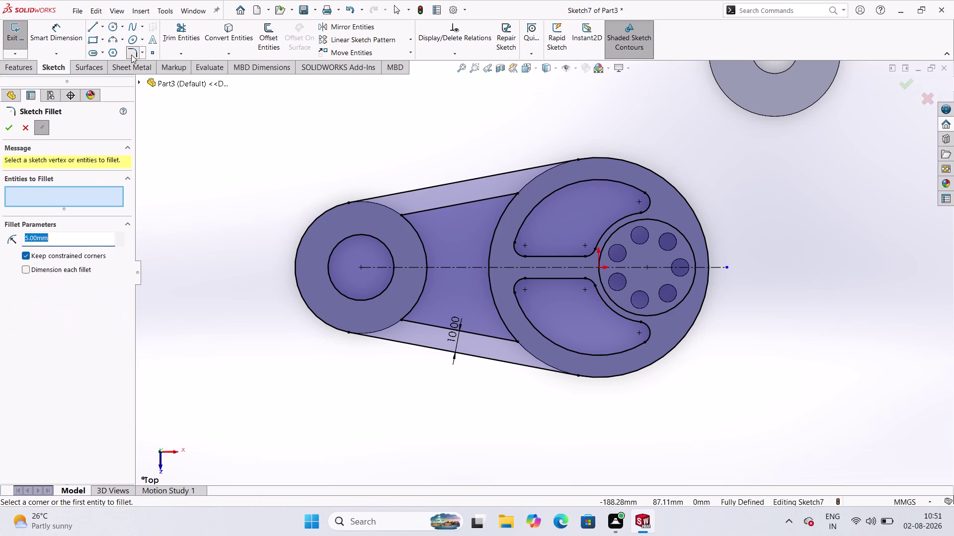
Fillet the top-left, bottom-left, bottom-right and top-right web corners at 5 mm, then exit Sketch7.
click(418, 230)
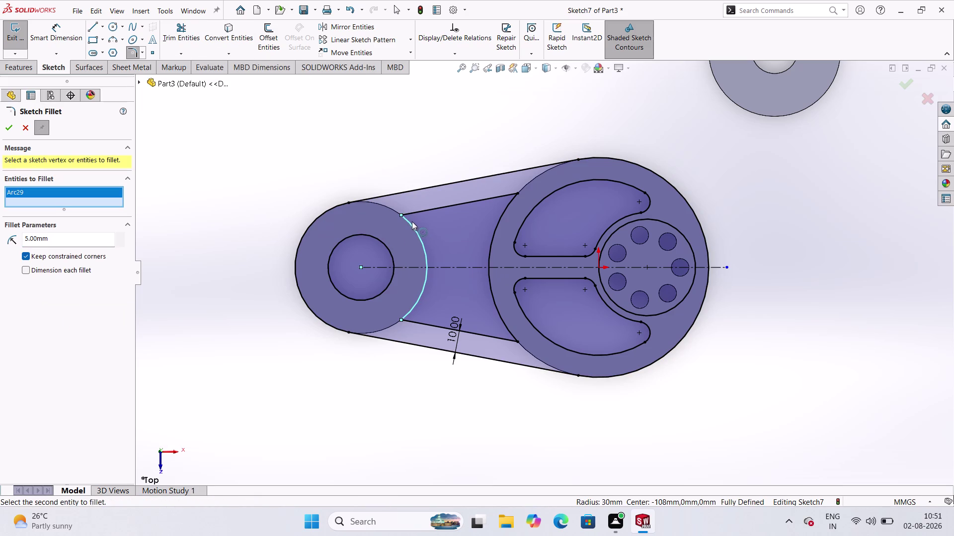
click(411, 212)
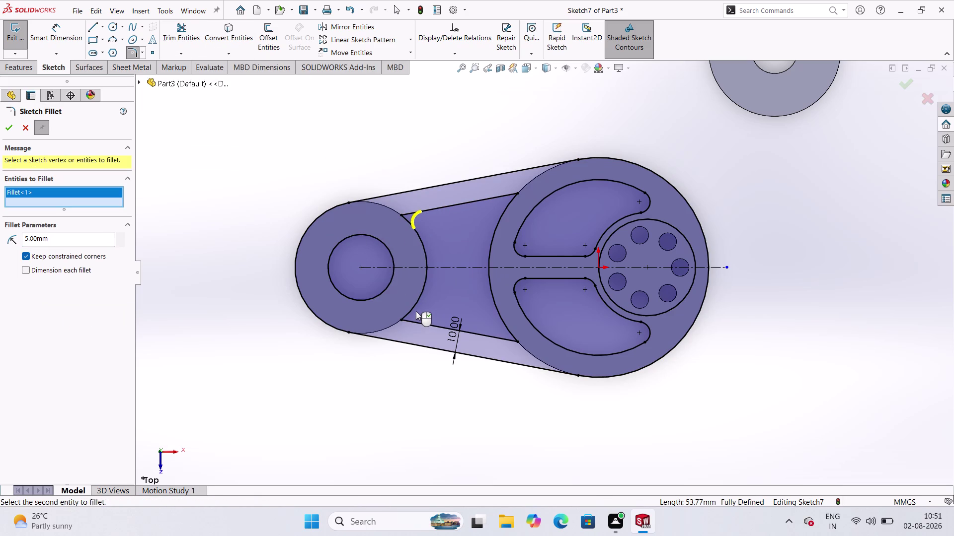
click(410, 308)
click(418, 324)
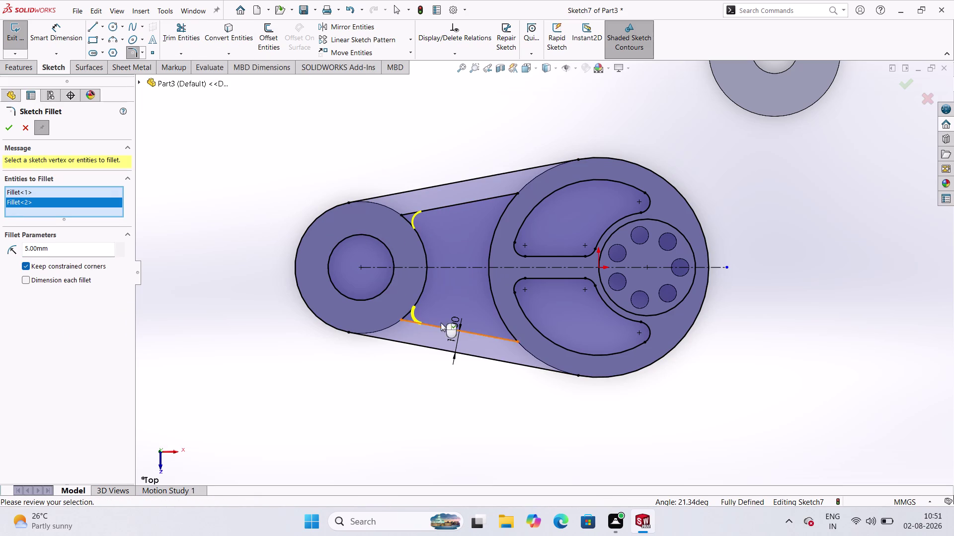
click(508, 327)
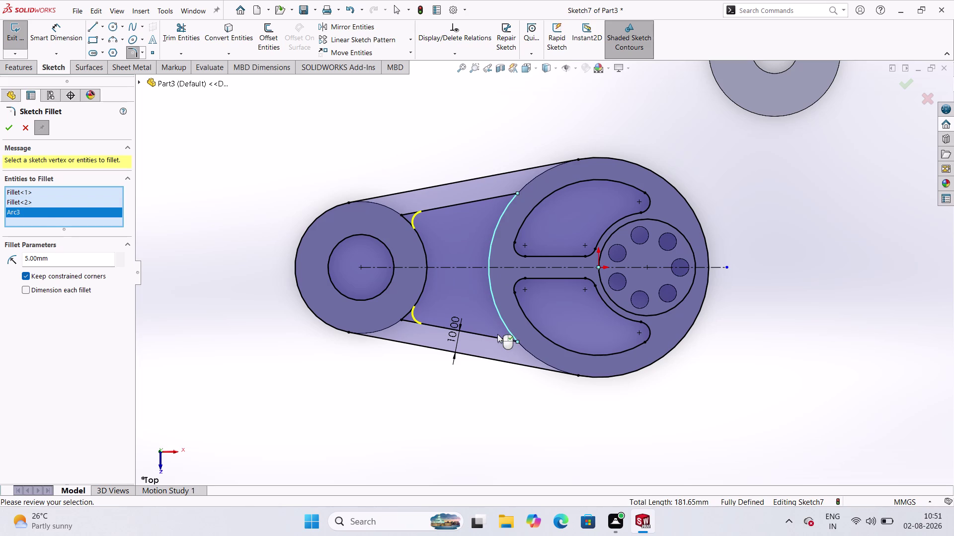
click(496, 336)
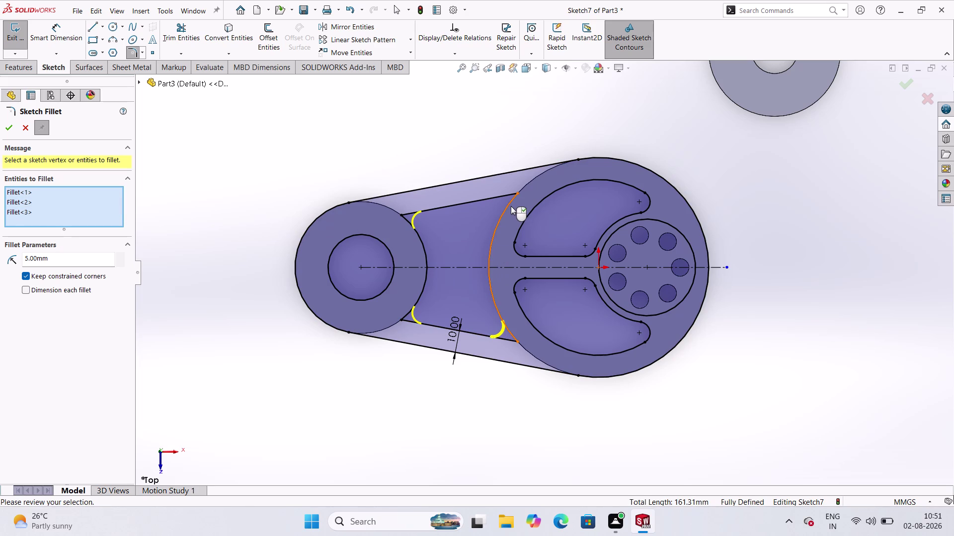
click(509, 204)
click(506, 195)
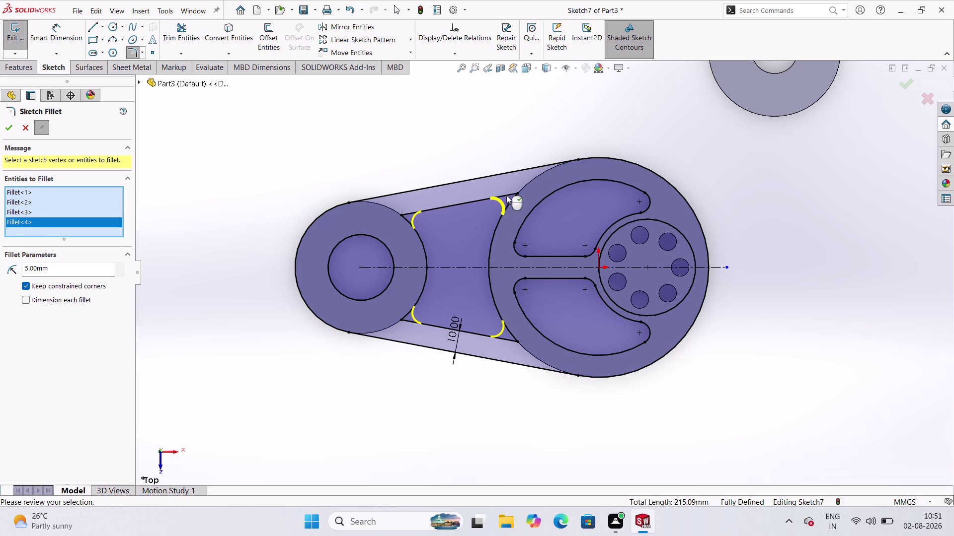
click(16, 124)
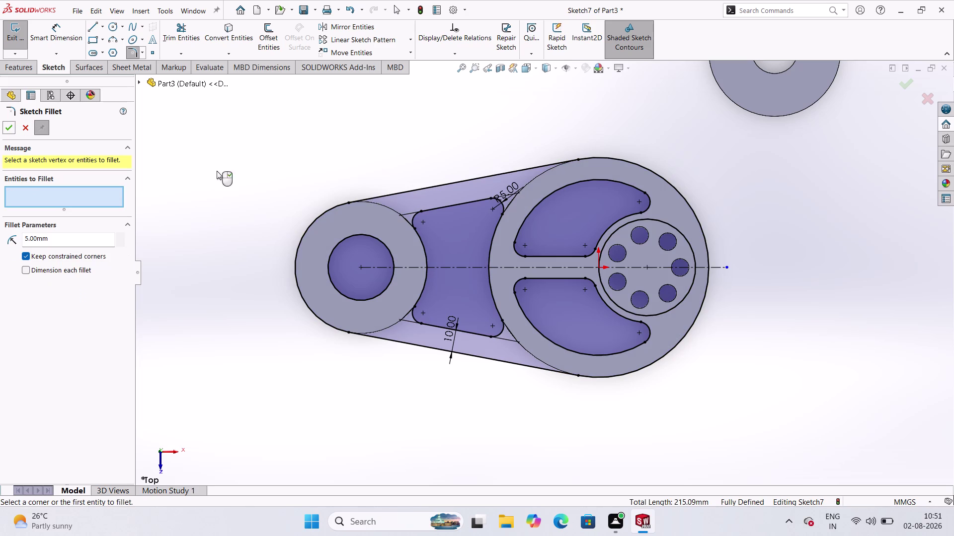
click(10, 122)
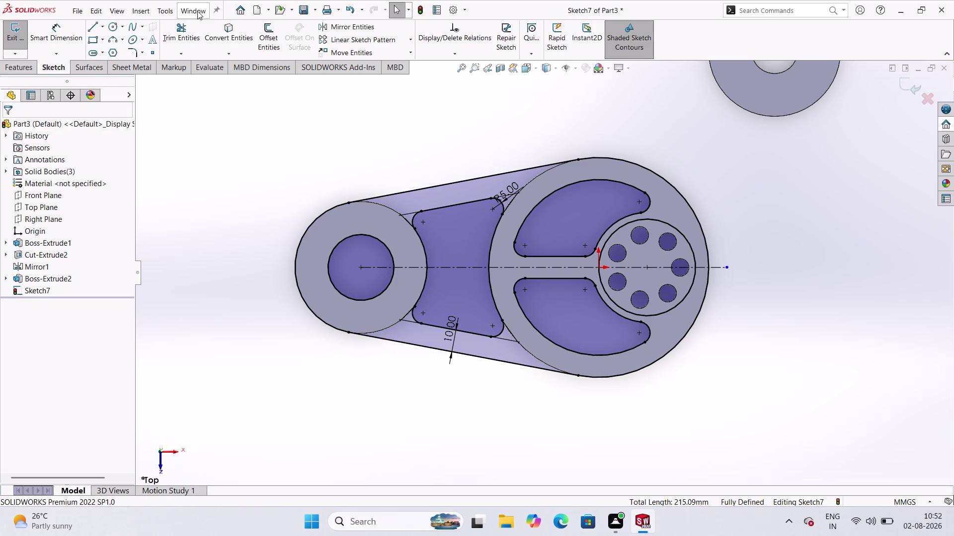
click(21, 31)
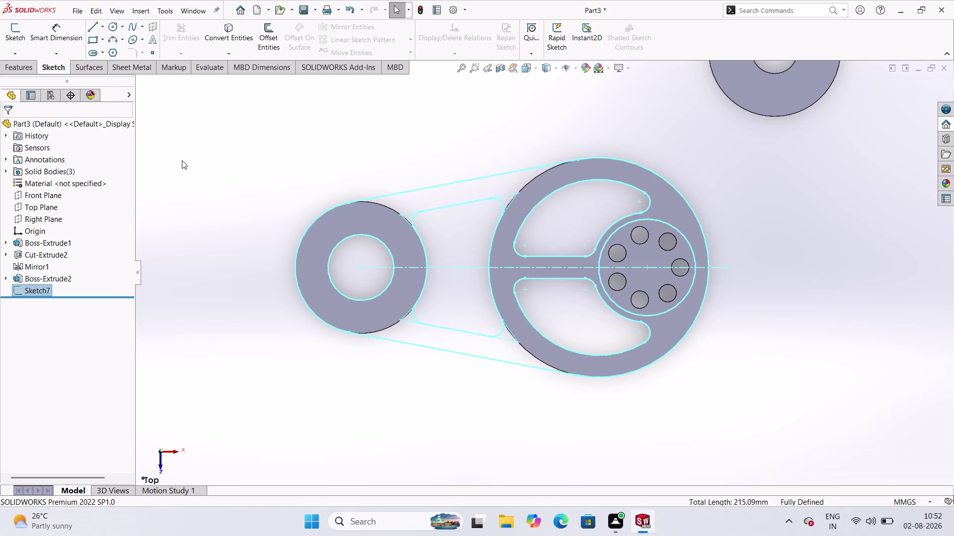
Extrude Sketch7 22 mm Mid Plane as Boss-Extrude3, merging web and wheels into one body.
click(17, 65)
click(24, 31)
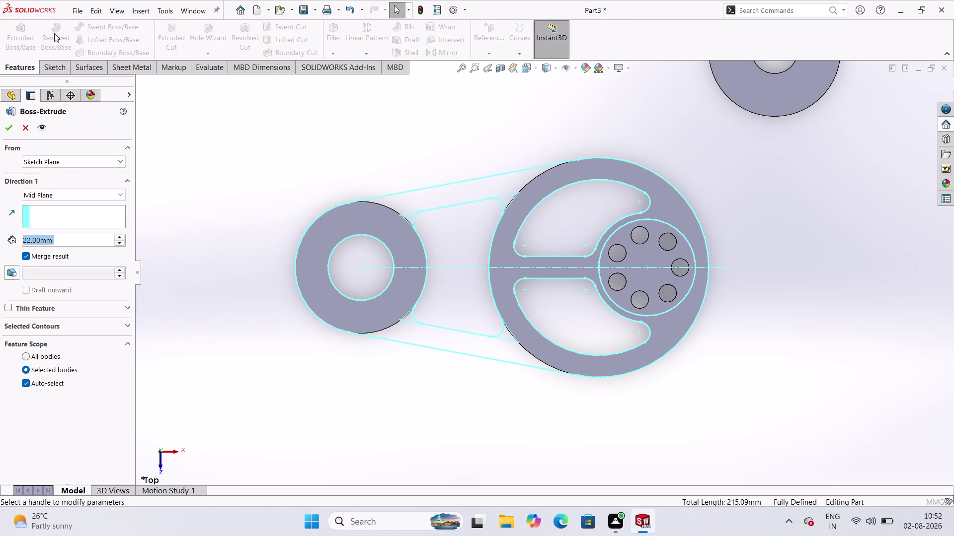
middle_drag(548, 440, 561, 379)
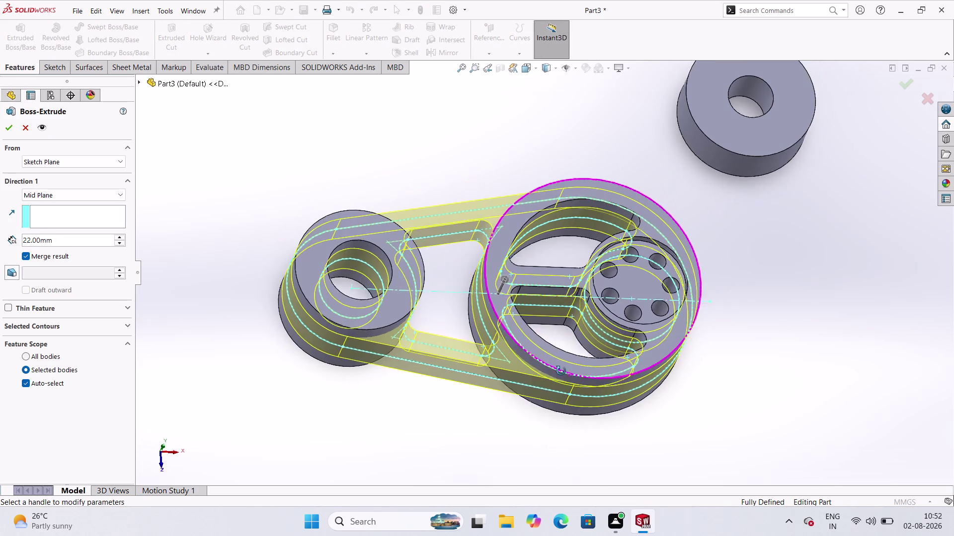
middle_drag(560, 378, 566, 287)
middle_click(566, 287)
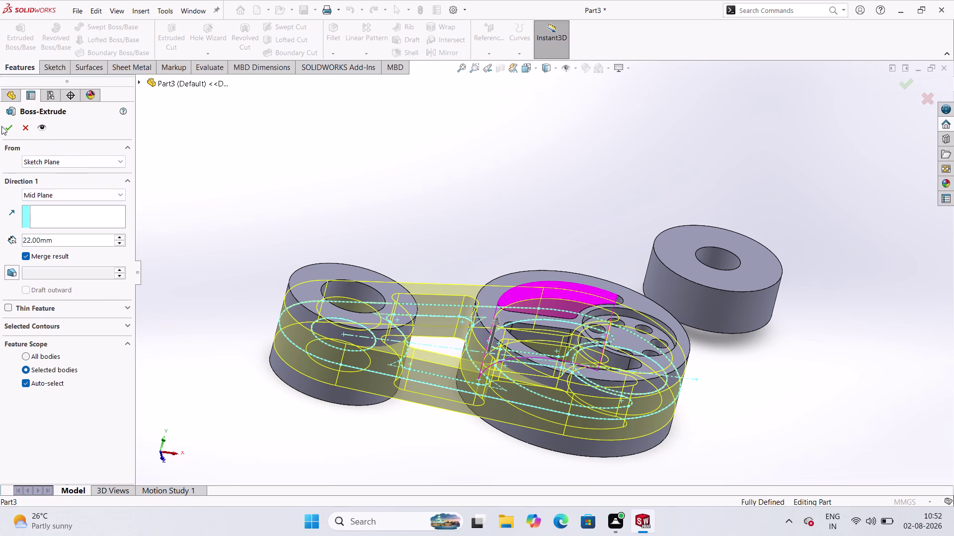
click(265, 116)
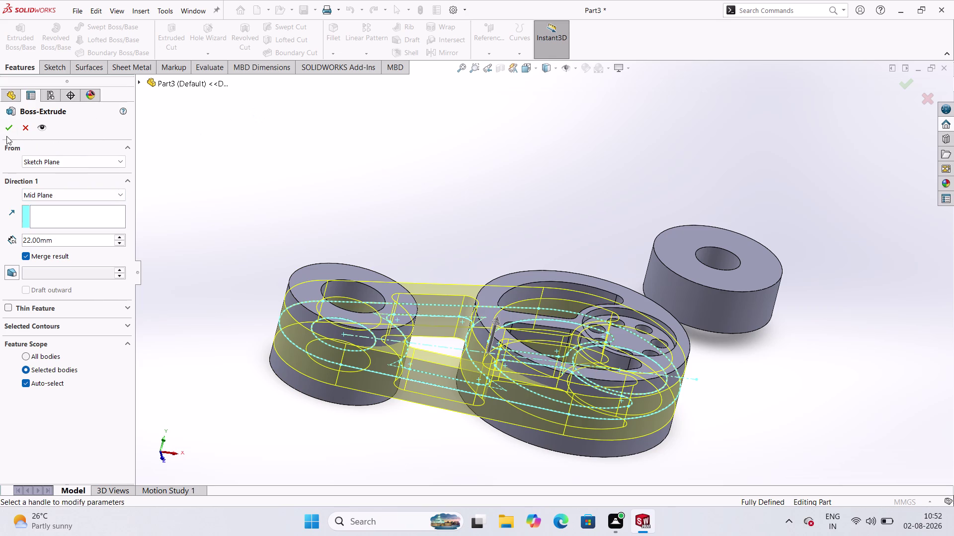
click(9, 130)
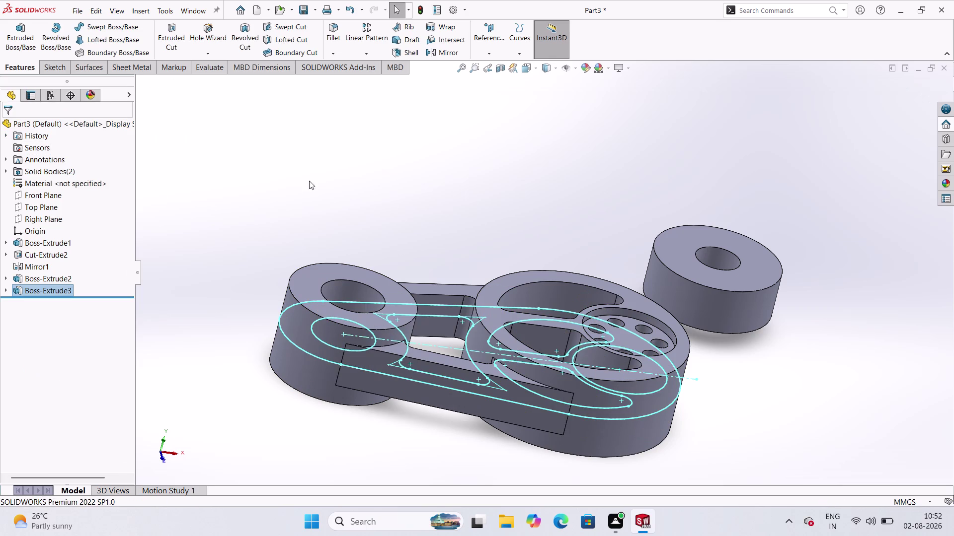
click(321, 180)
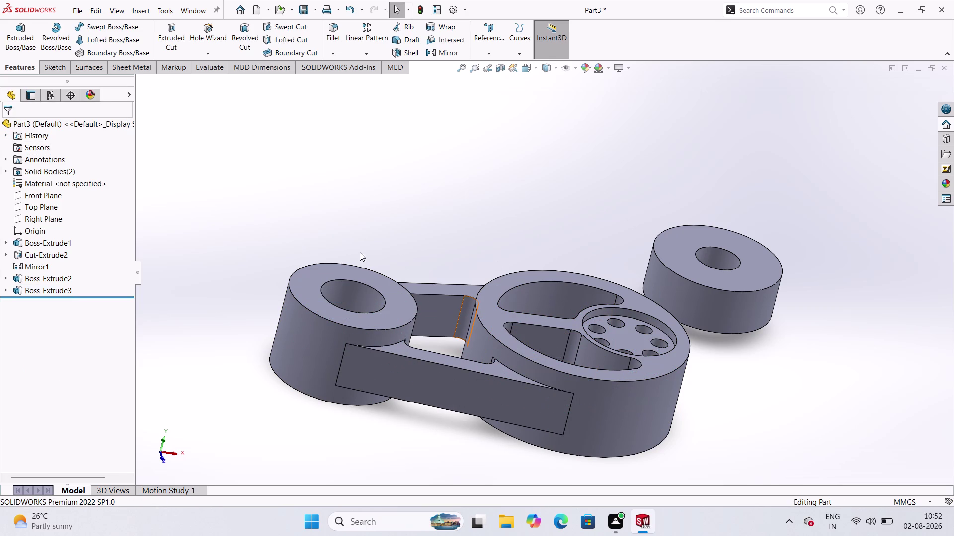
click(47, 202)
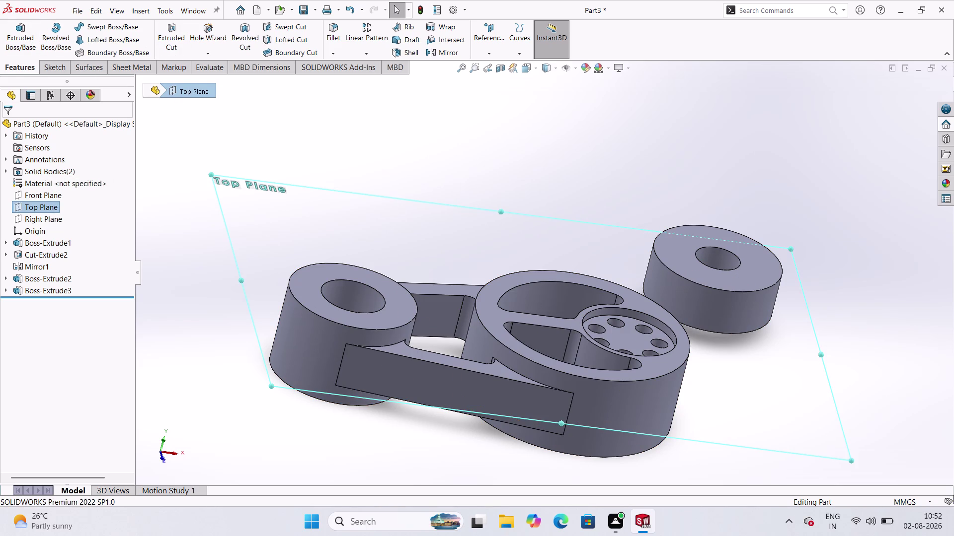
Start a new sketch on the Top Plane.
click(57, 66)
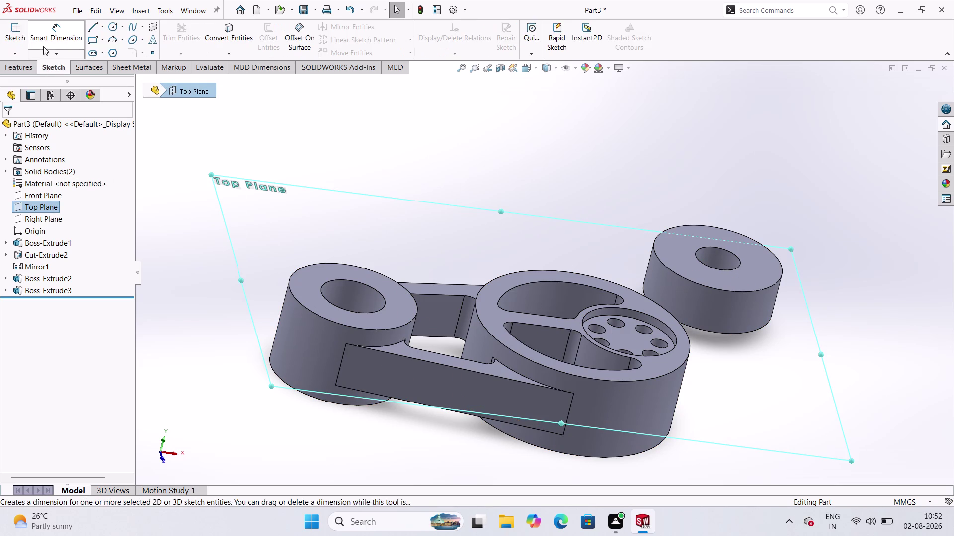
click(20, 32)
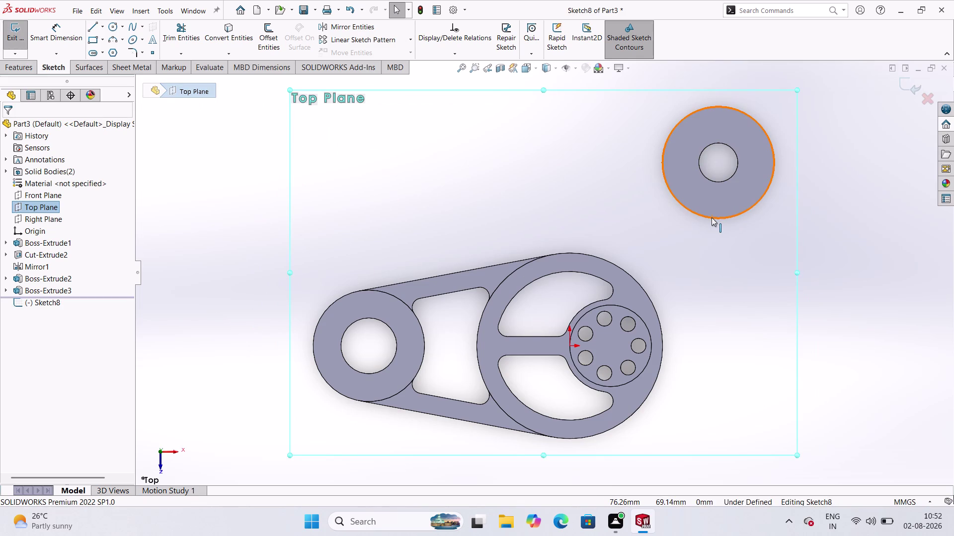
scroll(up, 3)
scroll(down, 3)
scroll(up, 3)
scroll(down, 3)
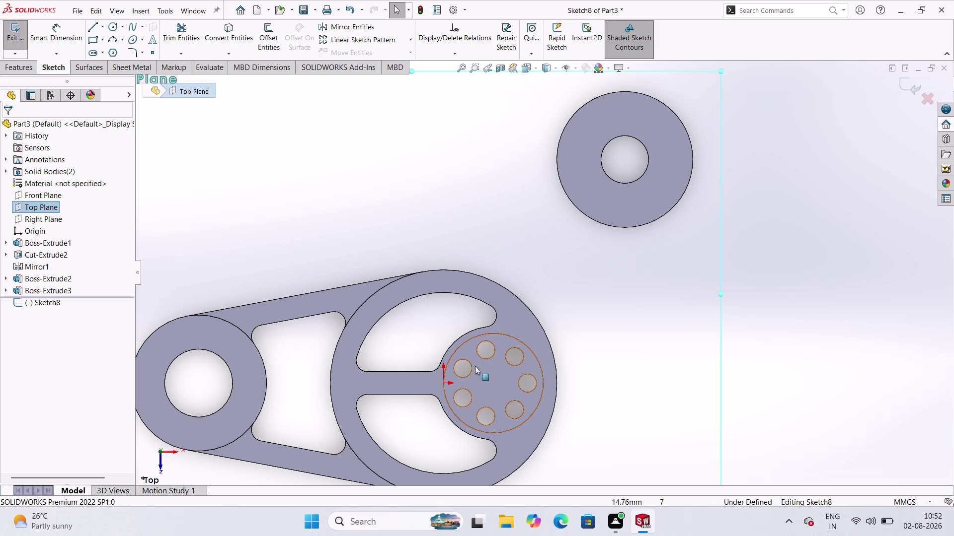
scroll(up, 3)
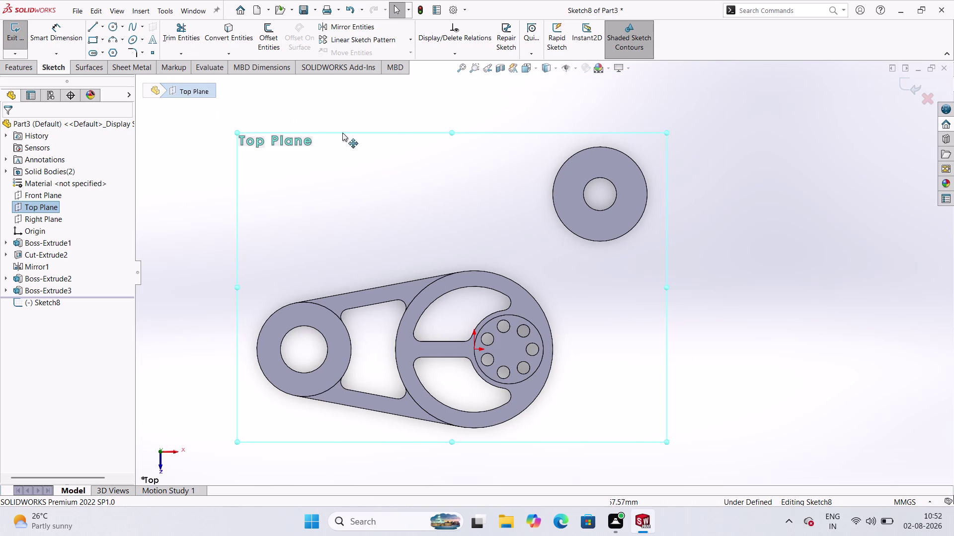
Convert the pulley hole and rims, upper belt edge and cutout's top edges into the sketch.
click(221, 32)
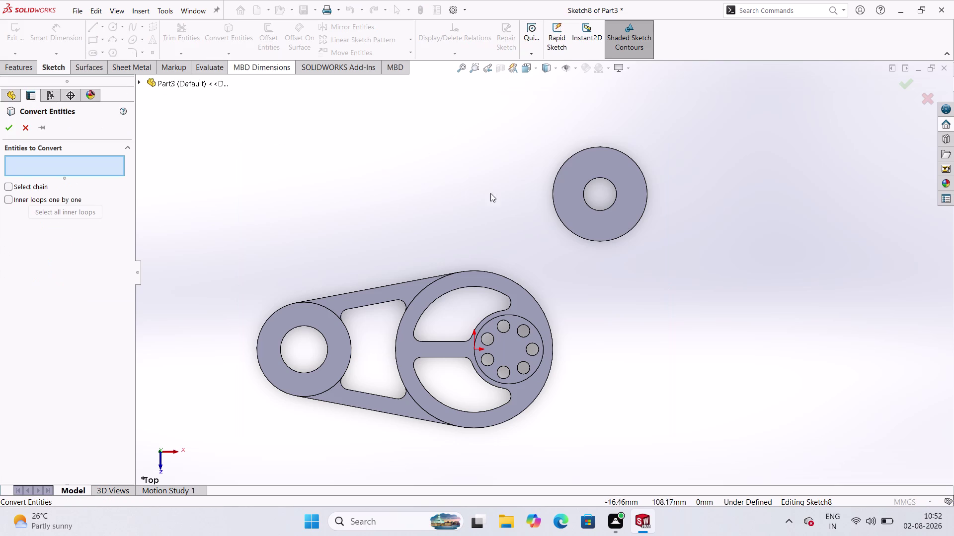
click(616, 196)
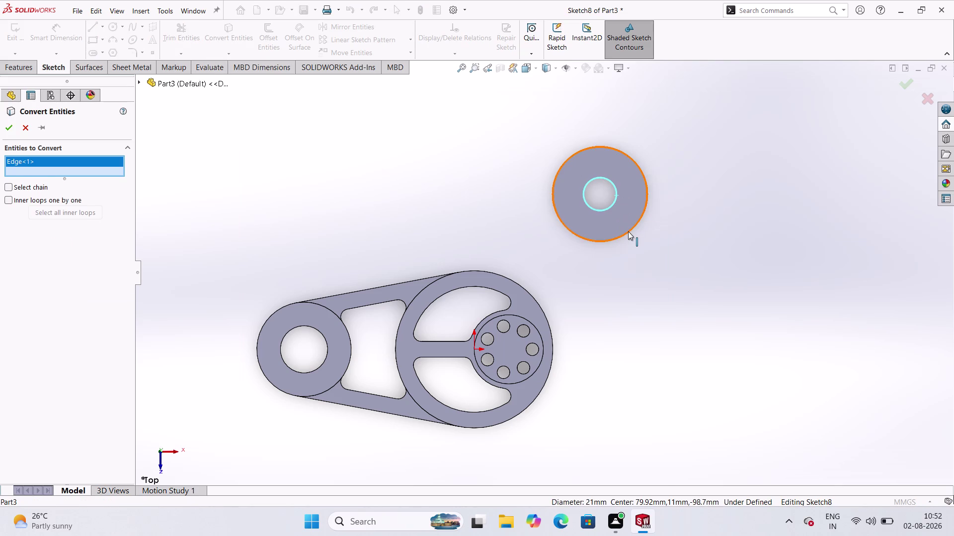
click(628, 231)
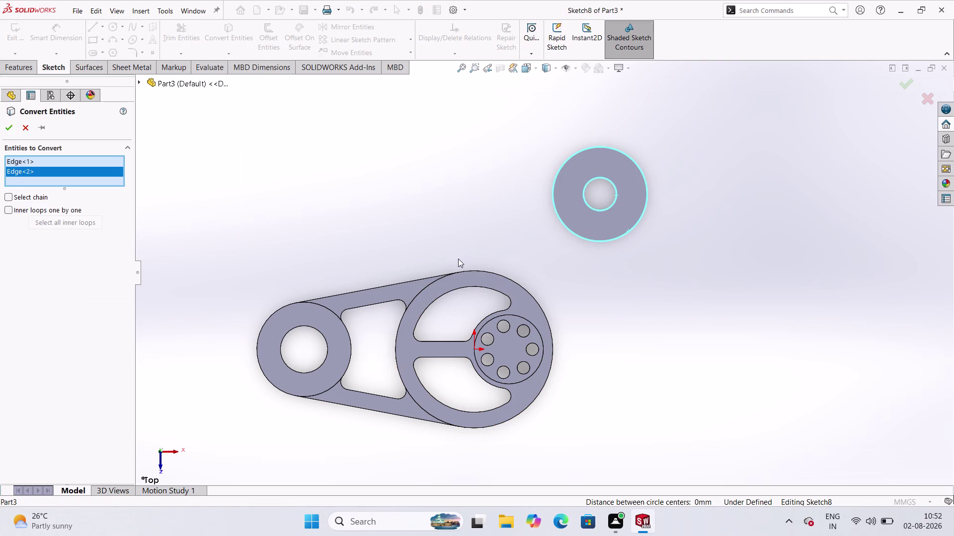
click(516, 284)
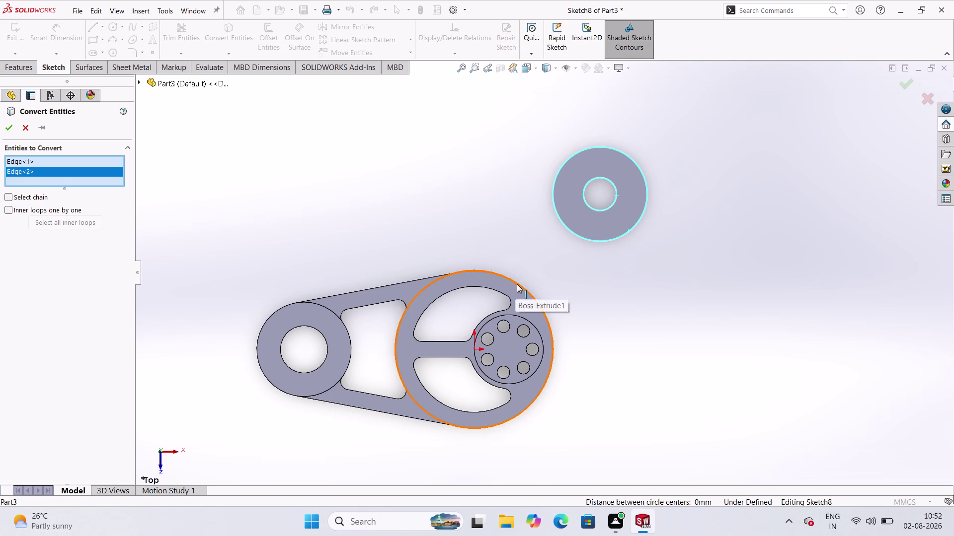
click(414, 282)
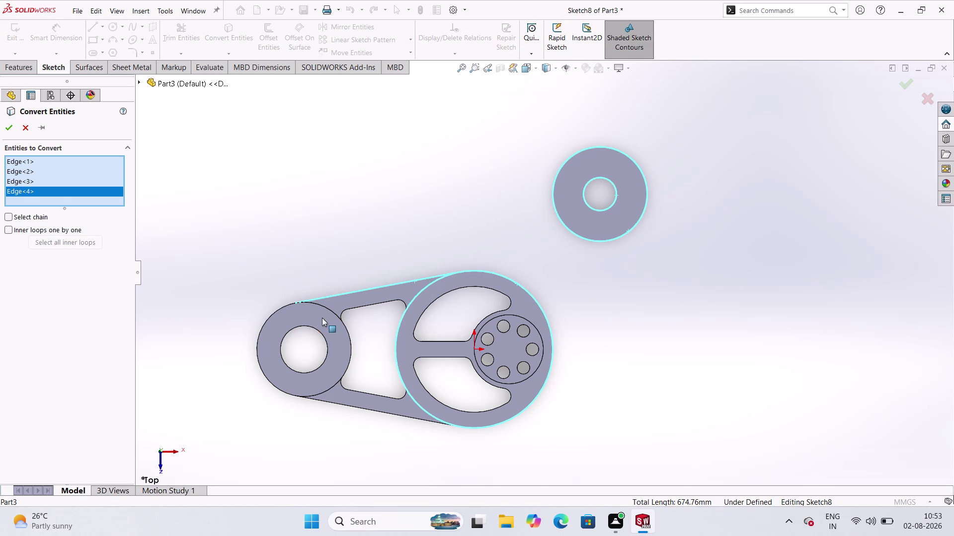
click(326, 308)
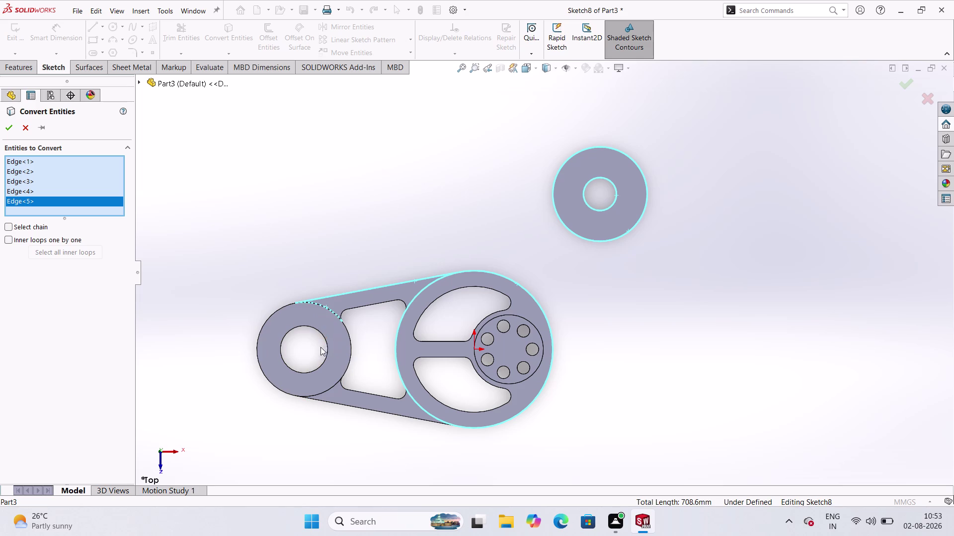
click(346, 309)
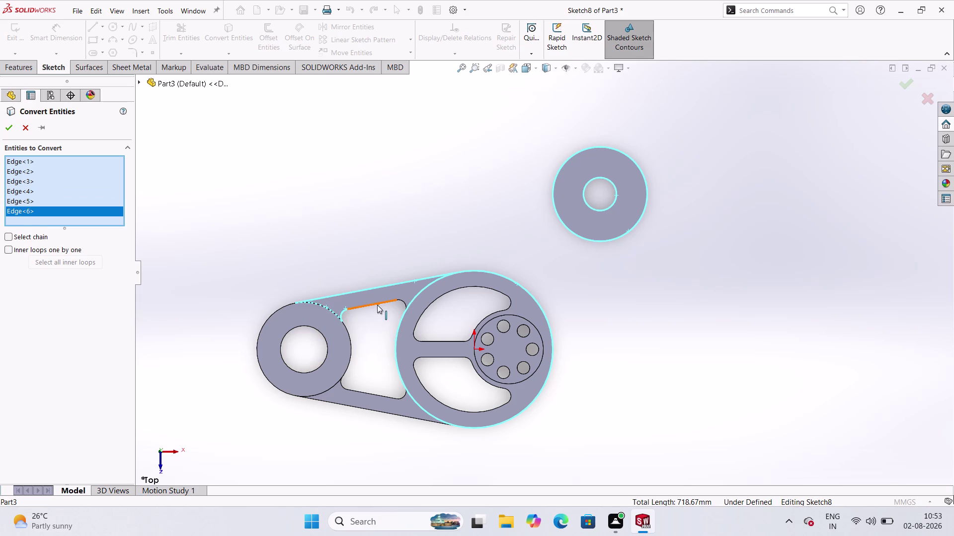
click(377, 305)
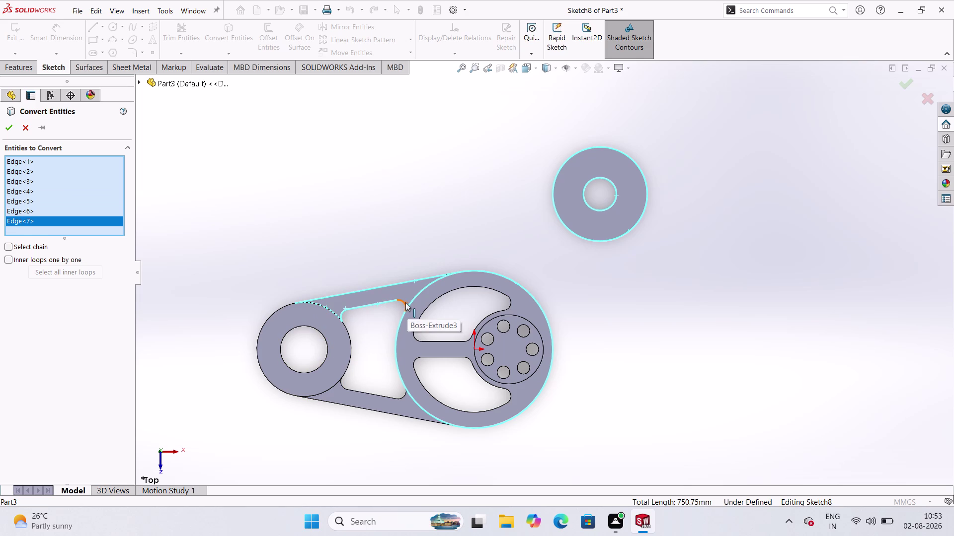
click(406, 303)
click(318, 195)
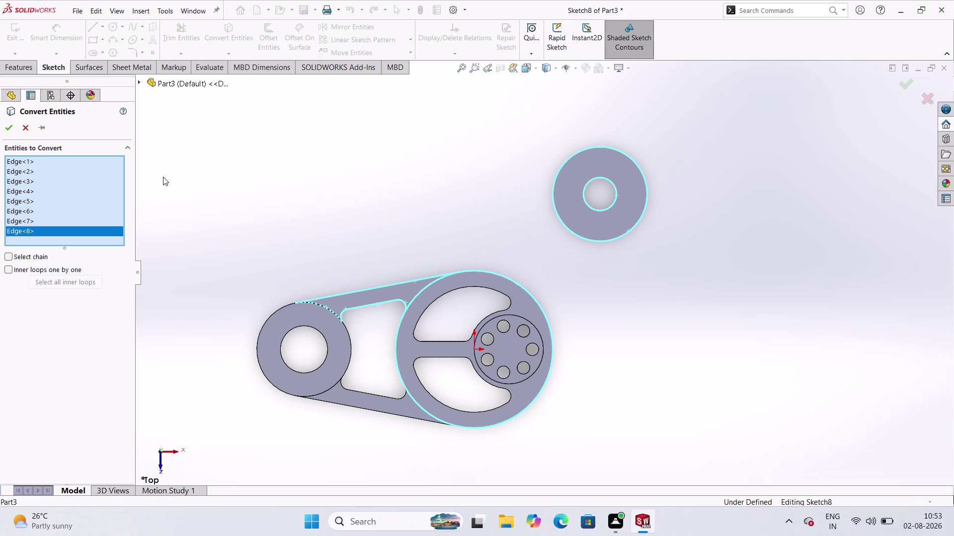
click(6, 123)
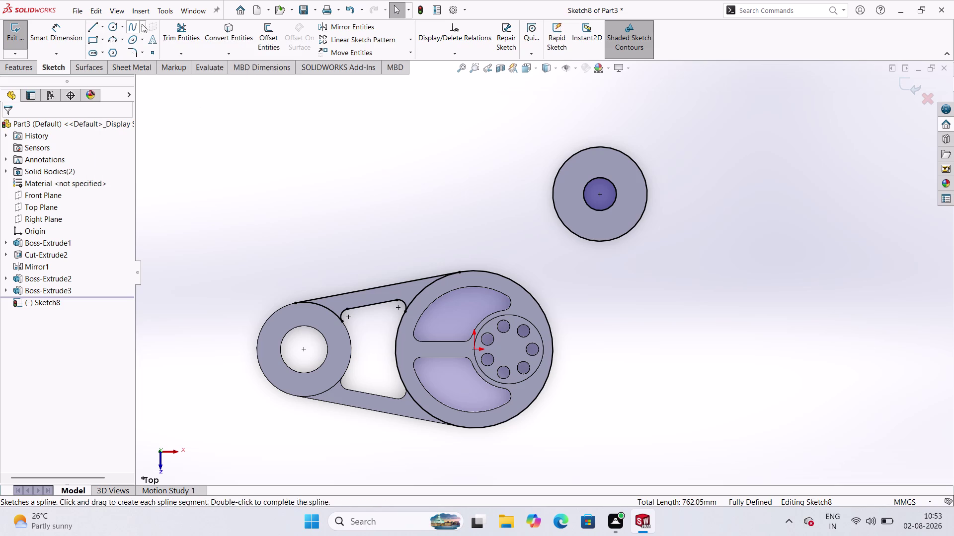
click(87, 22)
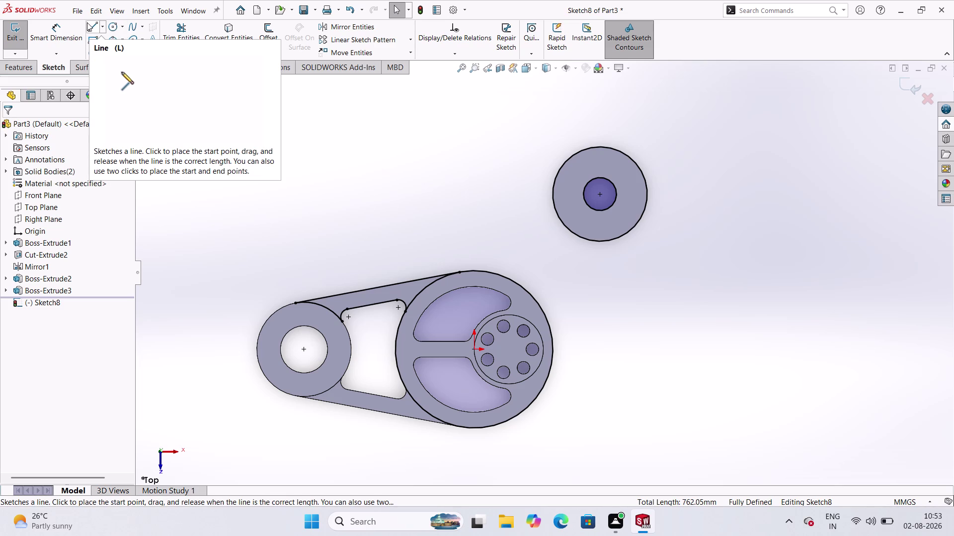
Draw a centerline from the large wheel's centre to the small pulley's centre.
click(104, 22)
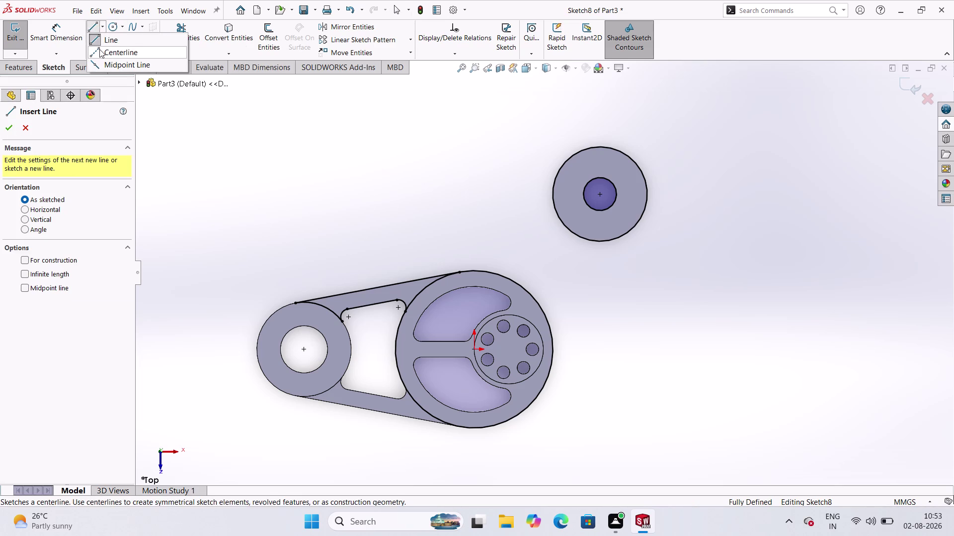
click(99, 49)
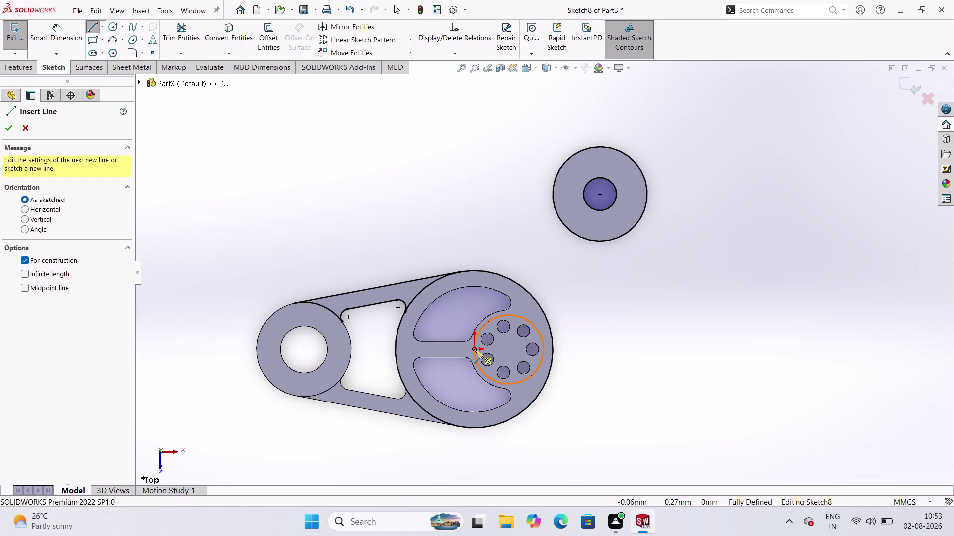
click(474, 349)
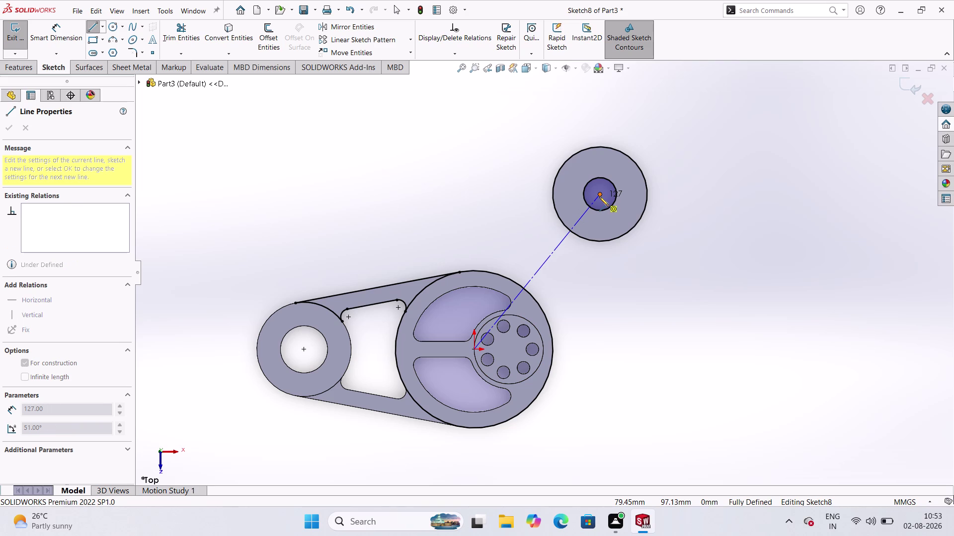
click(599, 197)
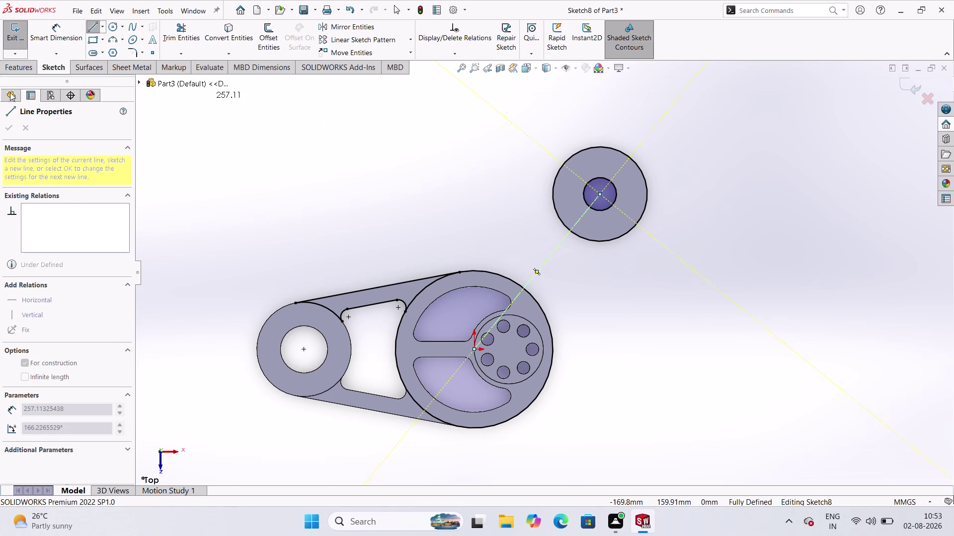
Sketch a sloped line on the right from below the large wheel to past the pulley.
click(100, 24)
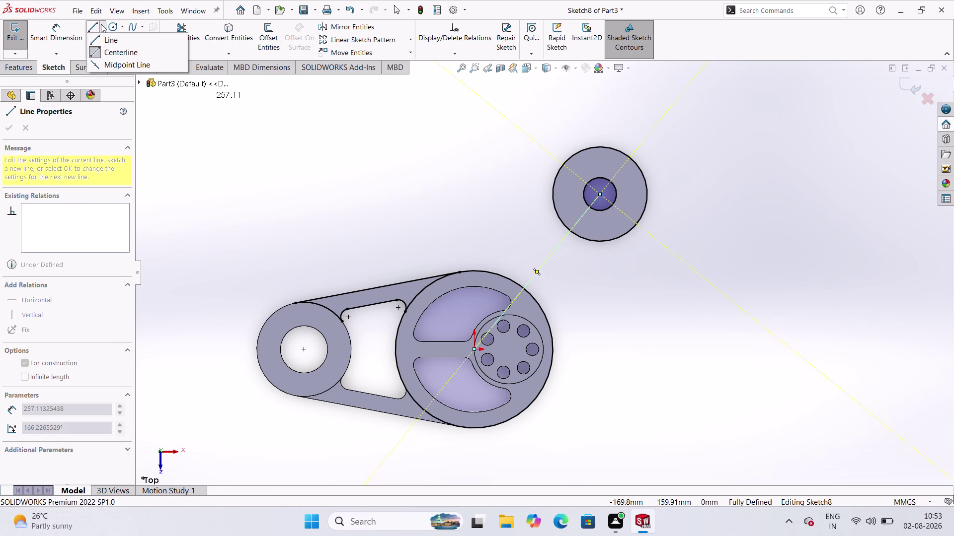
click(92, 40)
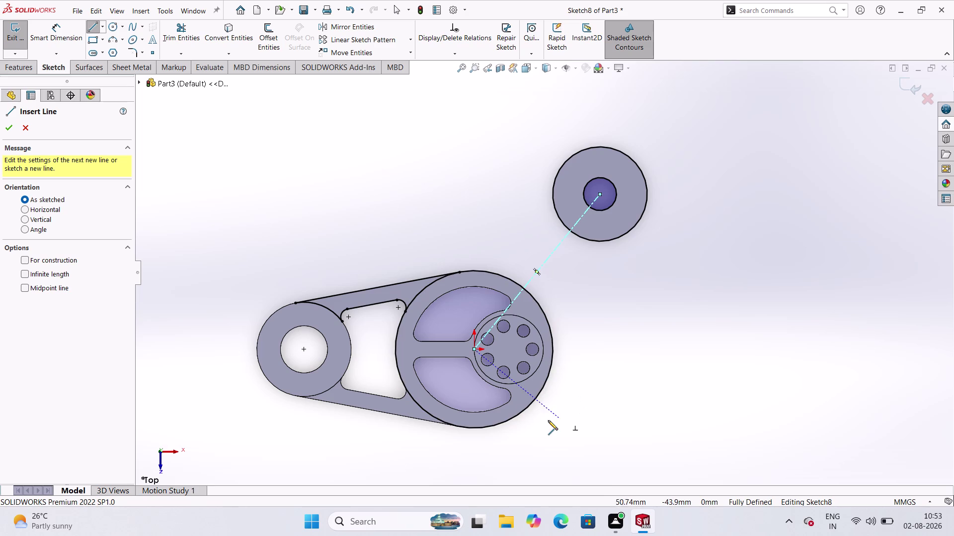
click(546, 421)
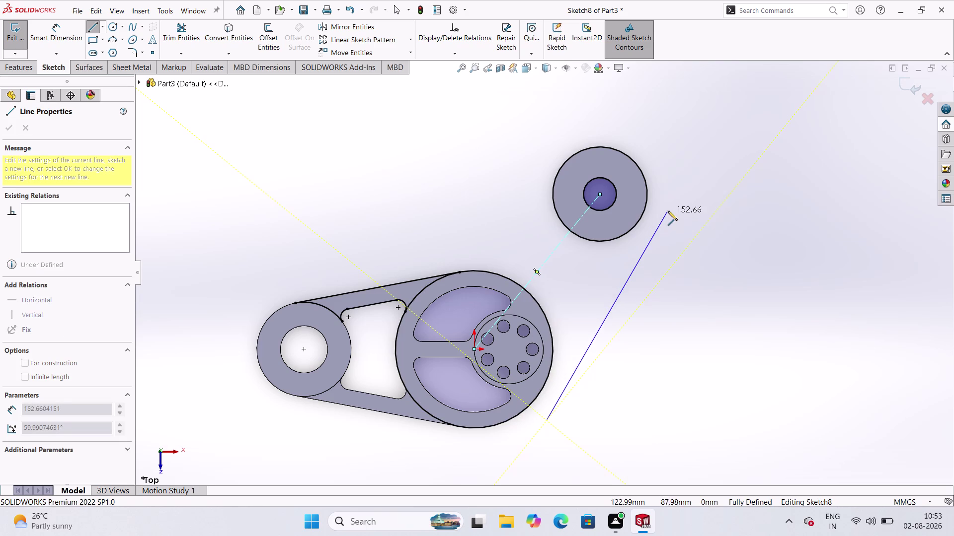
click(668, 206)
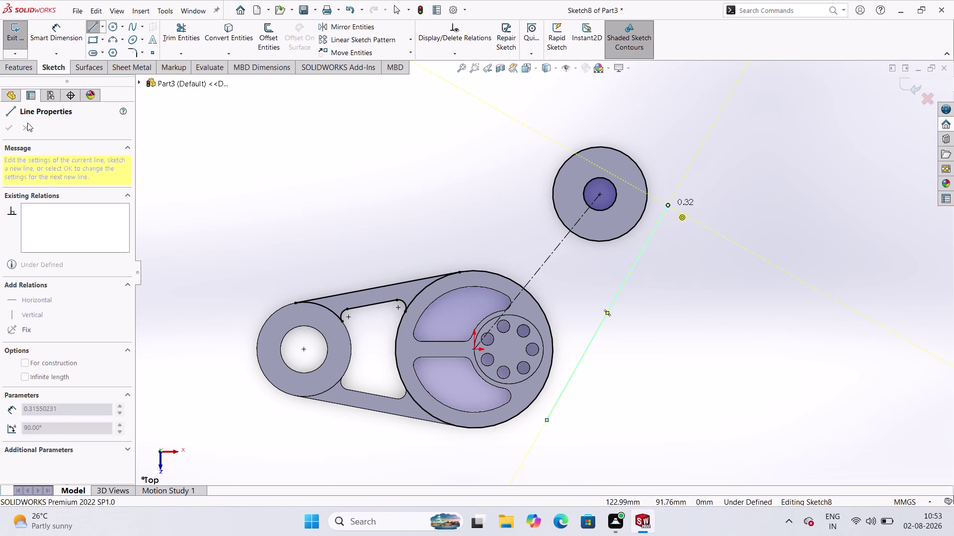
click(13, 135)
click(91, 23)
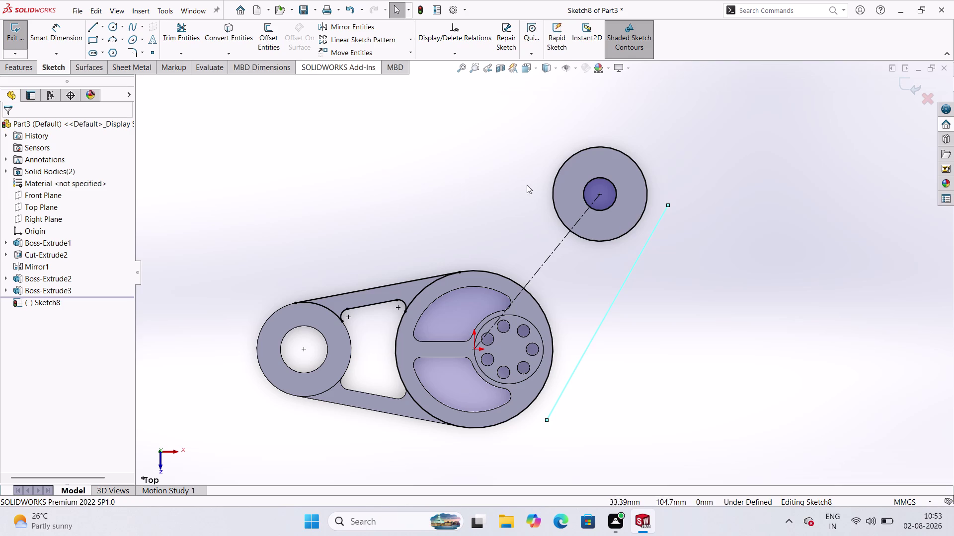
click(616, 239)
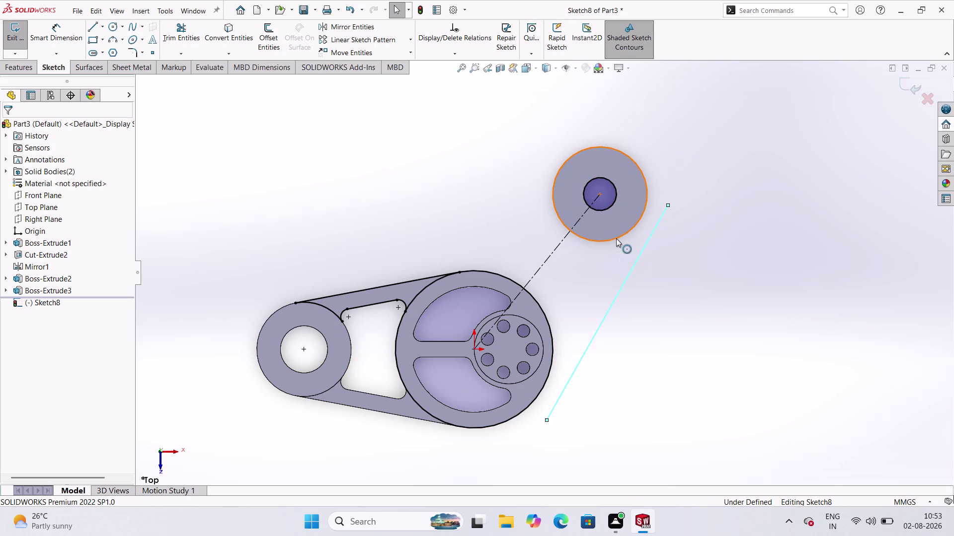
click(658, 227)
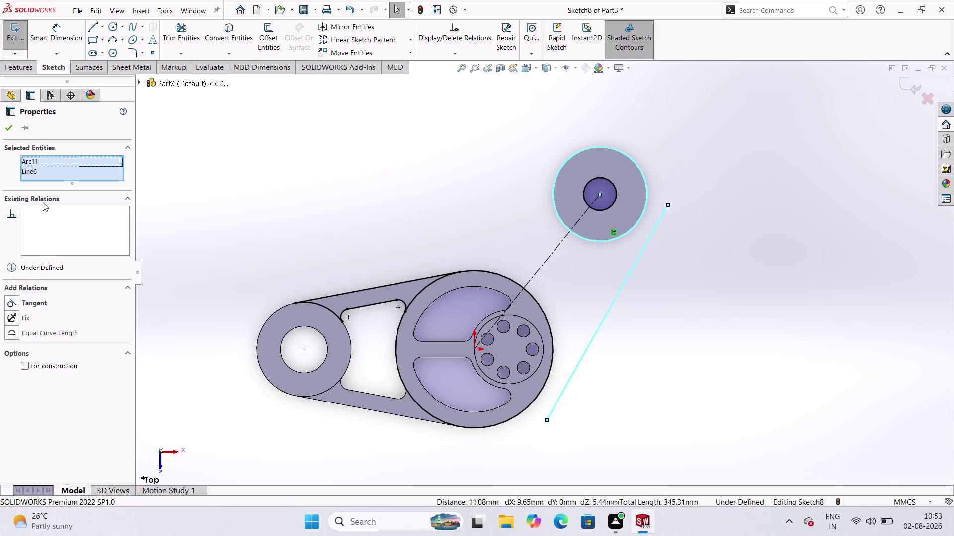
Add Tangent relations between the sloped line and both the small pulley and large wheel.
click(12, 298)
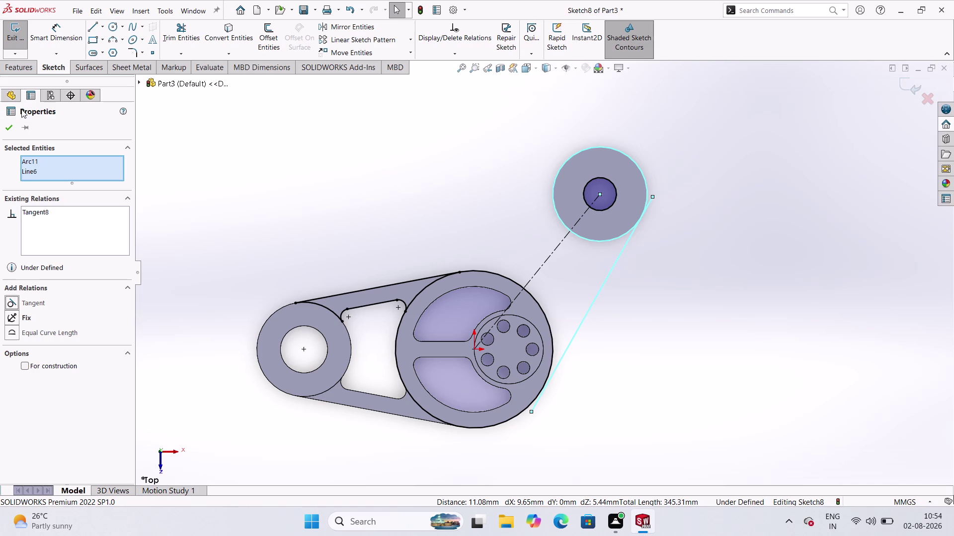
click(12, 121)
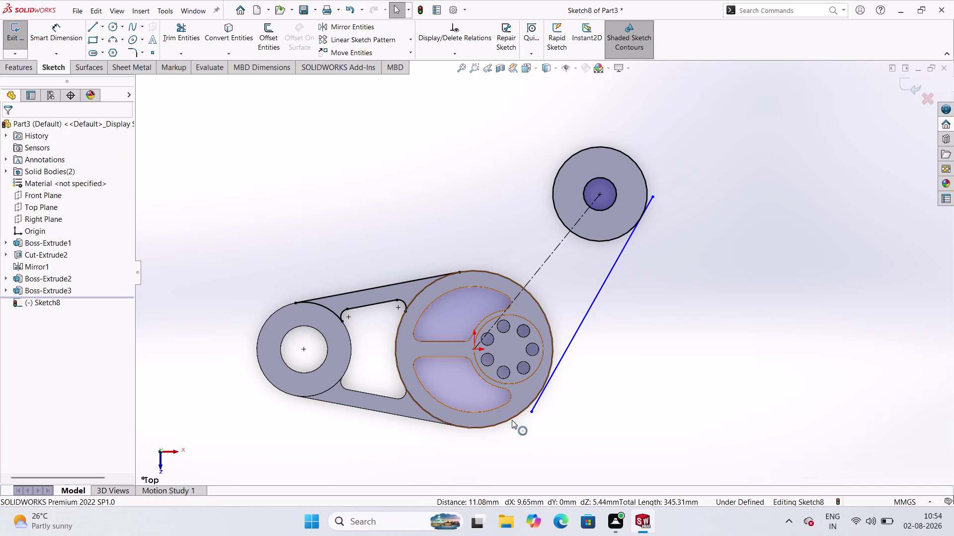
click(517, 419)
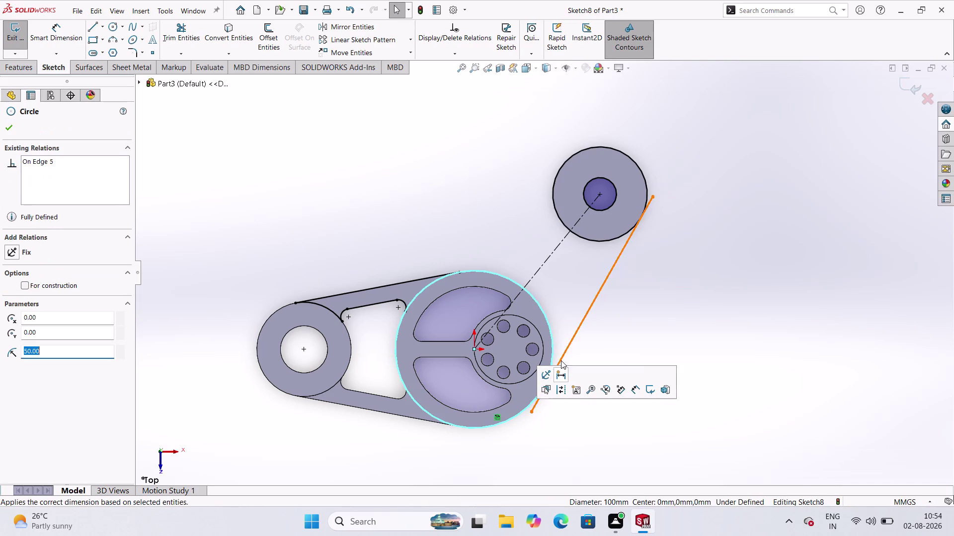
click(569, 342)
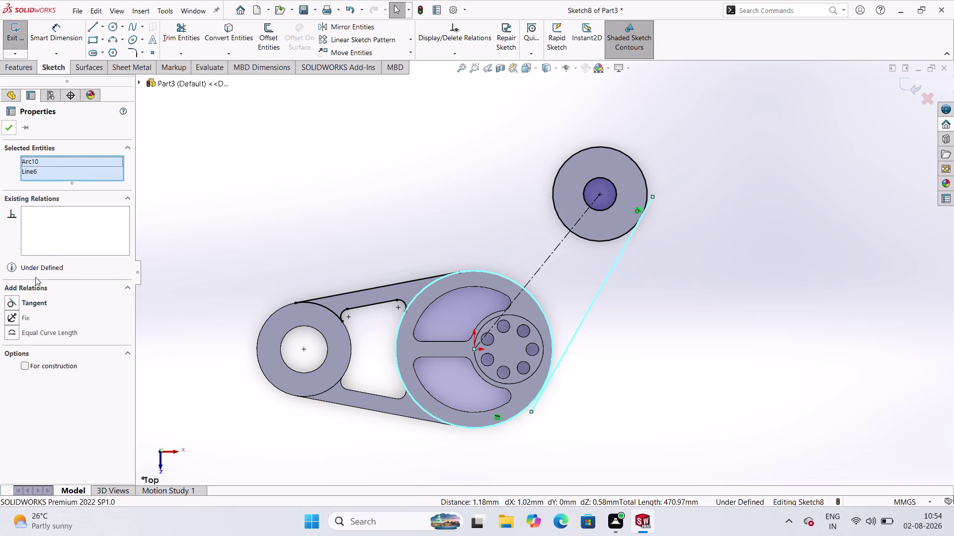
click(3, 303)
click(17, 304)
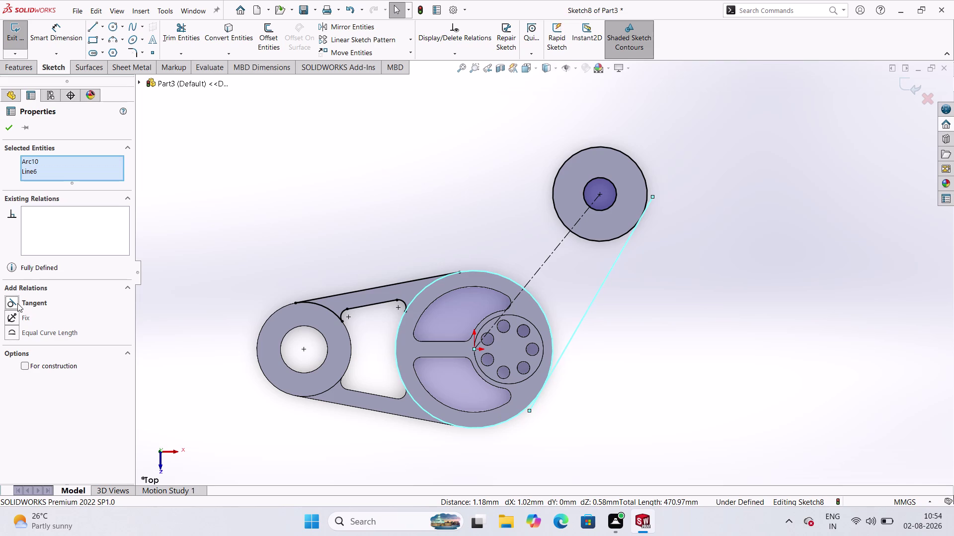
click(14, 132)
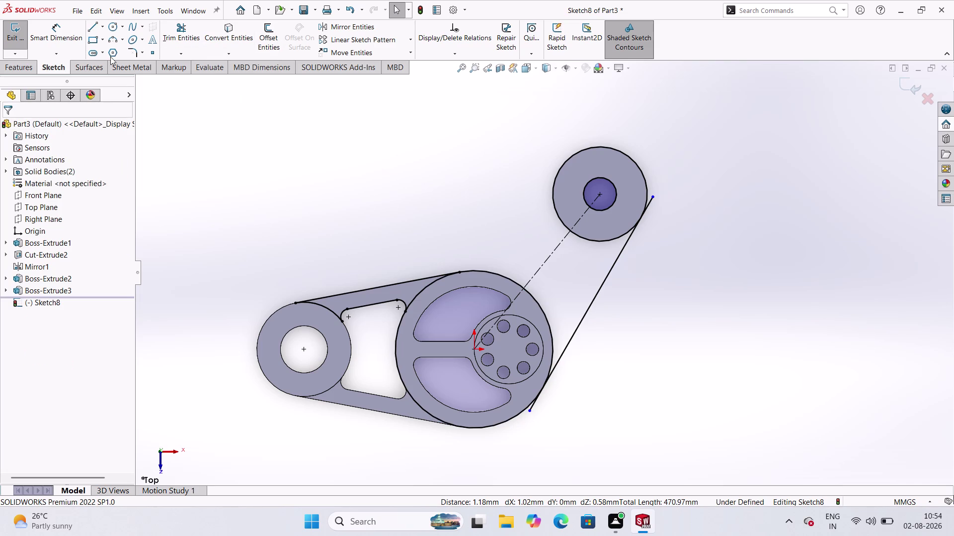
click(273, 40)
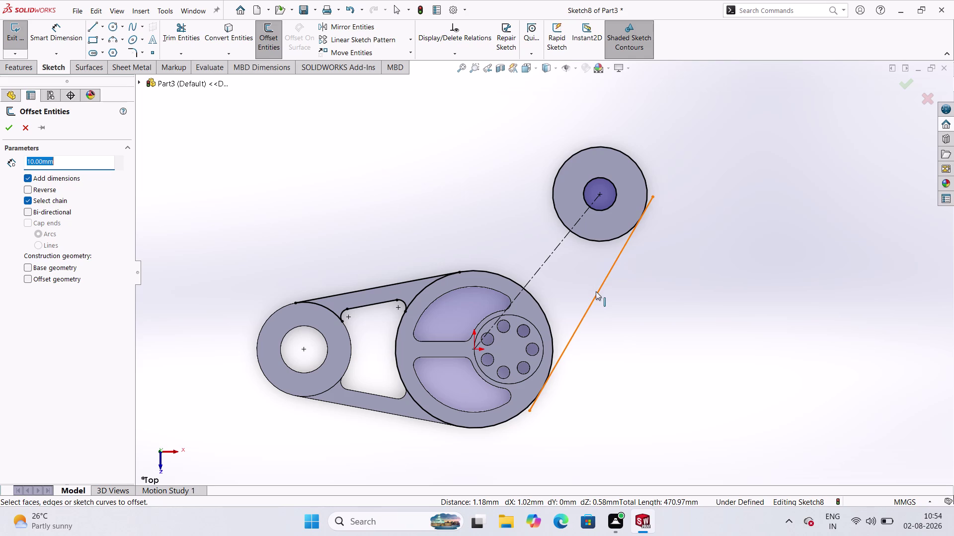
Trim the sloped arm line's overhangs beyond both discs.
key(Escape)
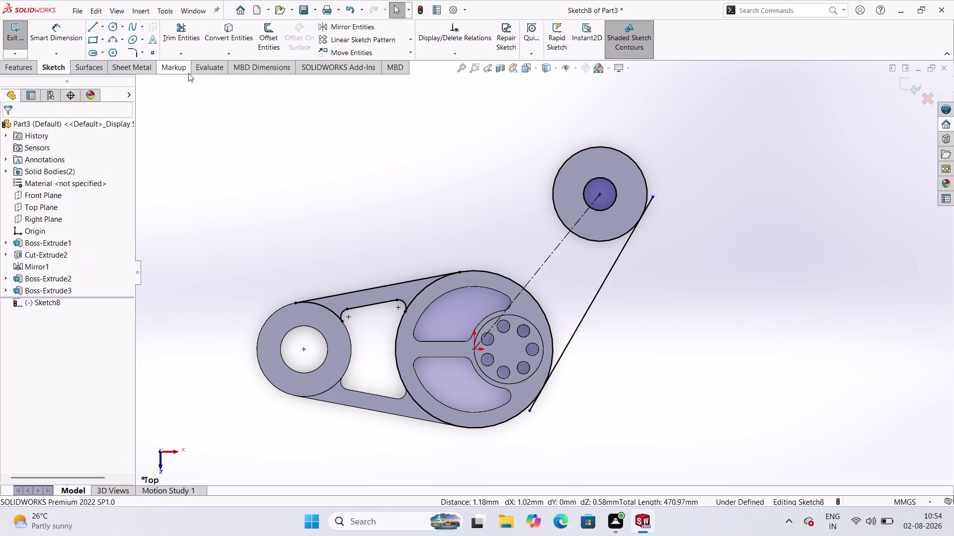
click(189, 27)
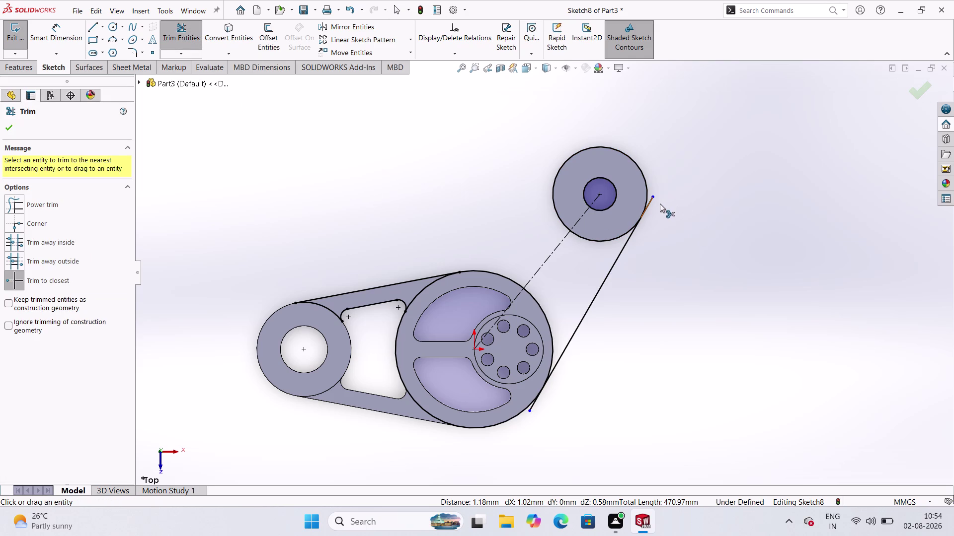
click(651, 197)
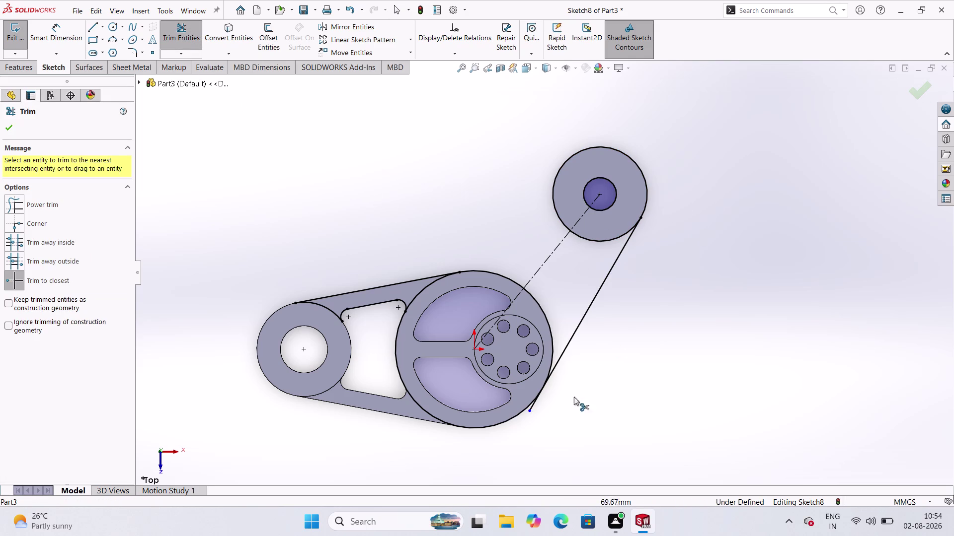
click(534, 405)
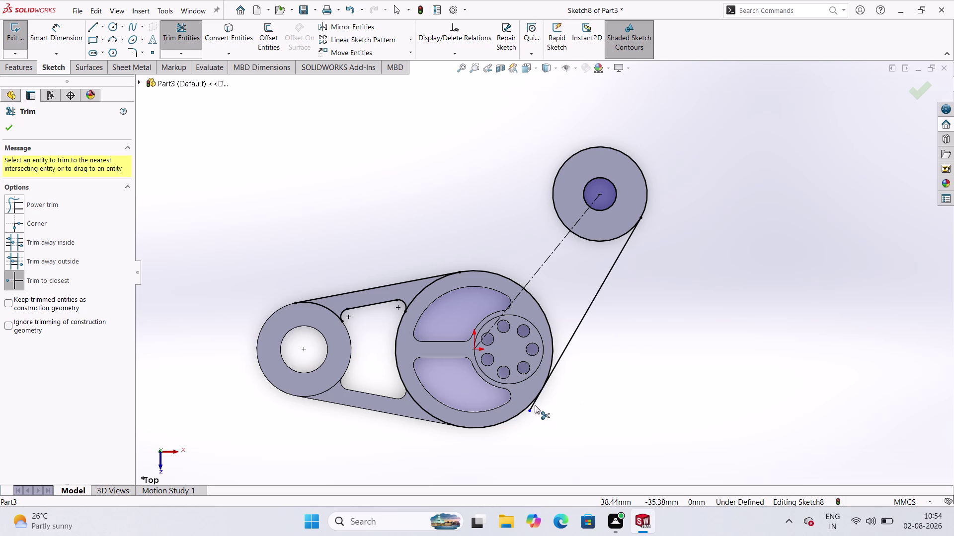
click(180, 38)
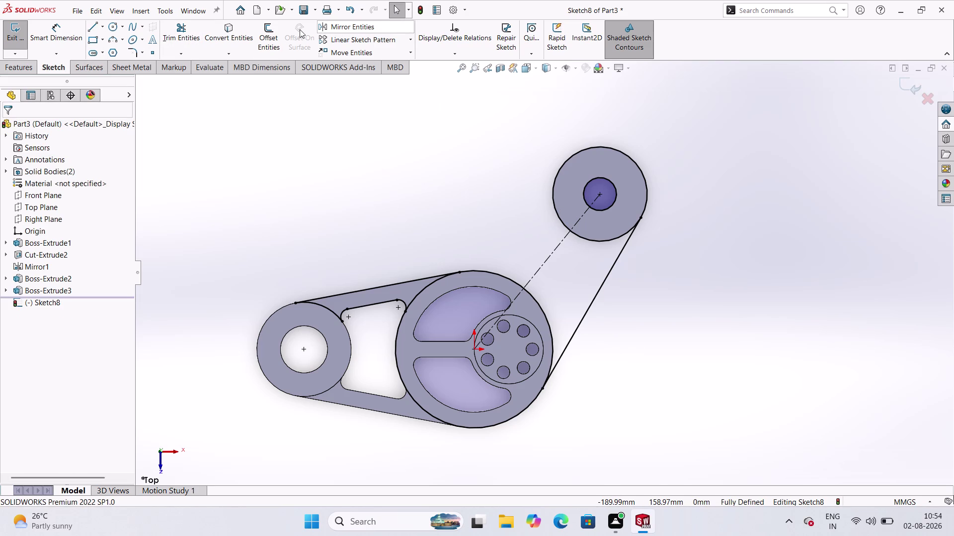
Offset the arm line 10 mm and trim the offset line's ends inside both discs.
click(277, 31)
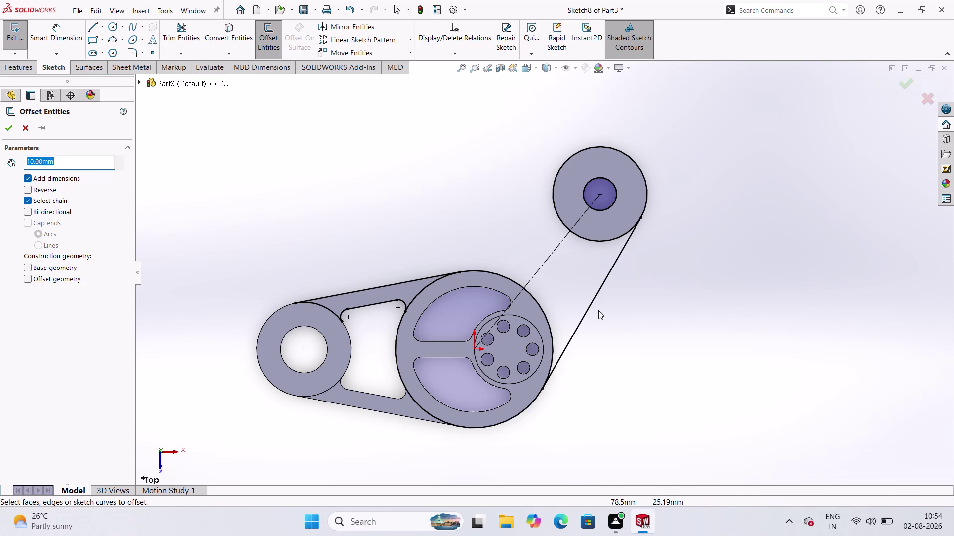
click(593, 304)
click(556, 285)
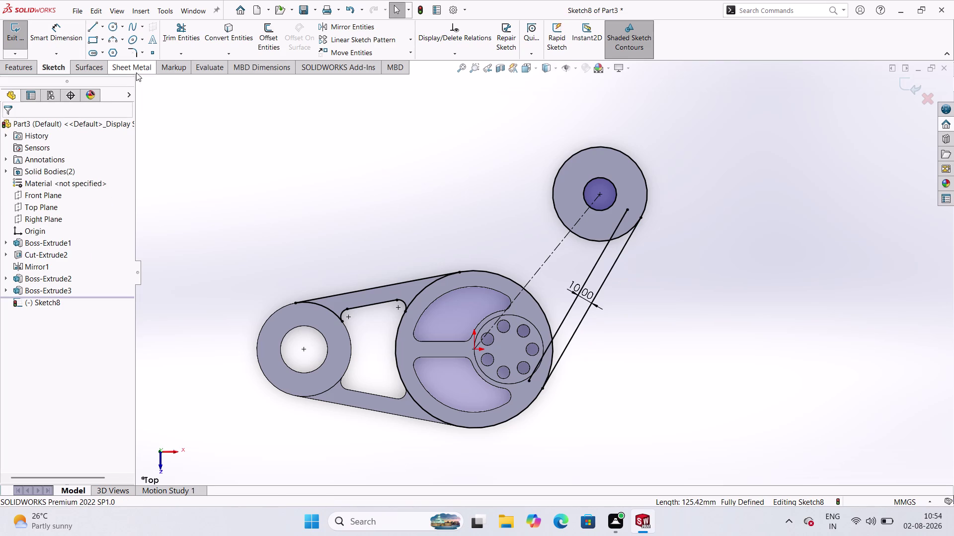
click(186, 36)
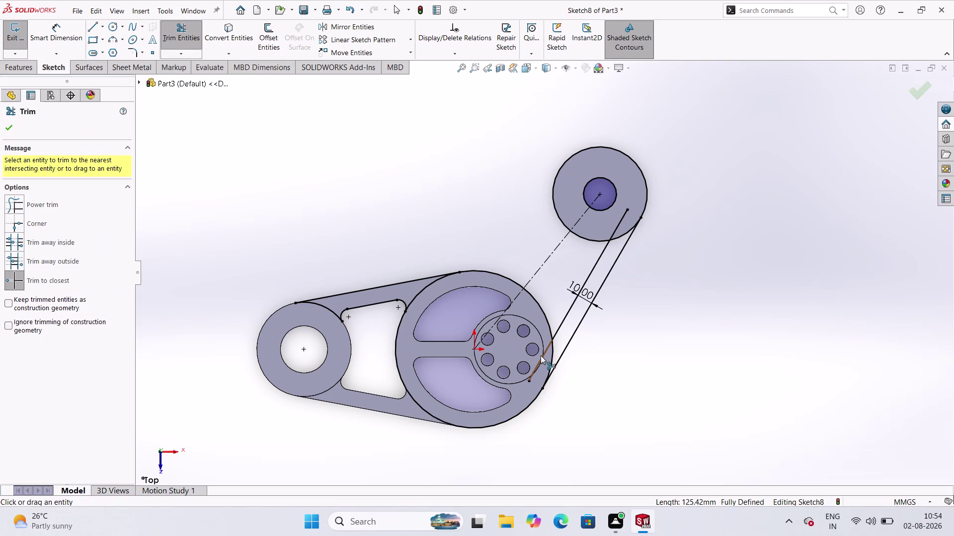
click(541, 362)
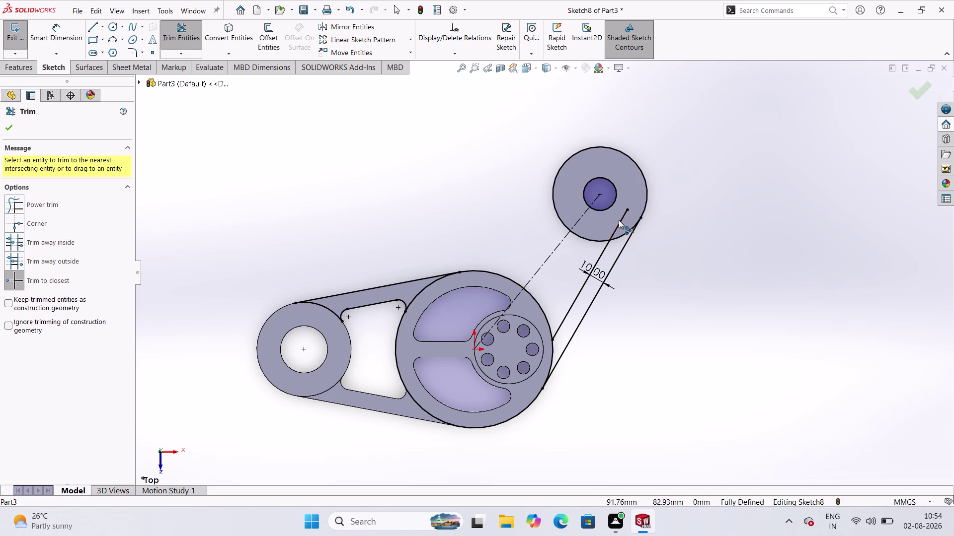
click(618, 225)
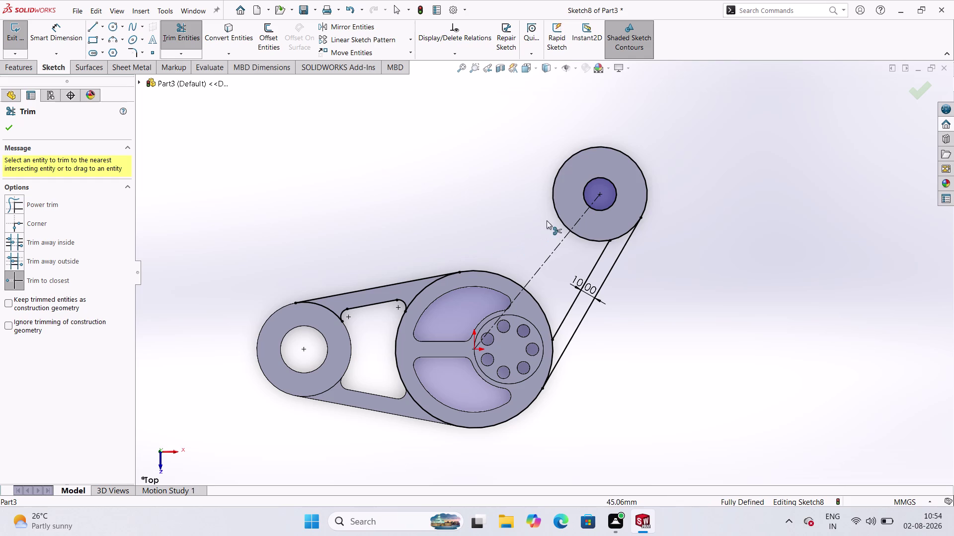
click(14, 129)
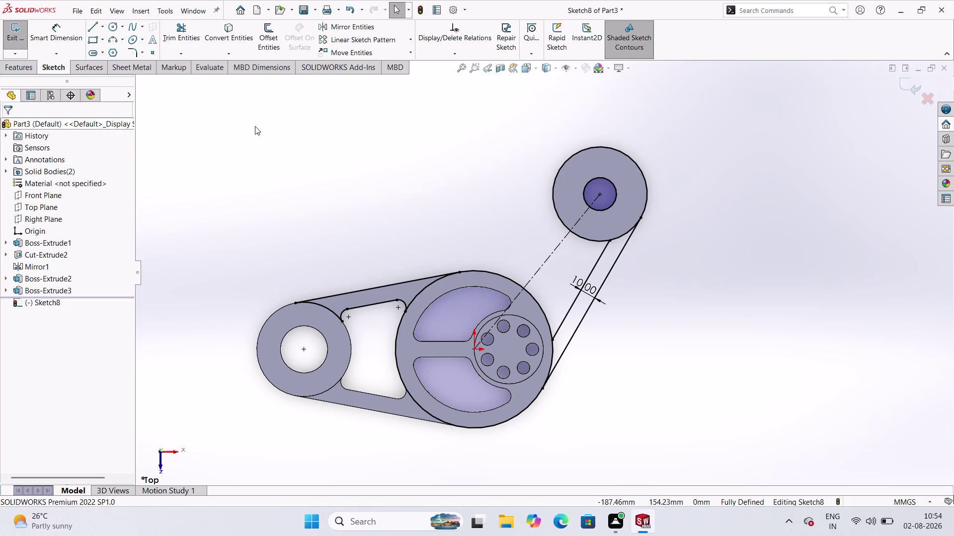
click(371, 21)
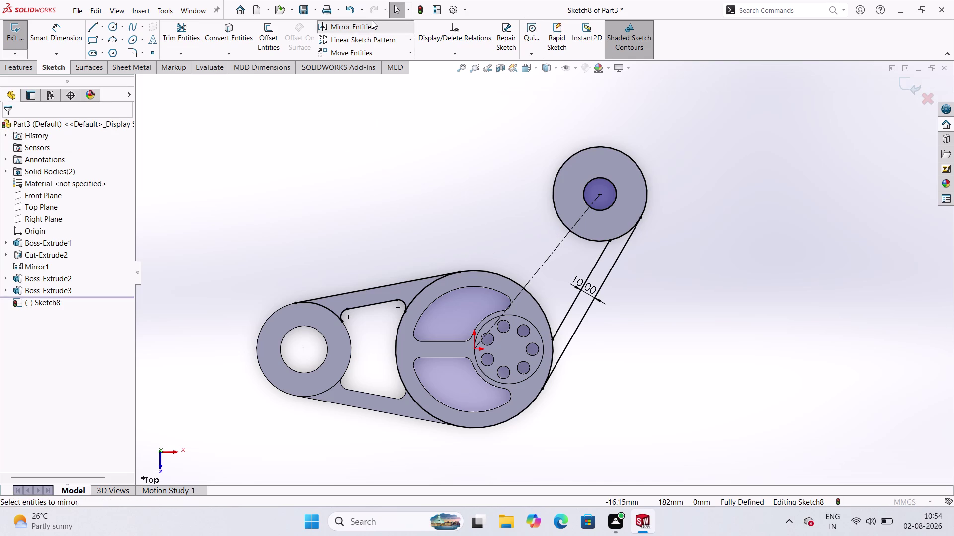
click(595, 268)
click(608, 272)
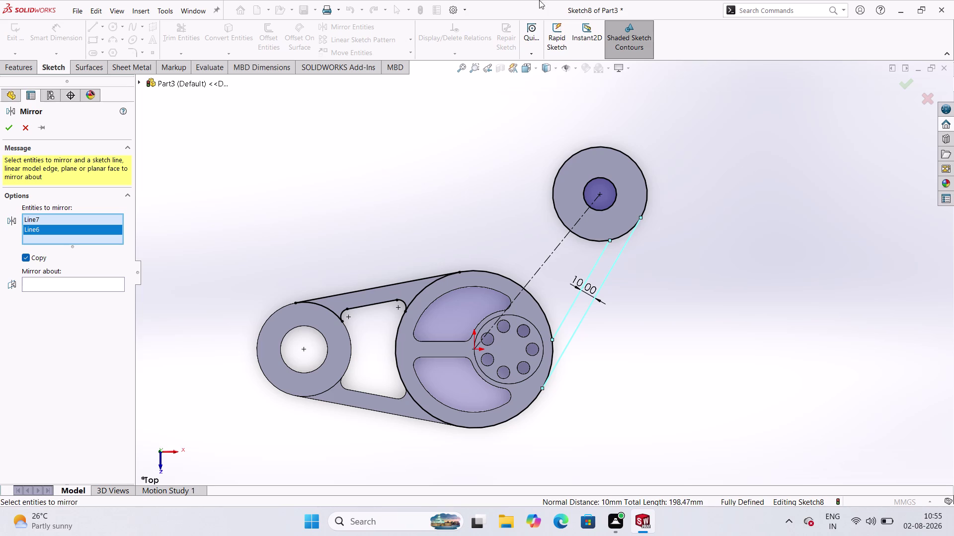
click(16, 130)
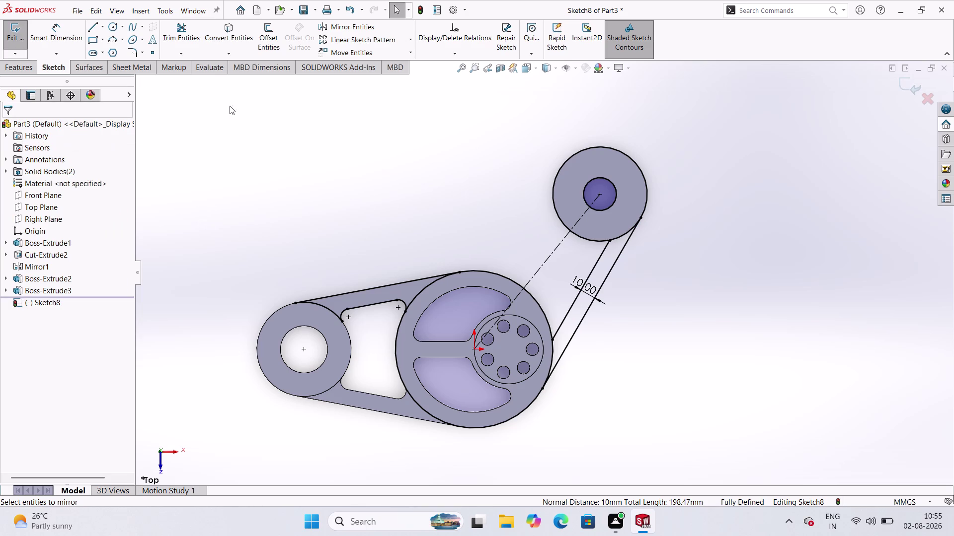
click(186, 29)
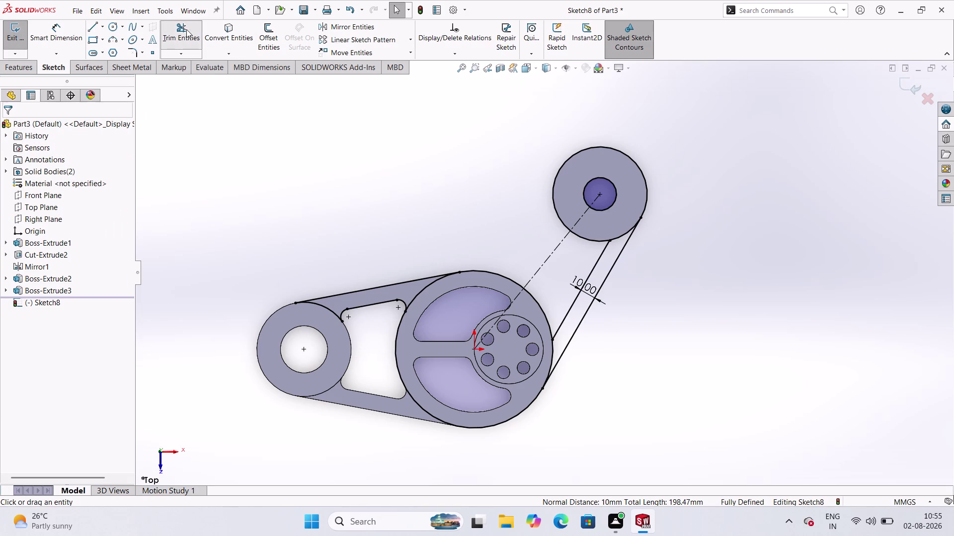
Trim the disc edge between the parallel lines and begin a 5 mm fillet on its arc.
click(482, 429)
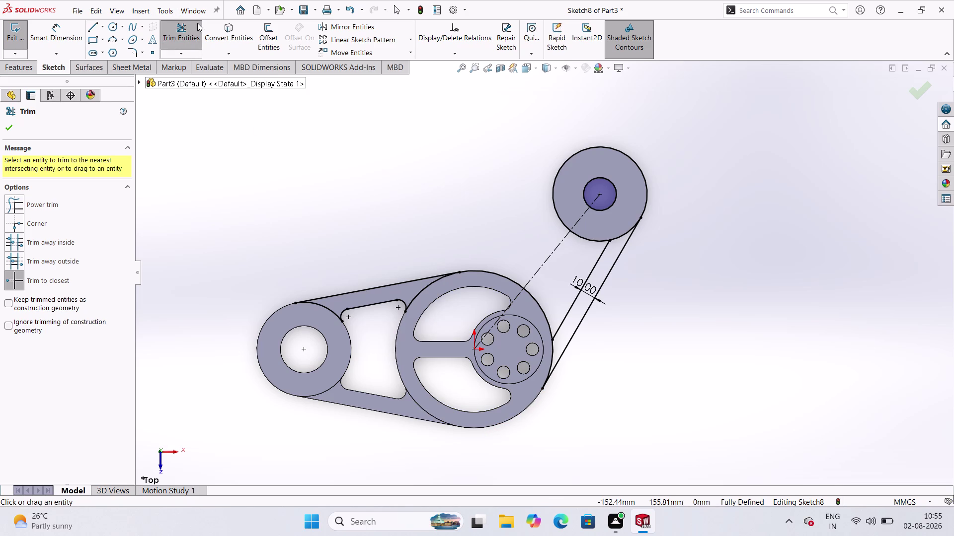
click(136, 55)
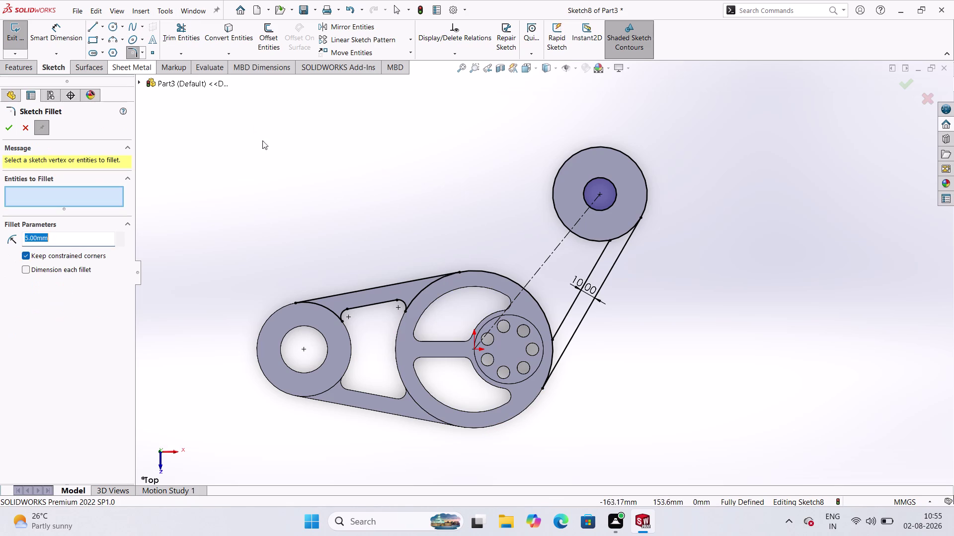
click(547, 323)
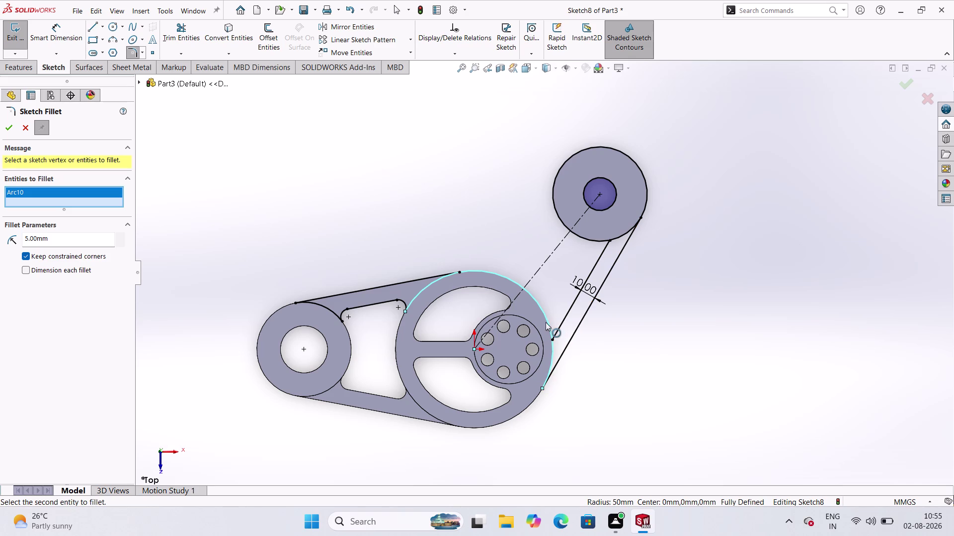
Apply a trial 5 mm fillet between the disc arc and offset line, then undo it.
click(561, 327)
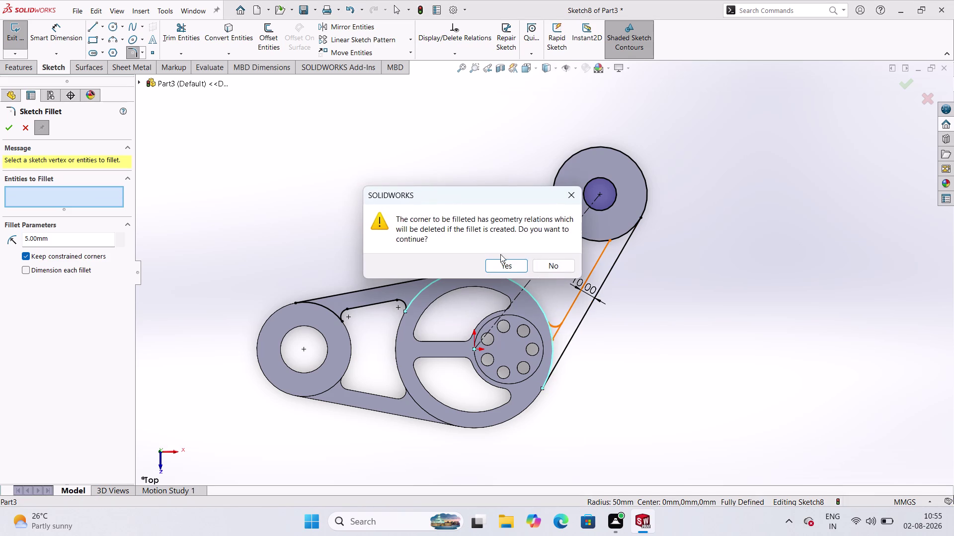
click(504, 269)
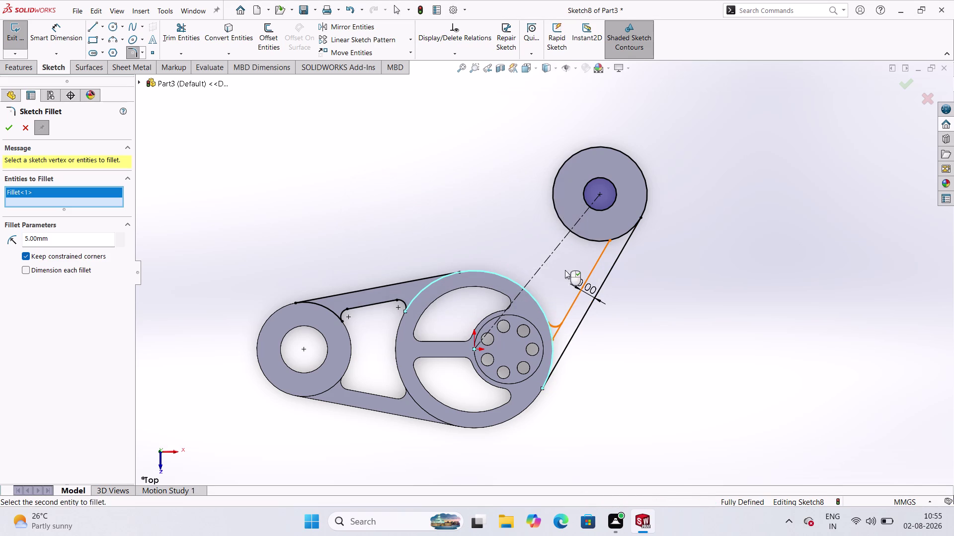
click(7, 126)
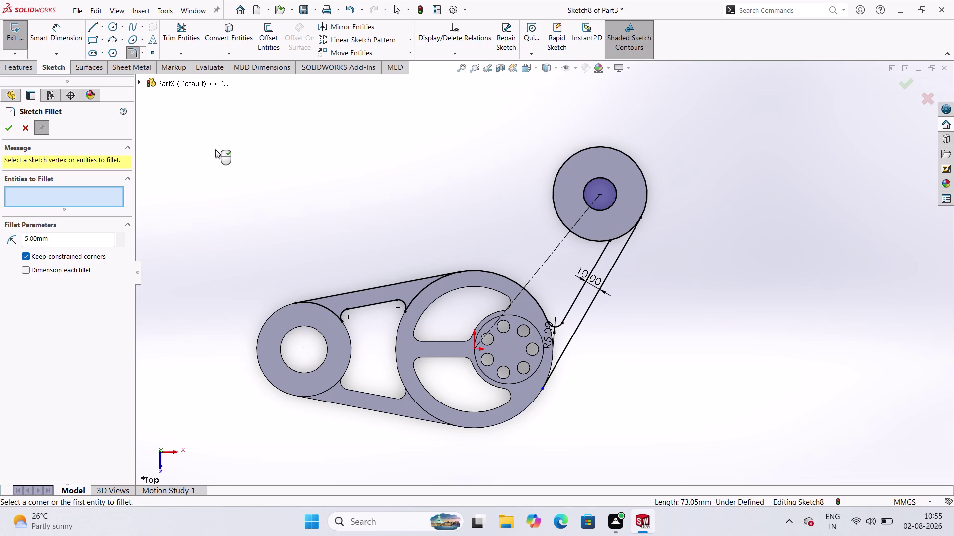
key(ctrl+z)
Undo the earlier disc edge cut and cancel a second trial sketch fillet.
key(ctrl+z)
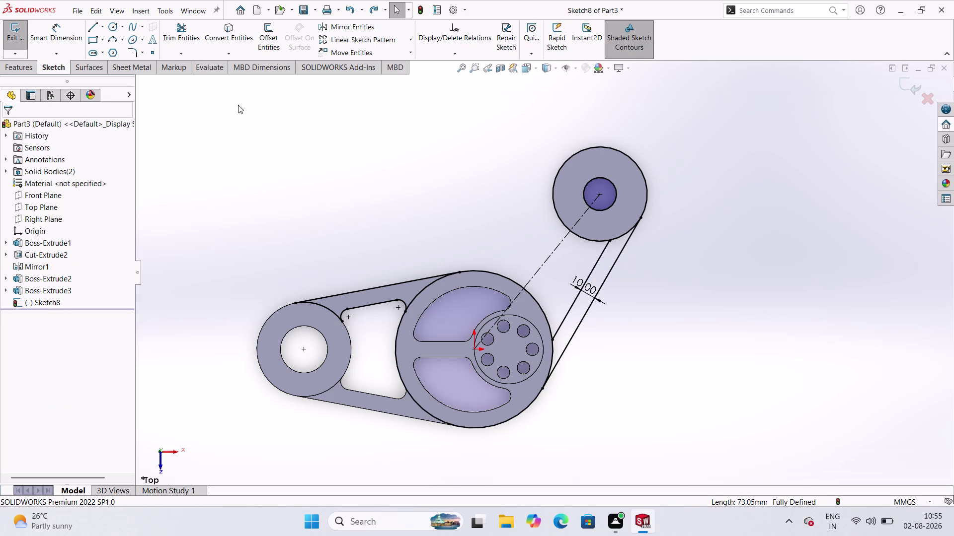
key(ctrl+z)
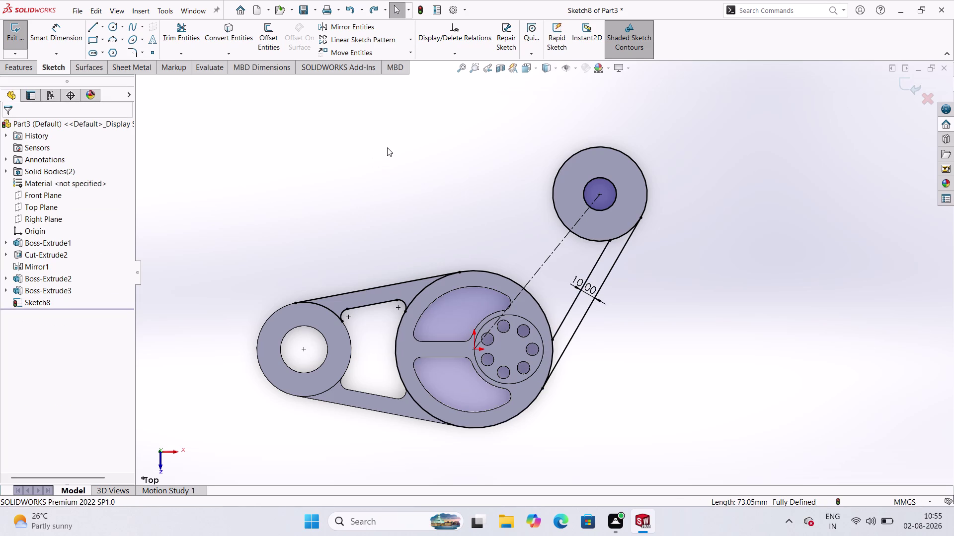
click(392, 149)
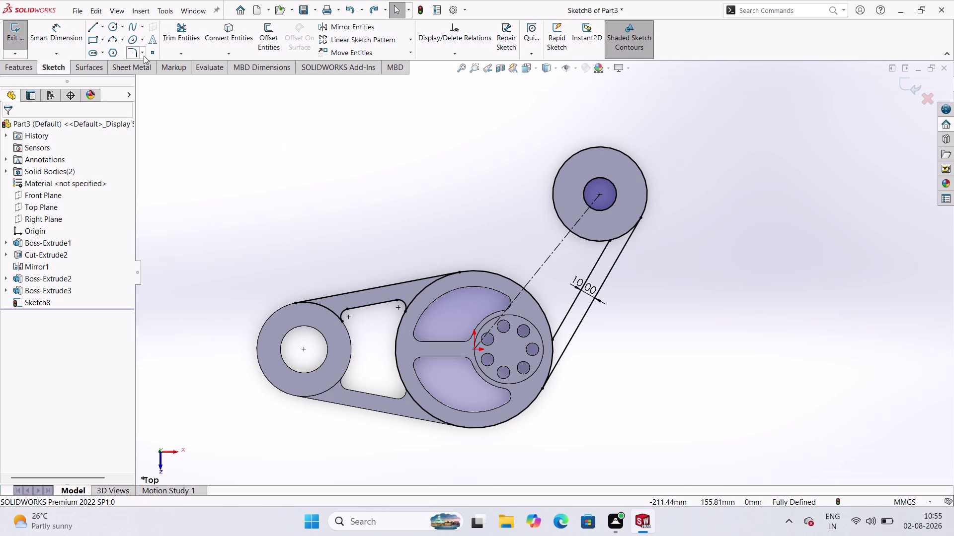
click(132, 57)
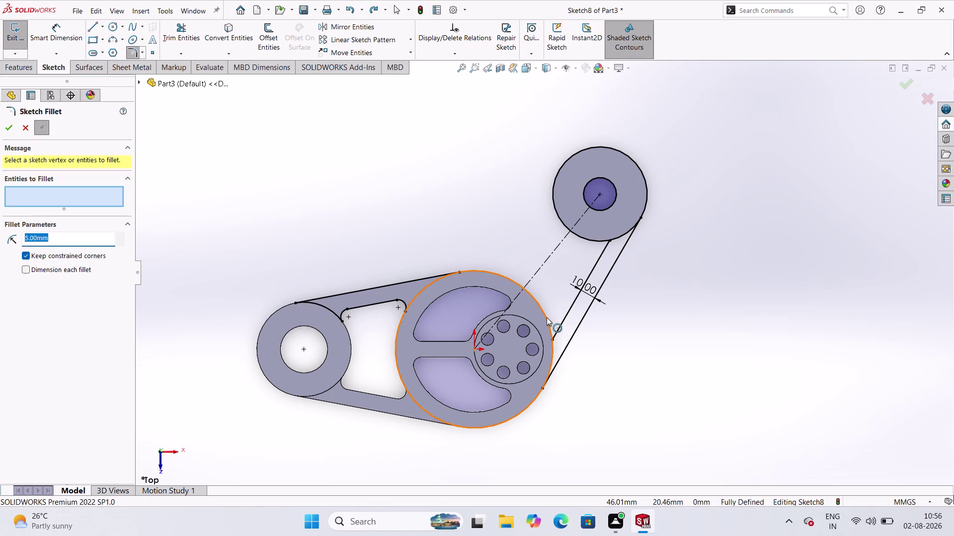
click(546, 317)
click(561, 324)
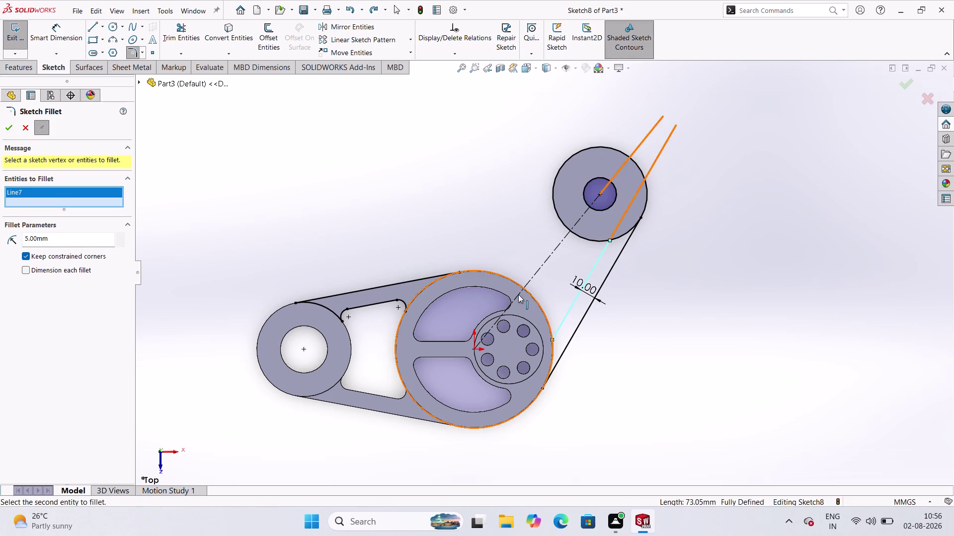
key(Escape)
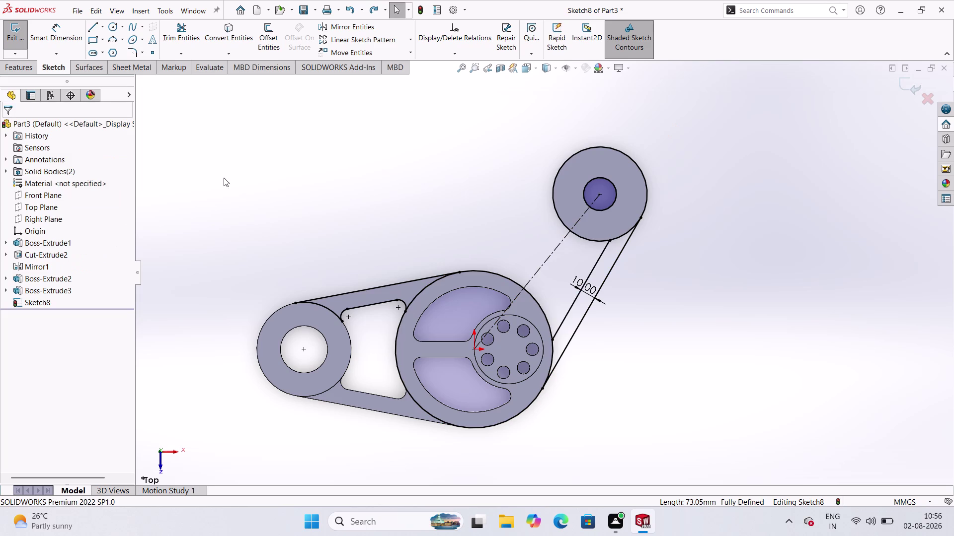
Trim away the large wheel's rim segment between the two arm lines.
click(167, 36)
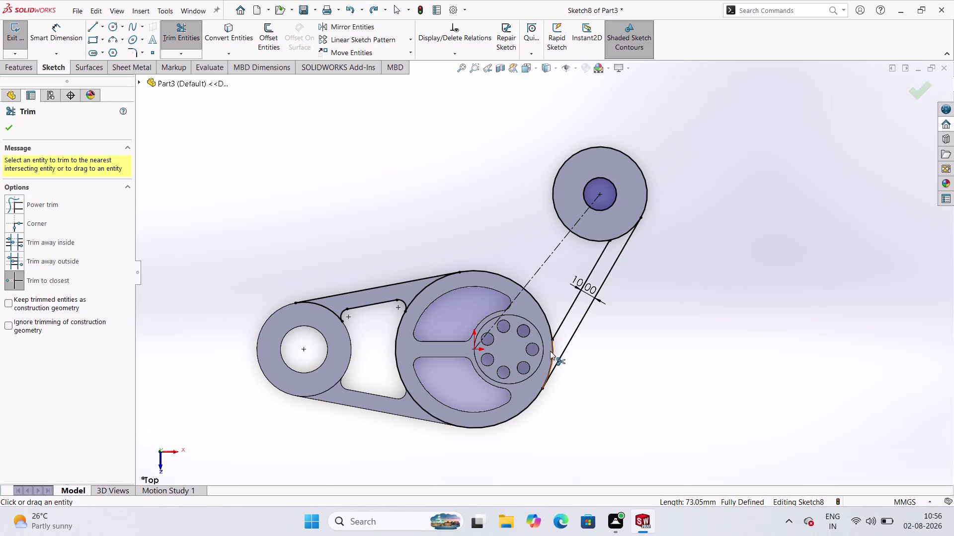
click(554, 352)
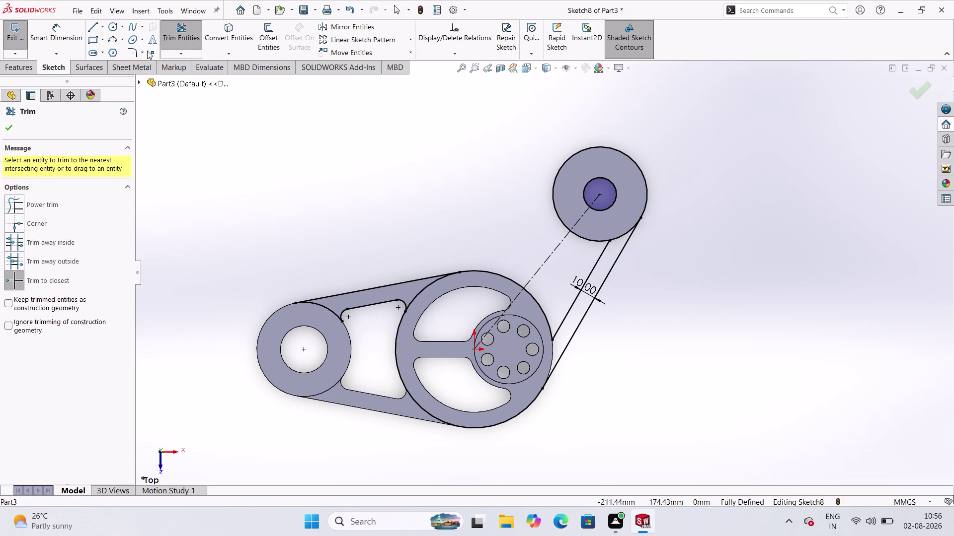
click(8, 128)
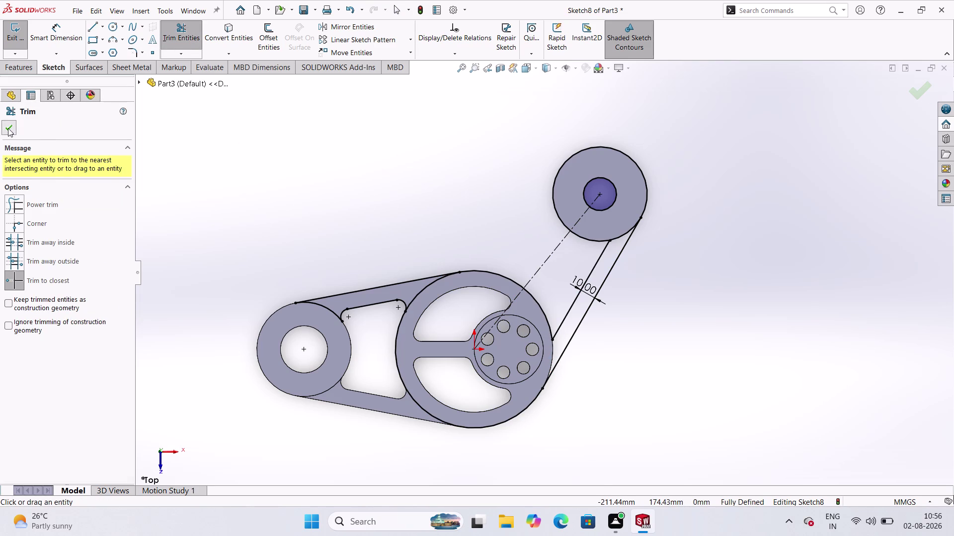
click(134, 51)
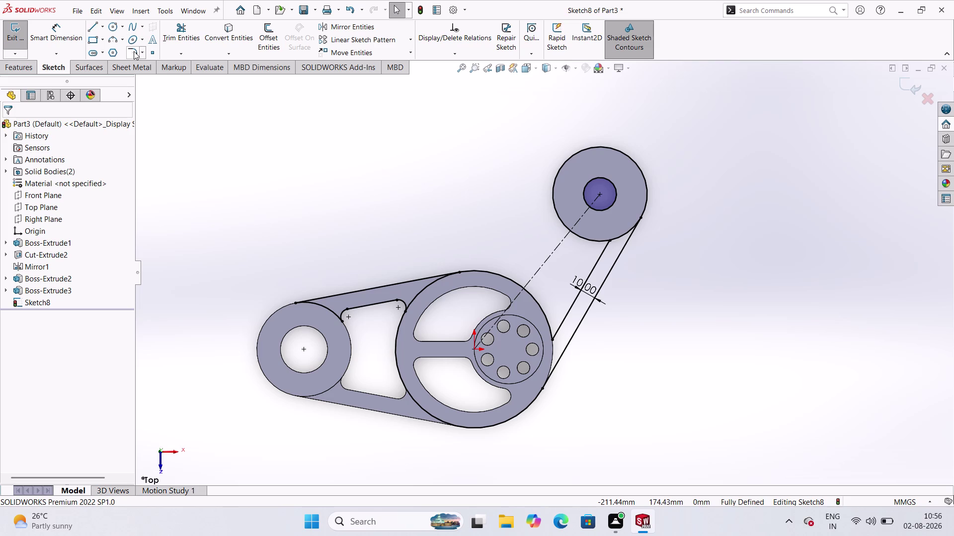
Apply a 5 mm fillet where the offset line meets the large disc.
click(545, 317)
click(560, 327)
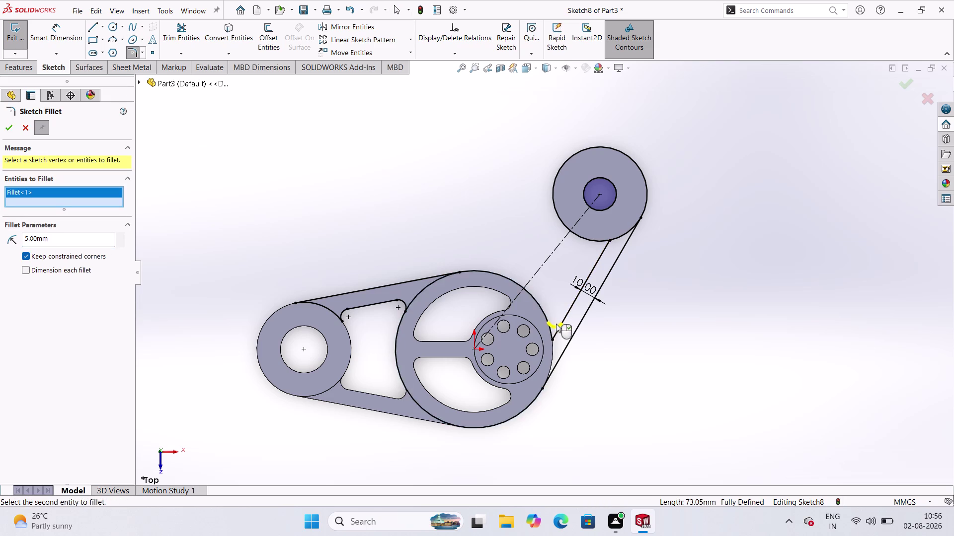
click(11, 130)
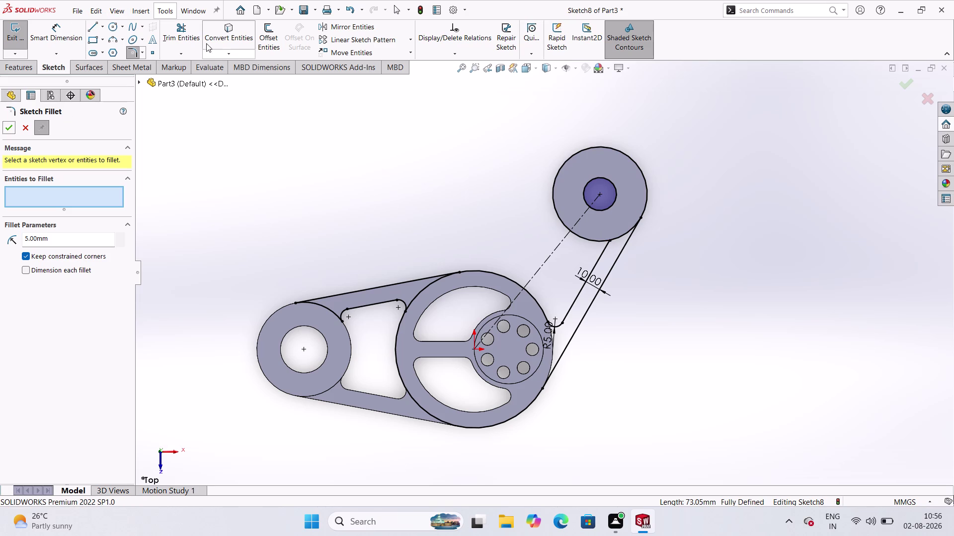
click(11, 123)
click(179, 36)
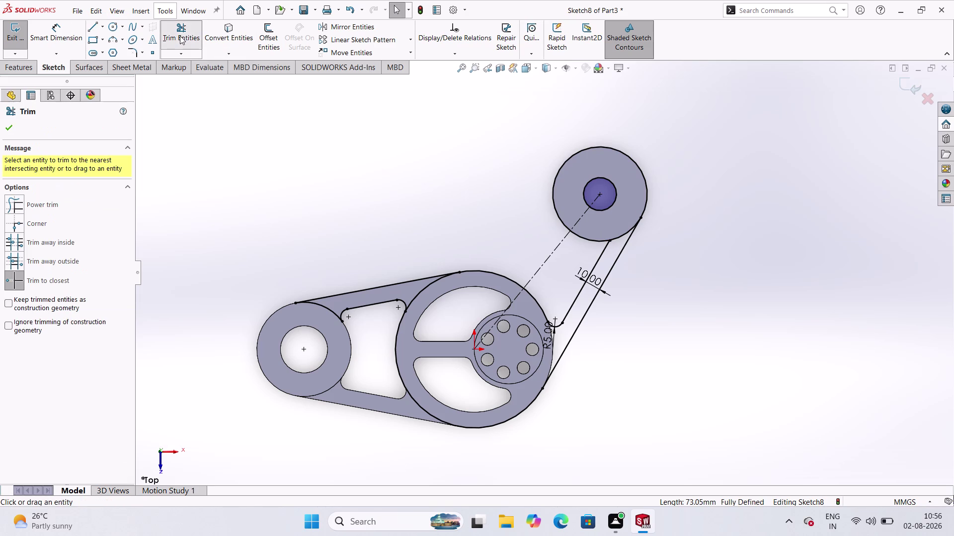
click(620, 233)
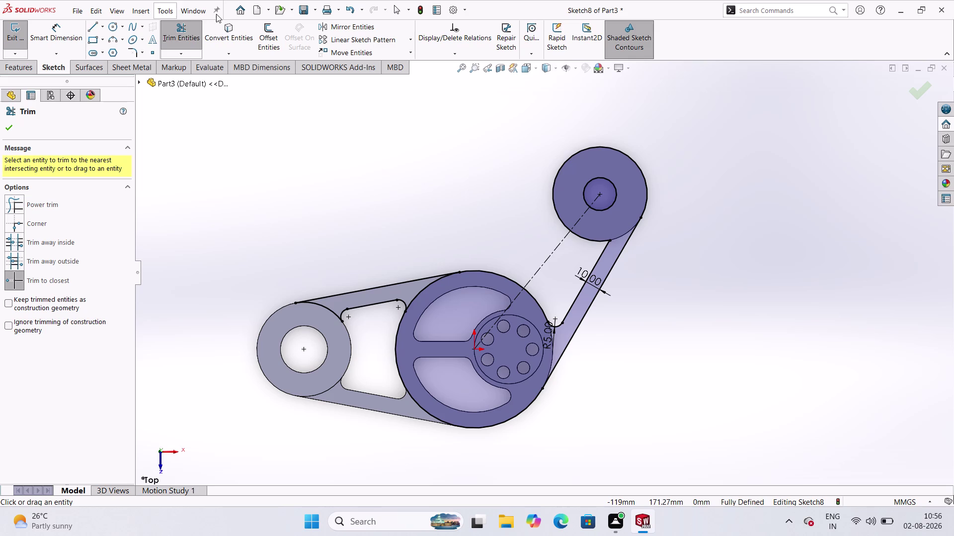
Fillet the right arm's edge line to the top circle at 5 mm.
click(134, 55)
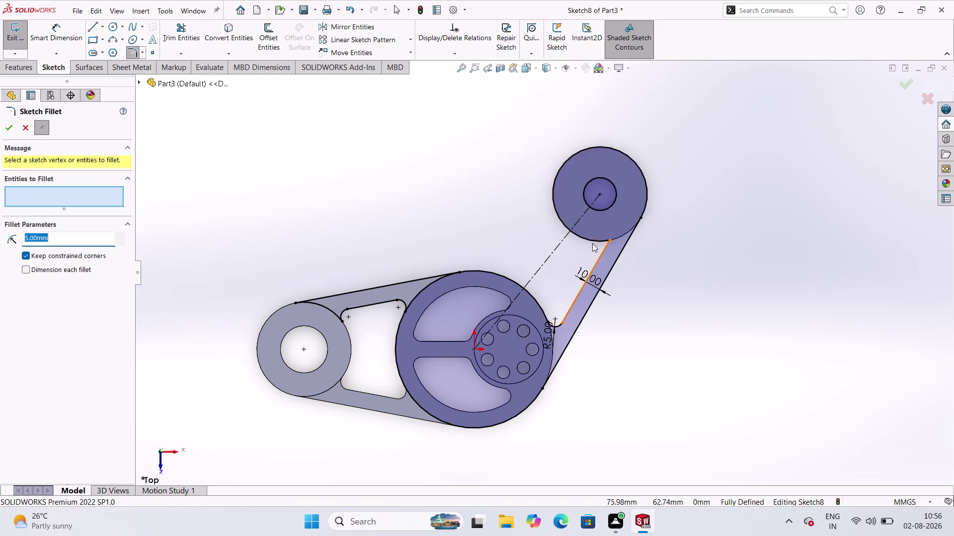
click(593, 240)
click(606, 245)
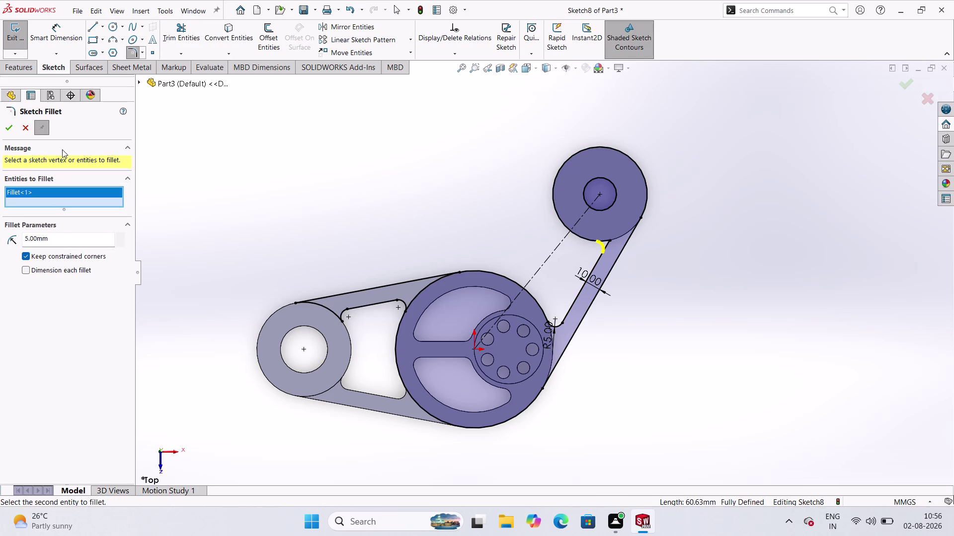
click(8, 129)
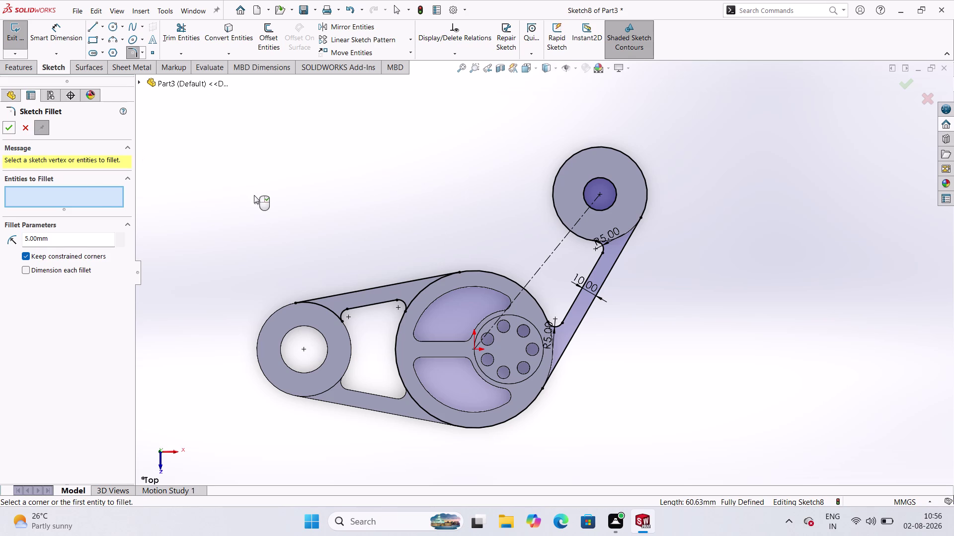
click(9, 126)
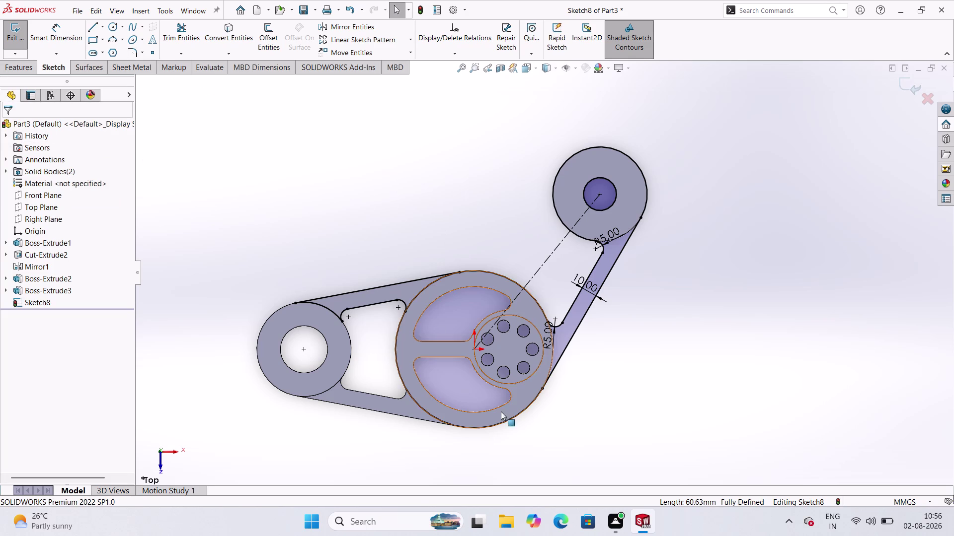
Select the right arm's edge line as the first entity to mirror.
click(593, 306)
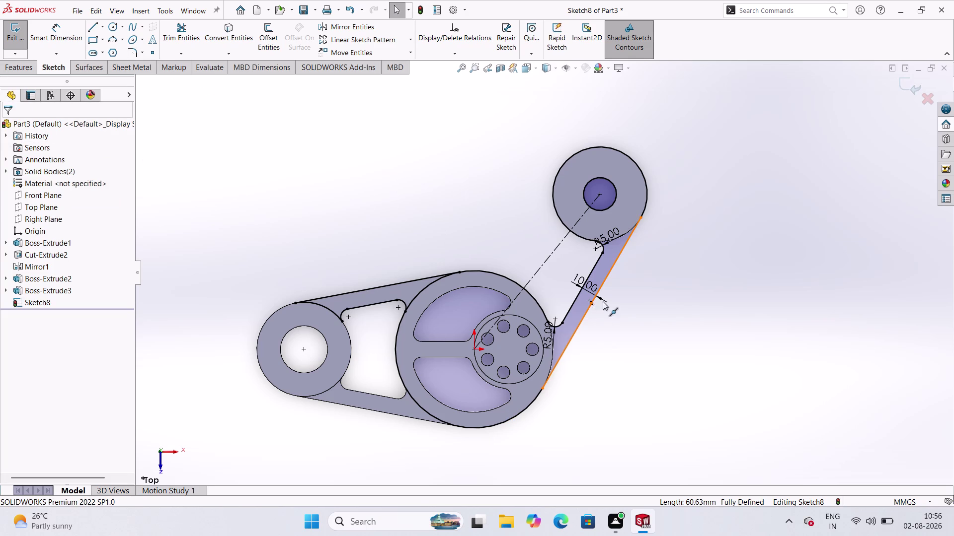
click(708, 176)
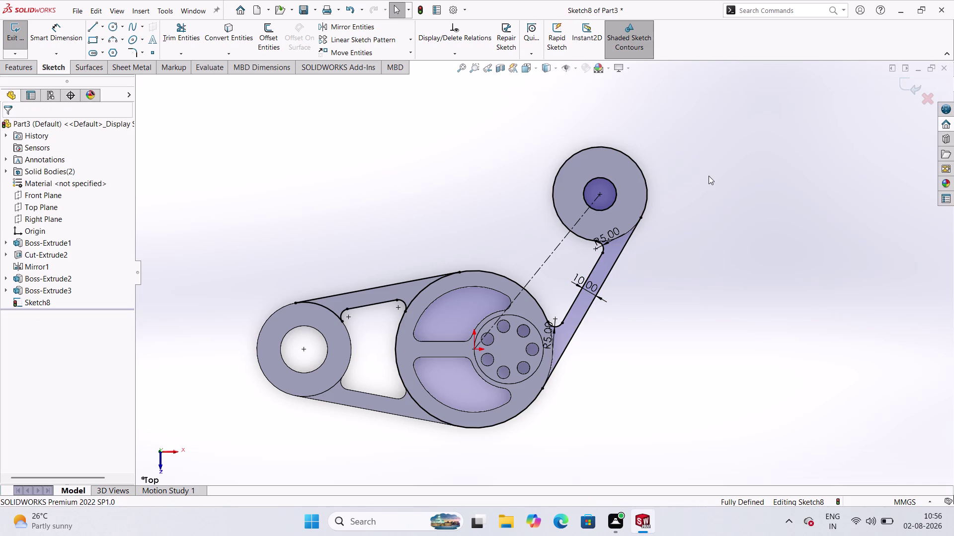
click(598, 265)
drag(658, 328, 668, 332)
click(373, 28)
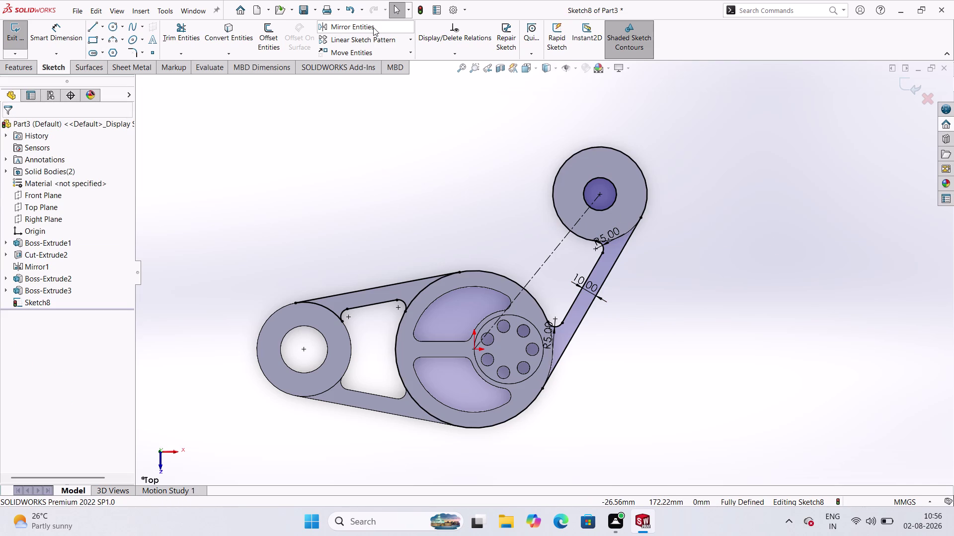
click(589, 276)
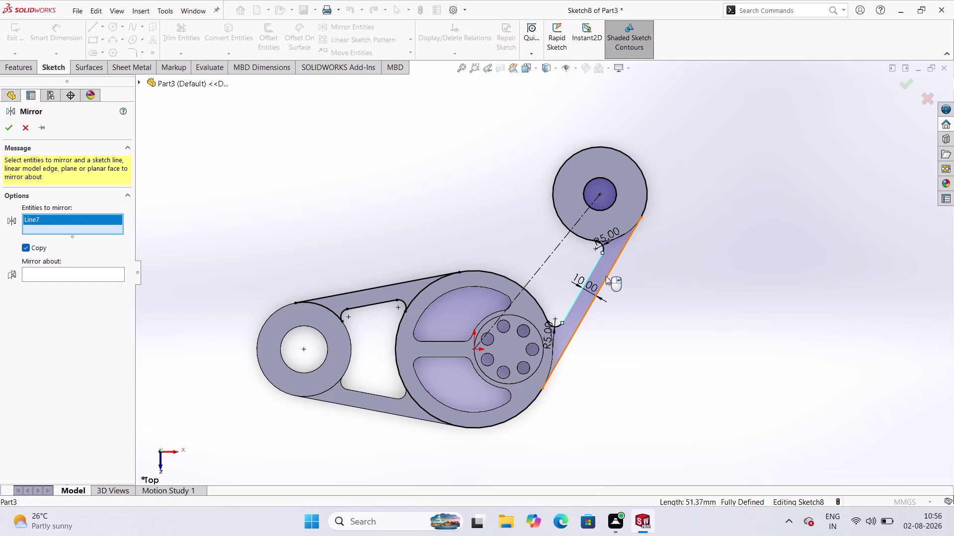
Mirror Line7, Line6, Arc14 and Arc13 about centerline Line5 to form the left arm.
click(607, 276)
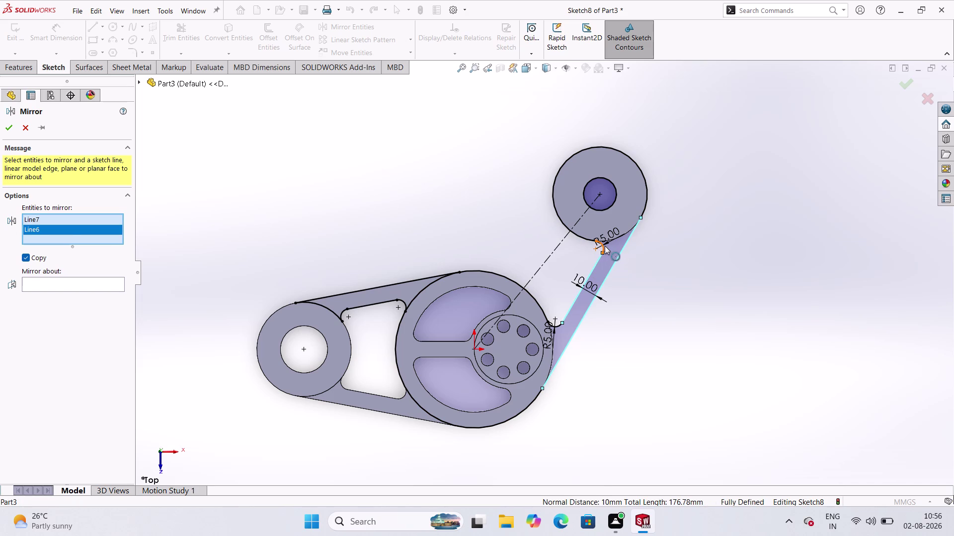
click(605, 245)
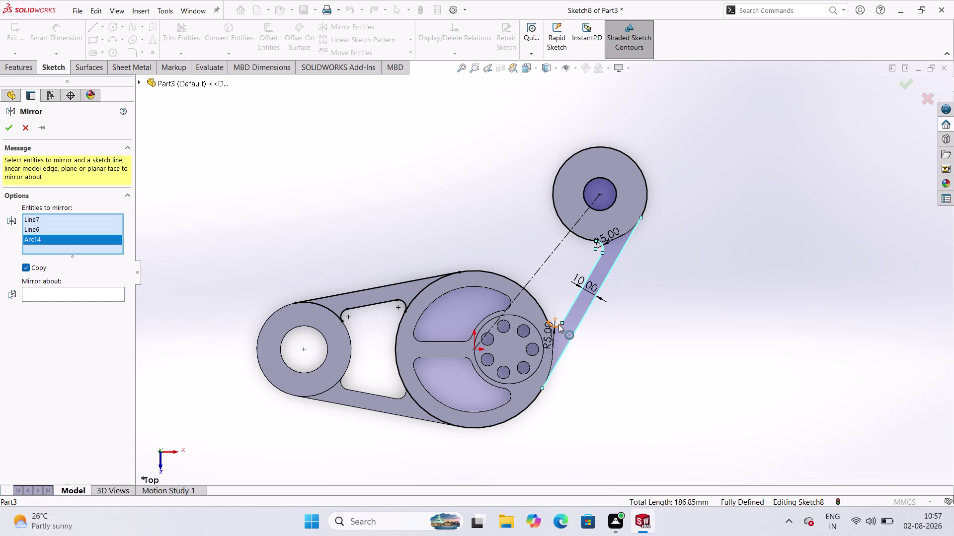
click(559, 324)
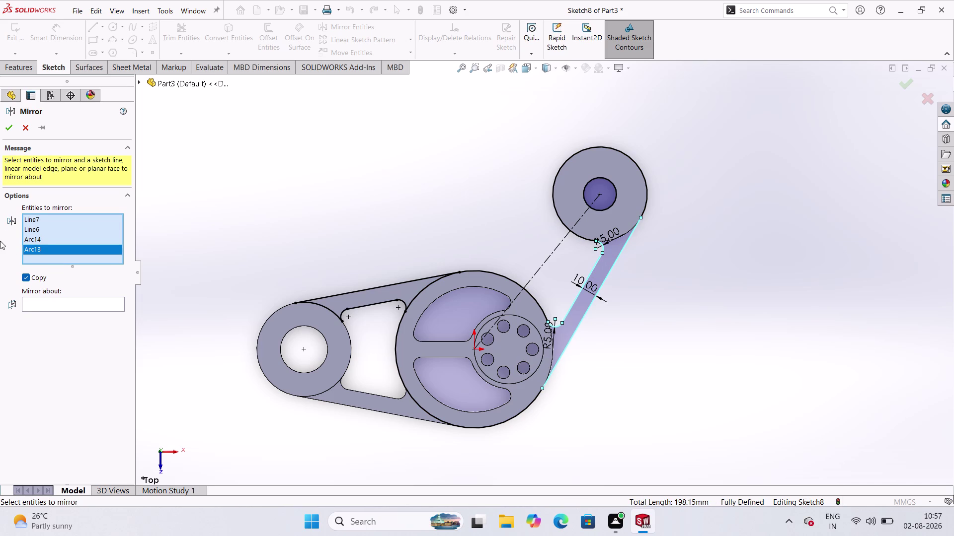
click(35, 304)
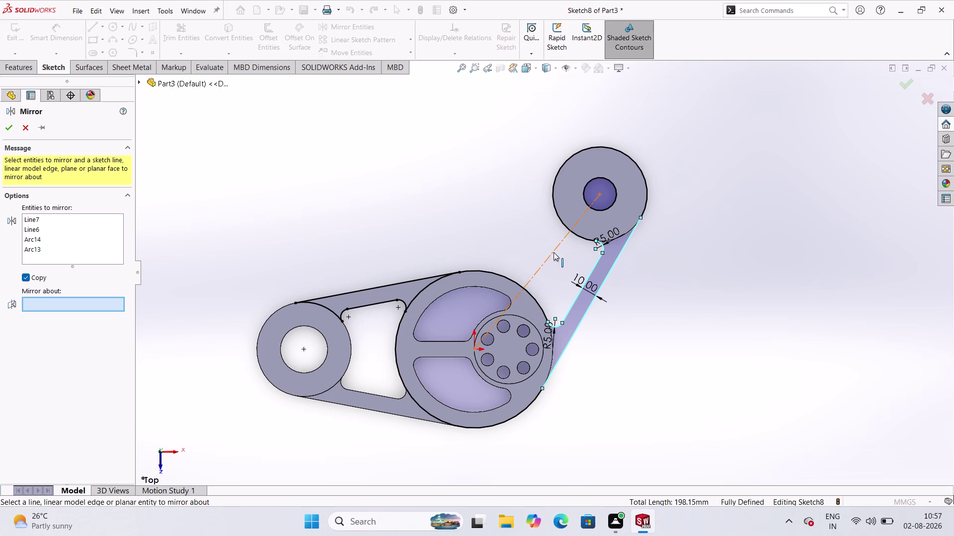
click(553, 252)
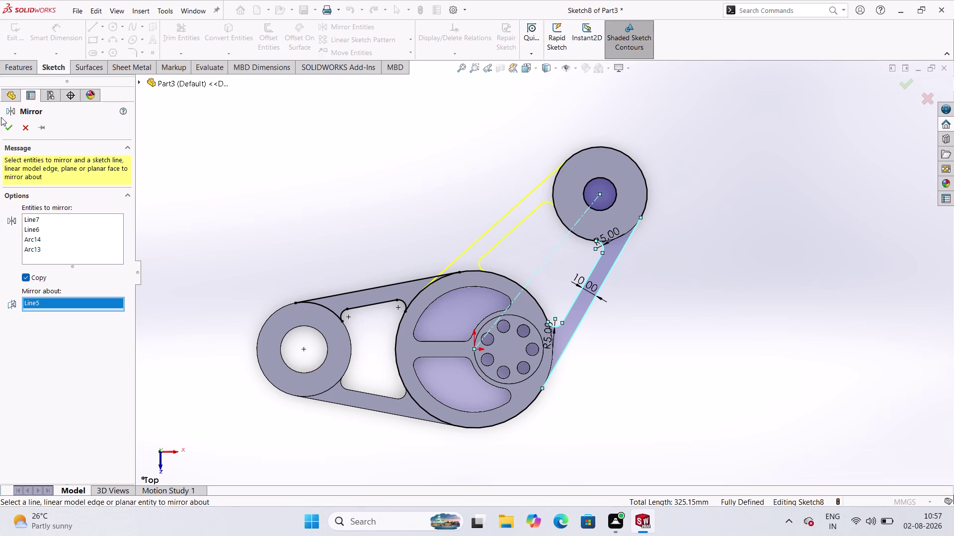
click(3, 126)
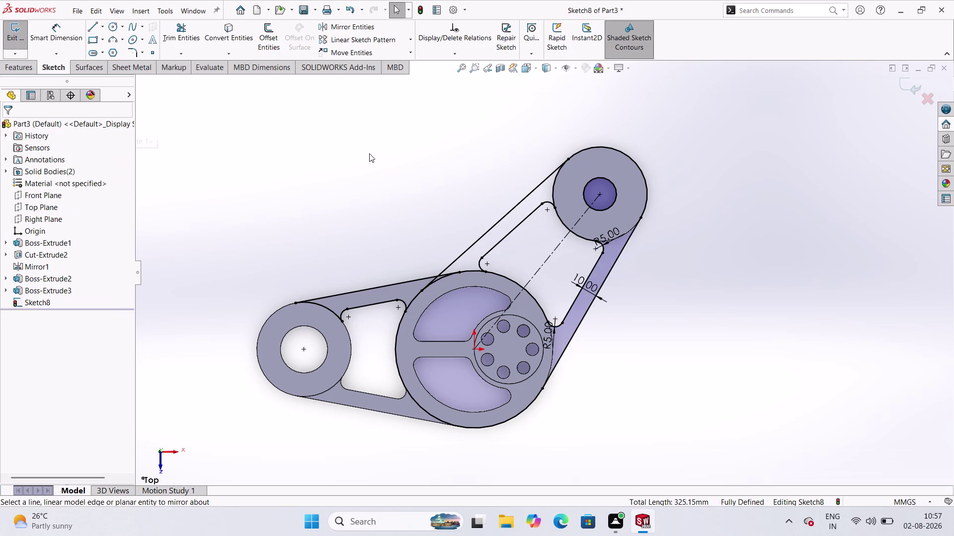
Round the corner between the left link's upper edge and the mirrored arm line with a 5 mm sketch fillet.
scroll(down, 3)
scroll(down, 3)
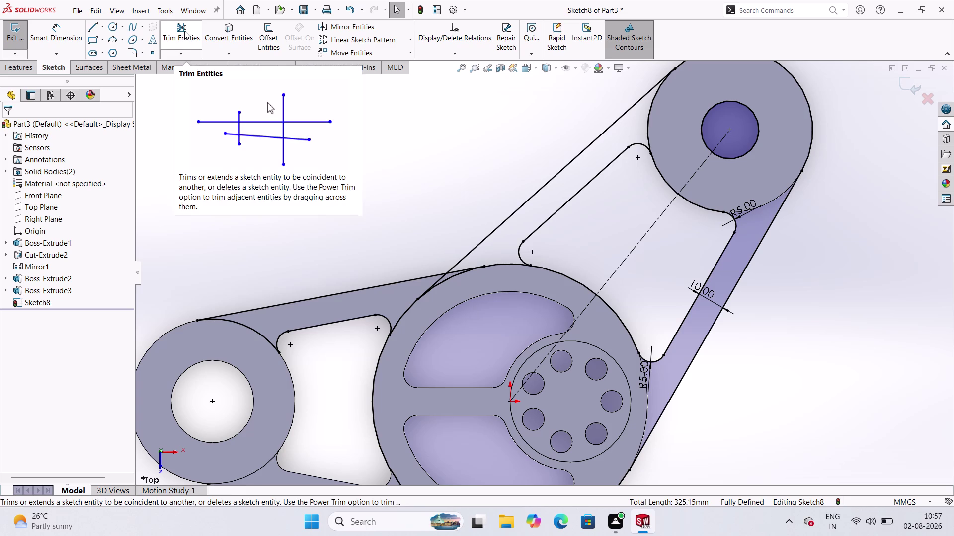
click(138, 54)
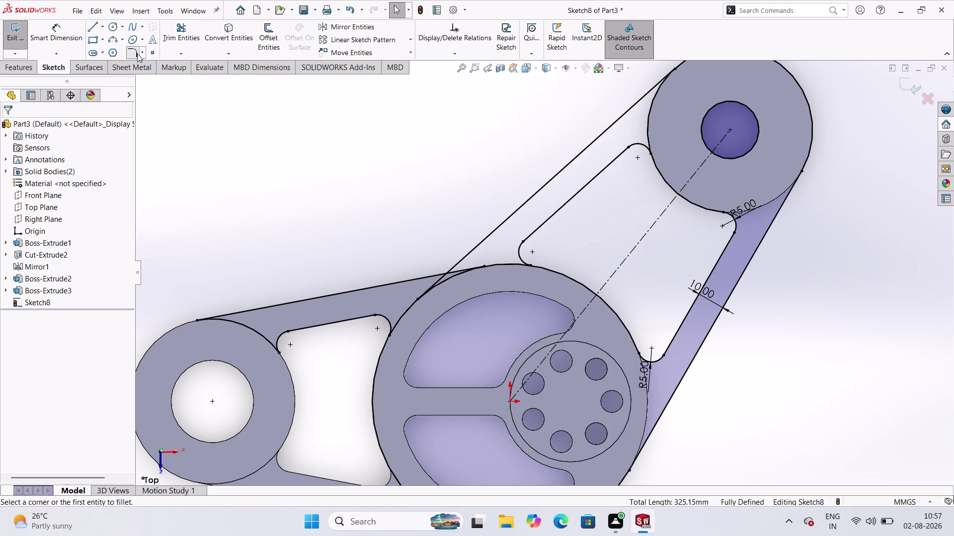
click(418, 276)
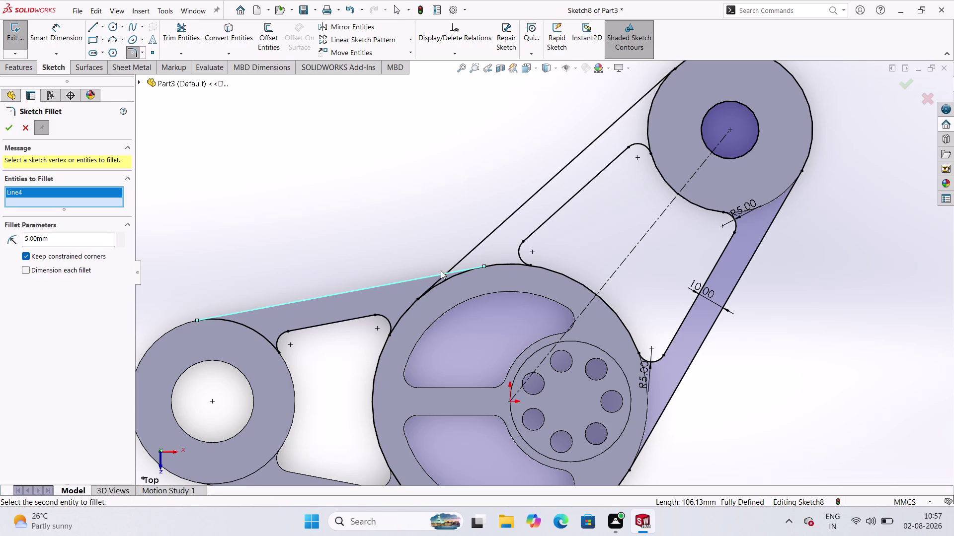
click(460, 261)
click(489, 264)
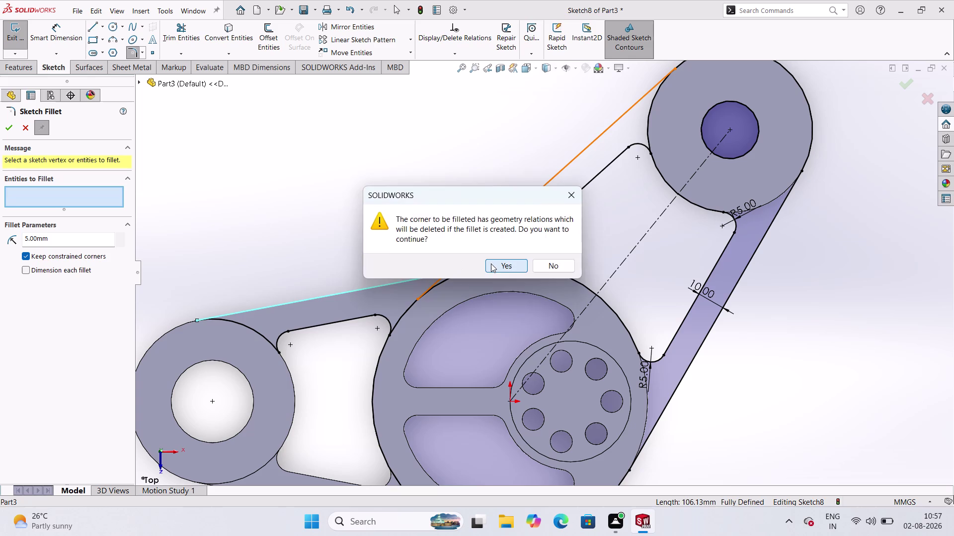
click(13, 128)
scroll(down, 3)
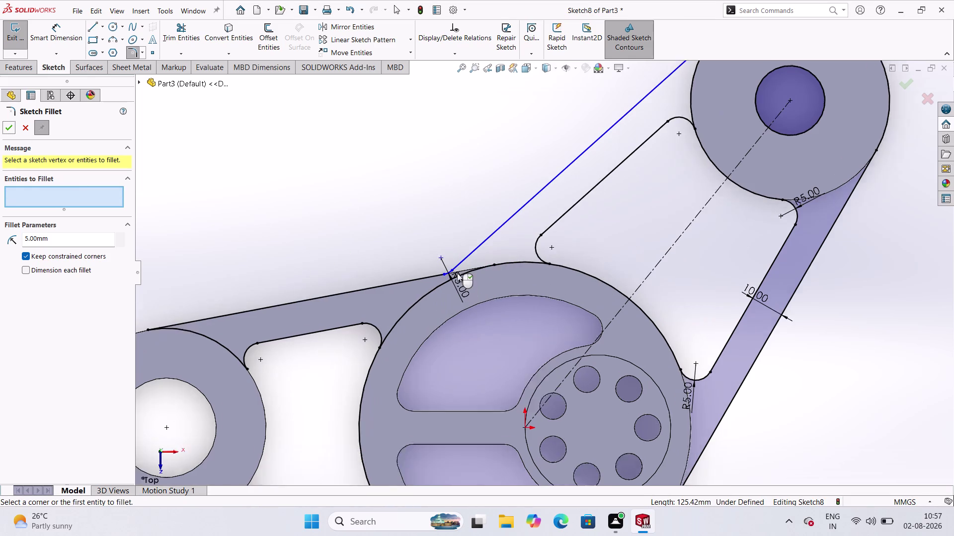
scroll(down, 3)
scroll(down, 3)
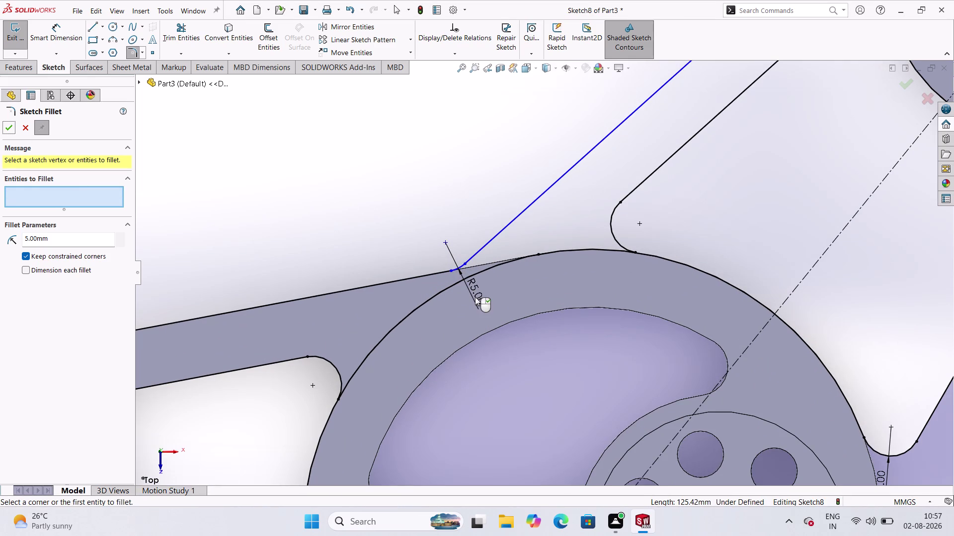
double_click(475, 297)
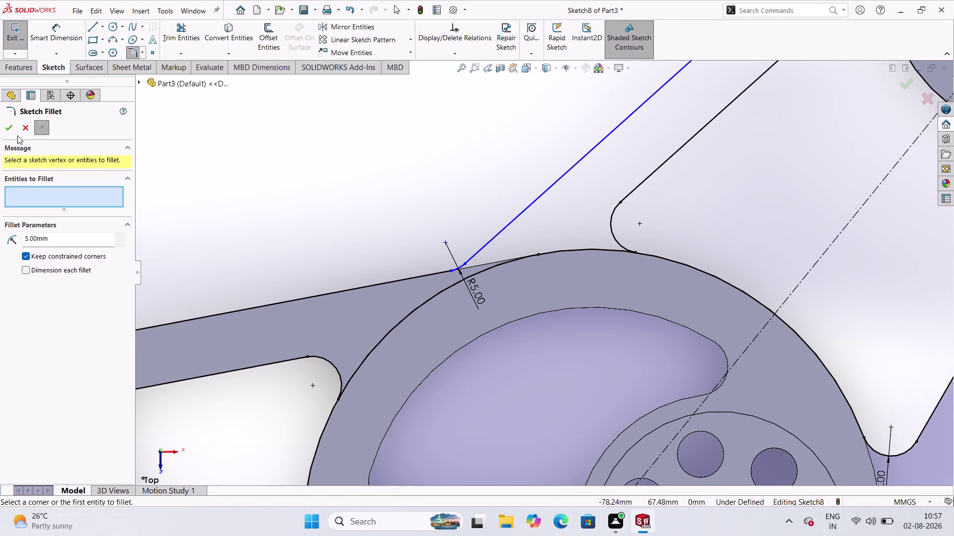
click(15, 130)
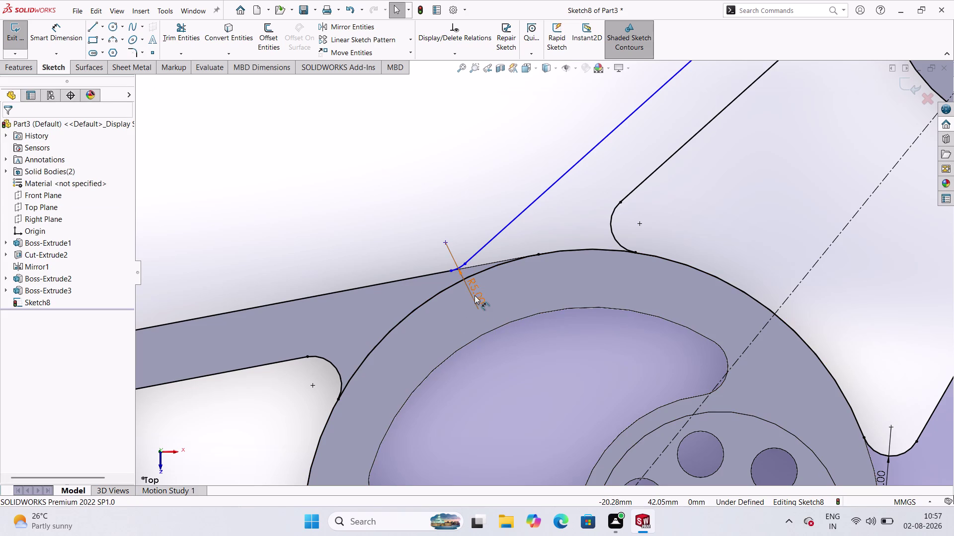
Change the new fillet's R5.00 dimension to 12 mm.
double_click(475, 295)
text(12)
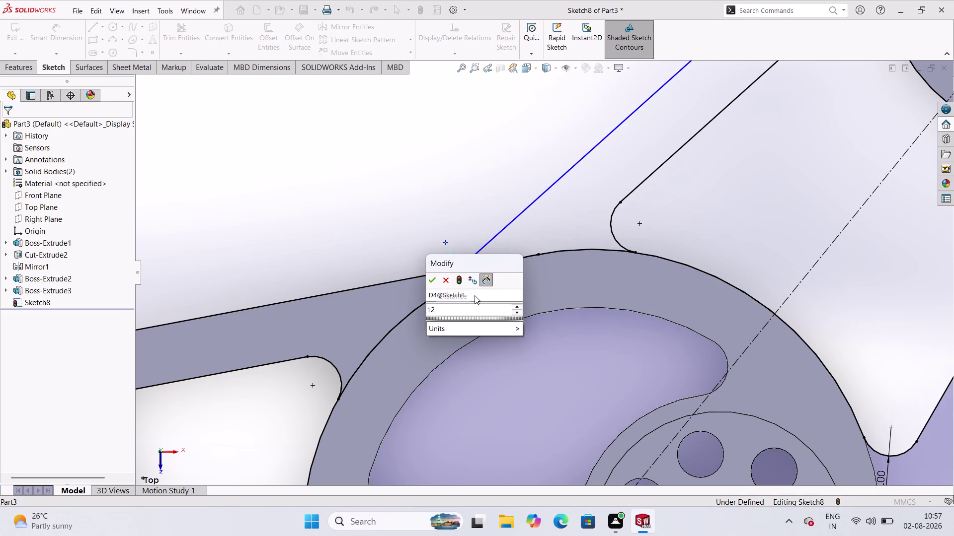
key(Return)
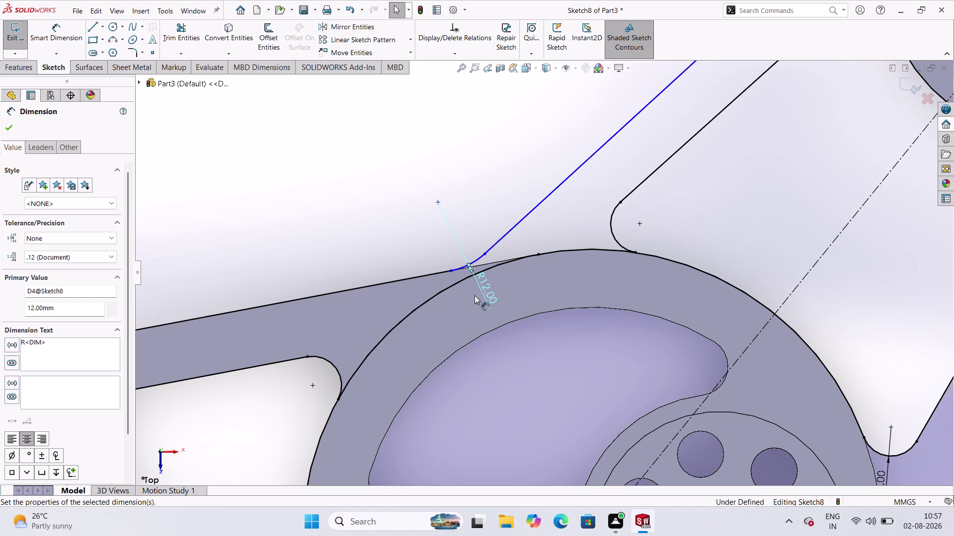
scroll(down, 3)
scroll(up, 3)
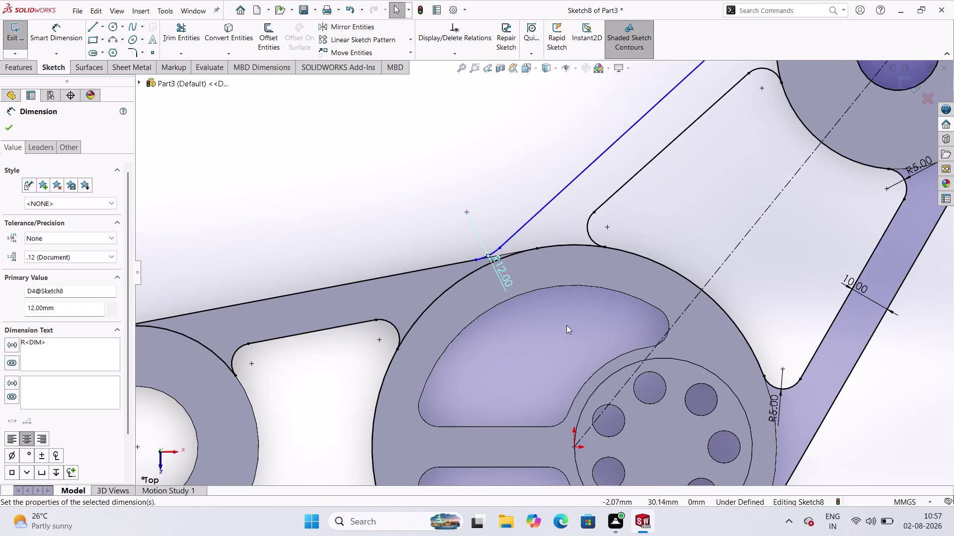
scroll(down, 3)
scroll(up, 3)
scroll(up, 3)
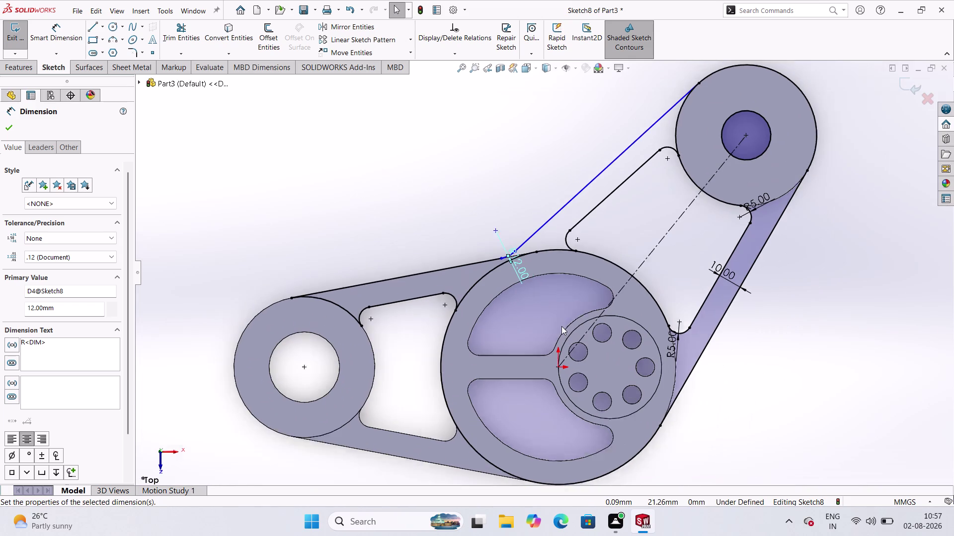
scroll(up, 3)
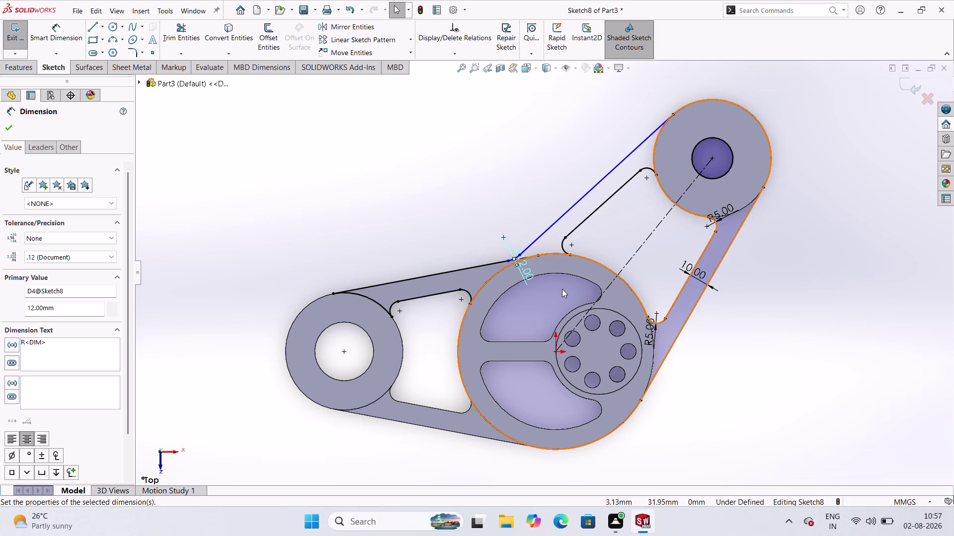
scroll(up, 3)
scroll(down, 3)
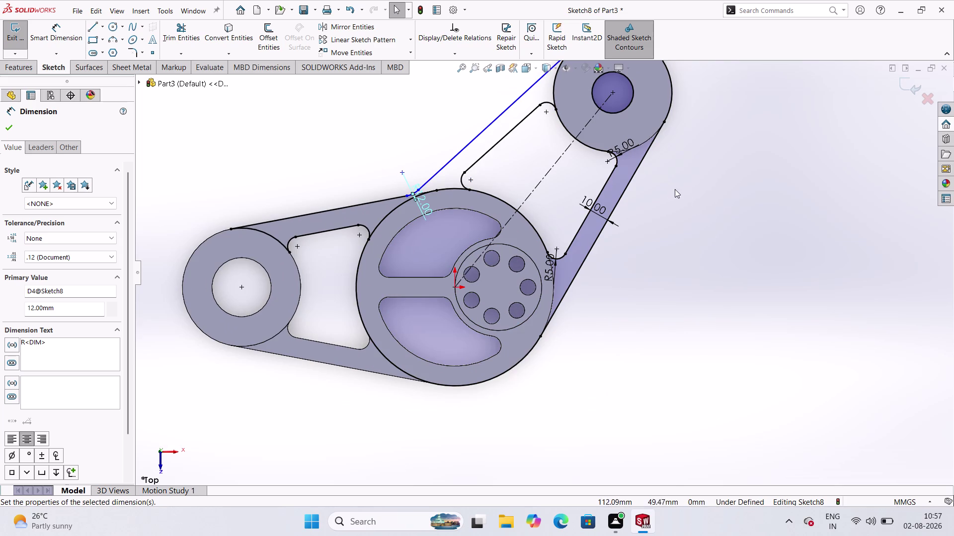
scroll(up, 3)
scroll(down, 3)
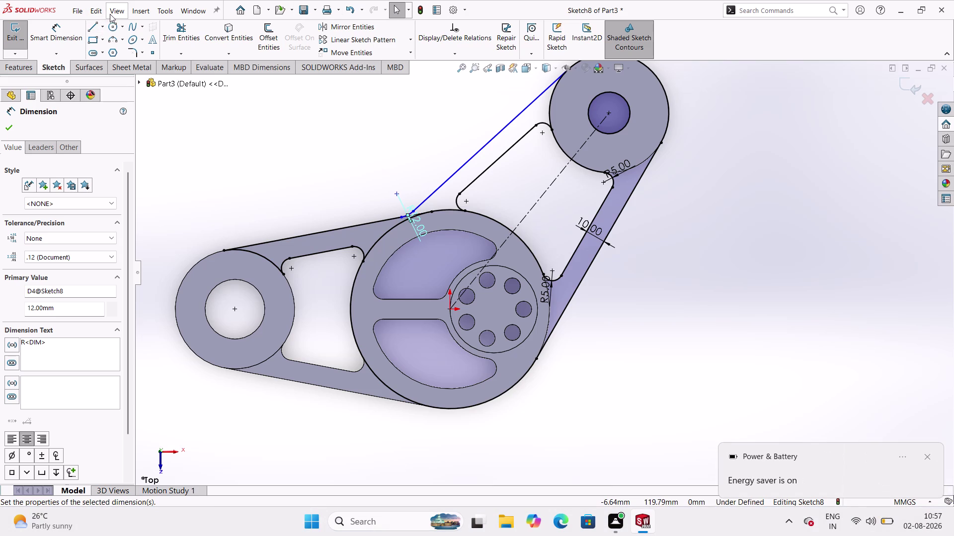
right_click(141, 6)
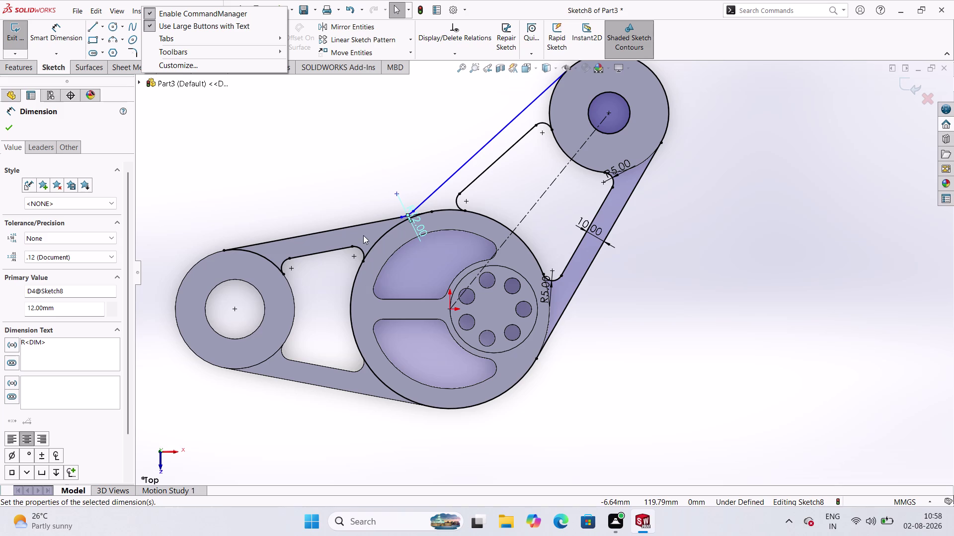
Close the dimension panel and power-trim the arc inside the wheel's upper opening.
click(304, 147)
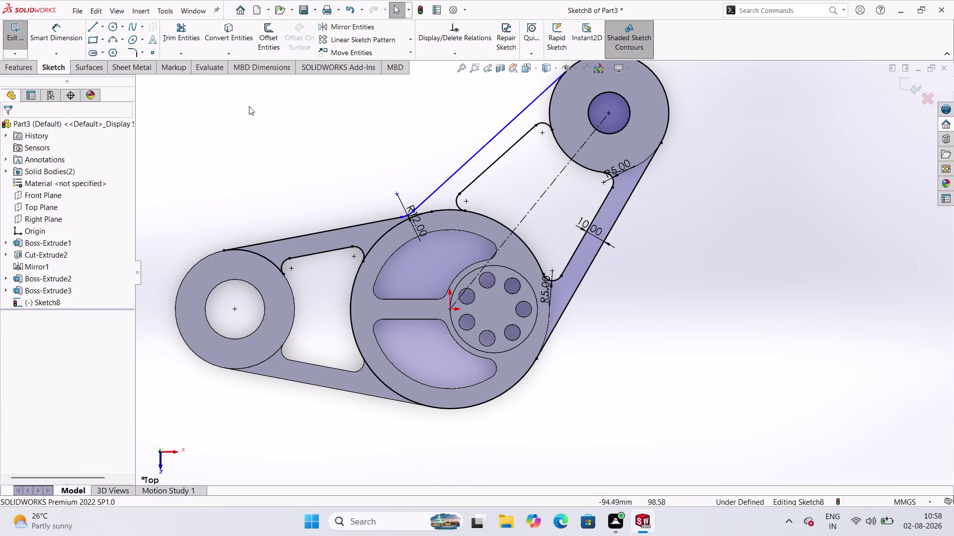
click(184, 32)
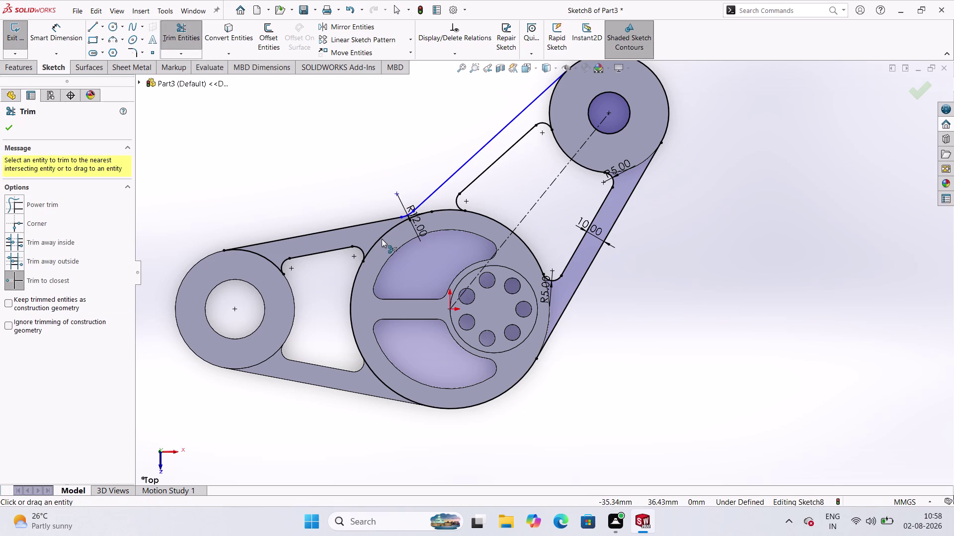
click(381, 239)
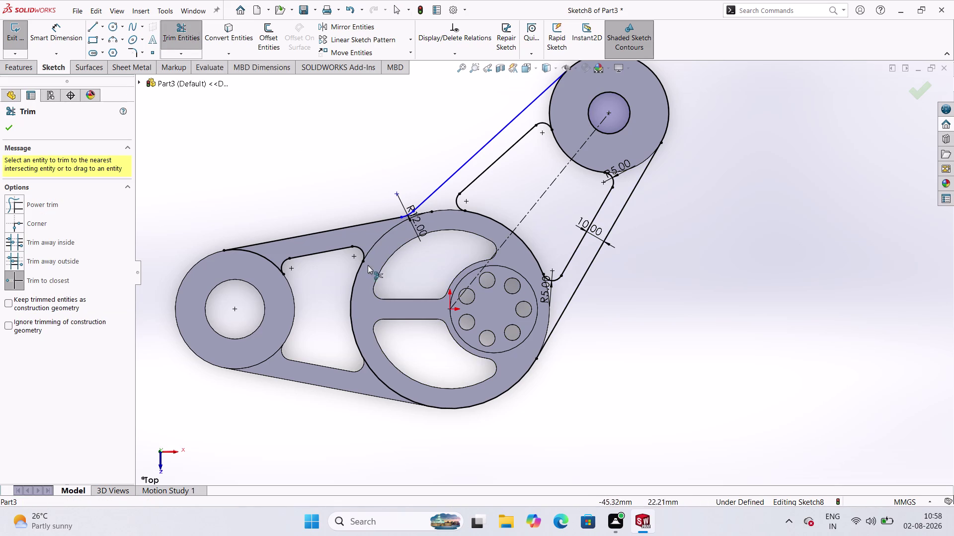
click(218, 35)
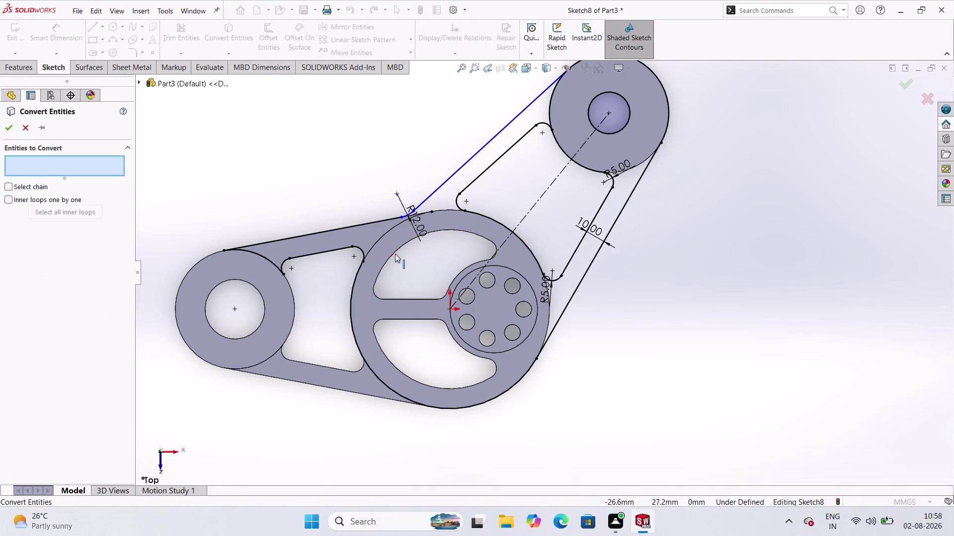
Convert the edges of the wheel's upper opening into the sketch.
click(393, 252)
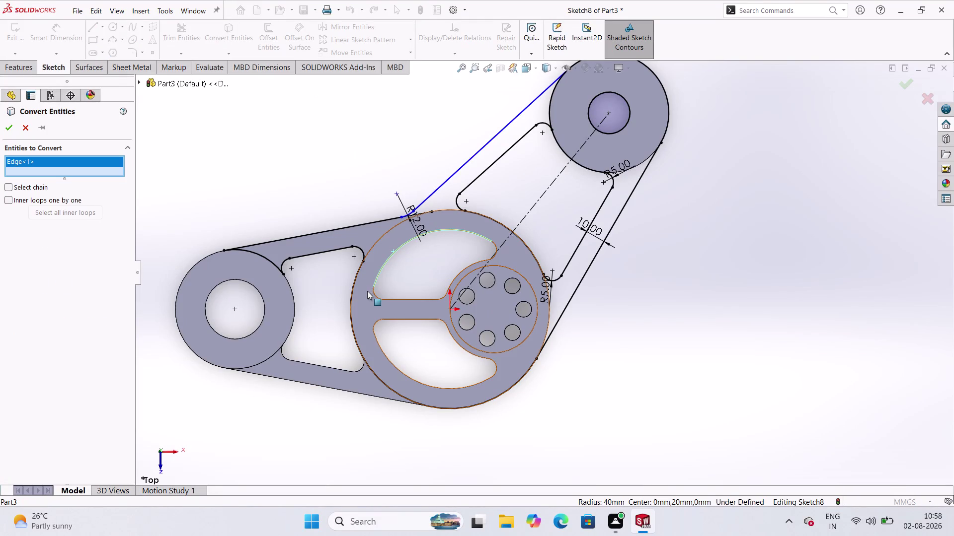
click(375, 294)
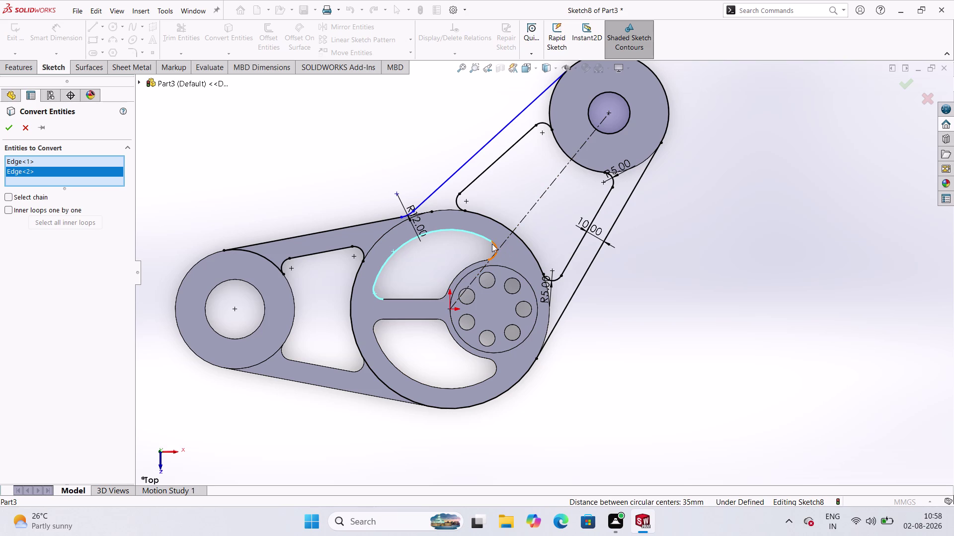
click(494, 244)
click(466, 270)
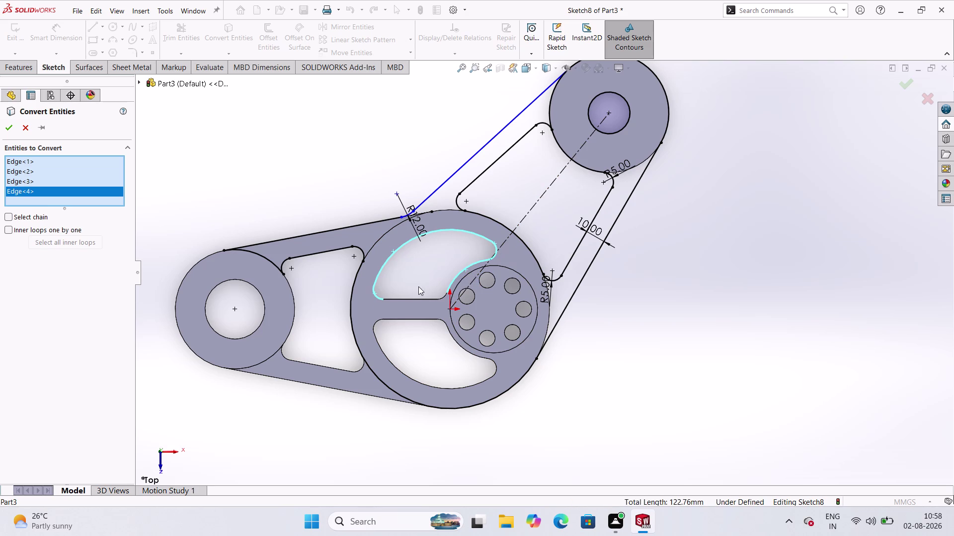
click(409, 302)
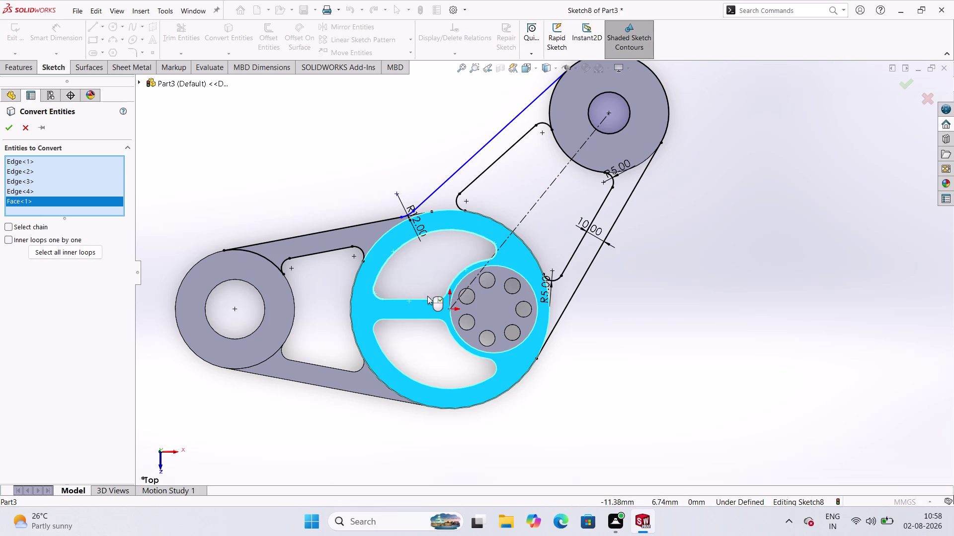
click(424, 273)
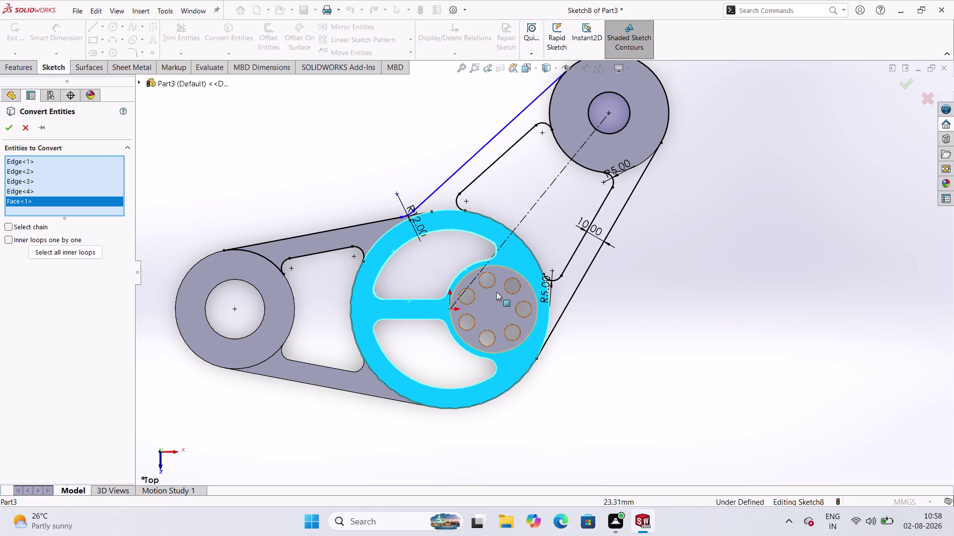
click(6, 126)
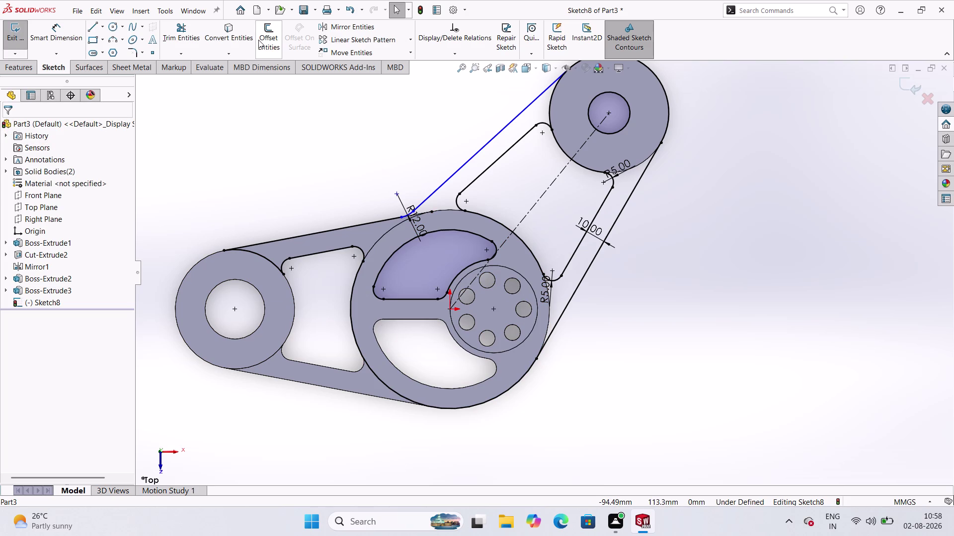
Convert the six edges of the wheel's lower opening into the sketch.
click(237, 35)
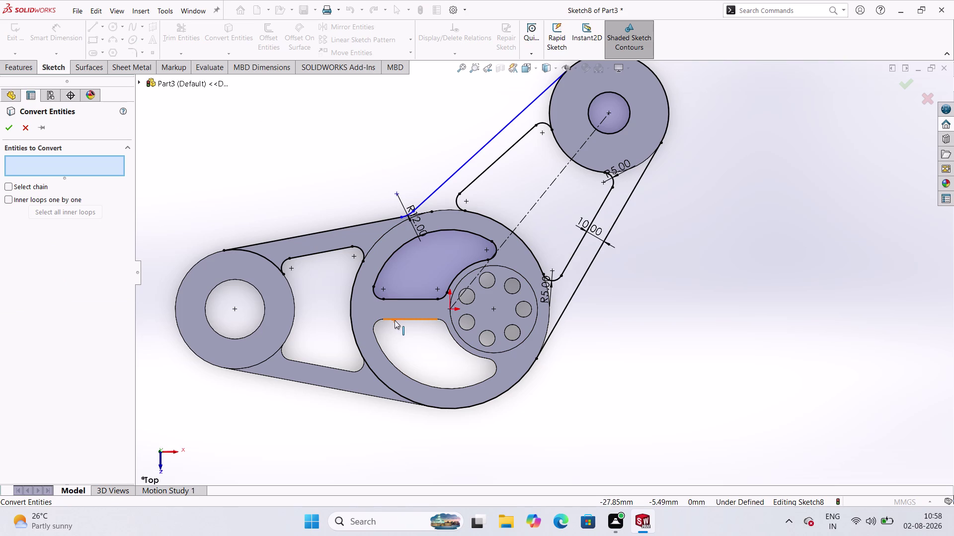
click(395, 320)
click(375, 326)
click(376, 336)
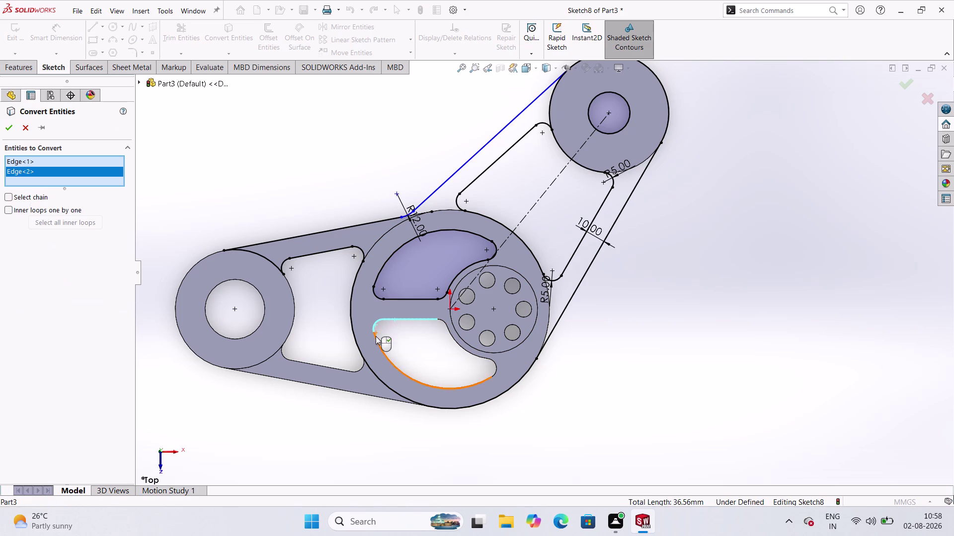
click(443, 322)
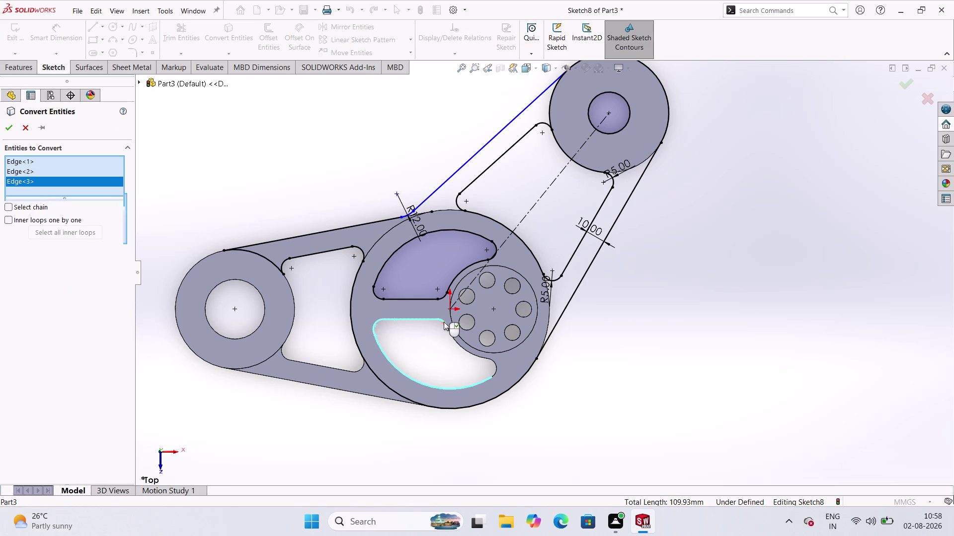
click(461, 343)
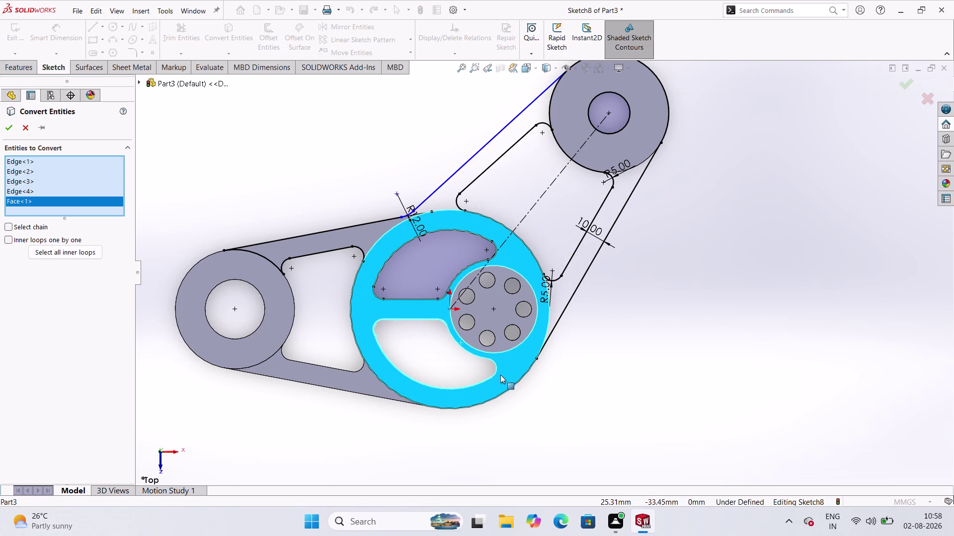
click(497, 370)
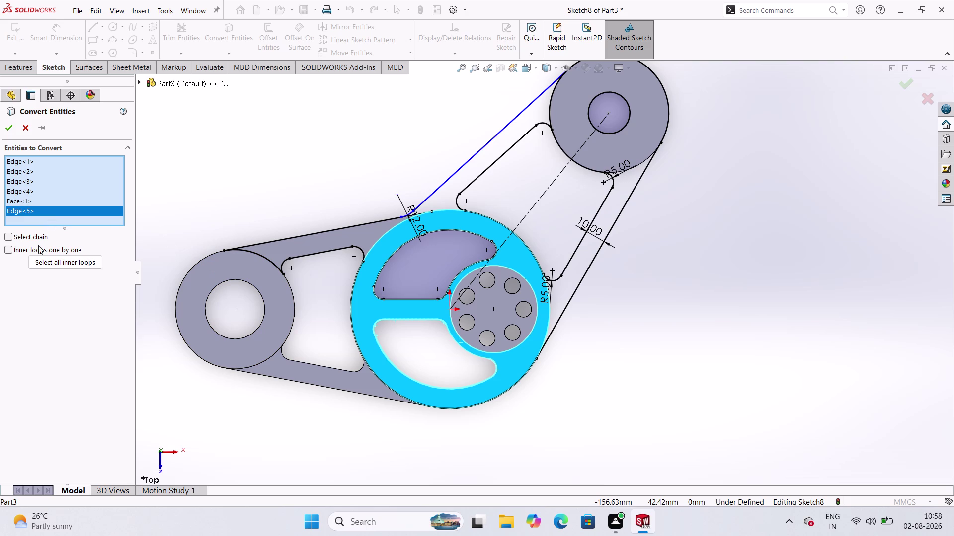
click(14, 126)
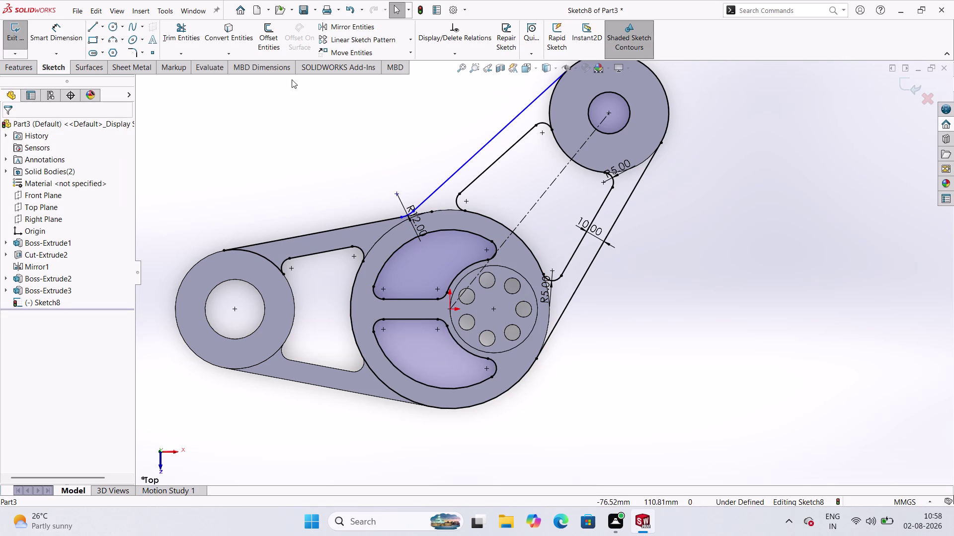
click(221, 25)
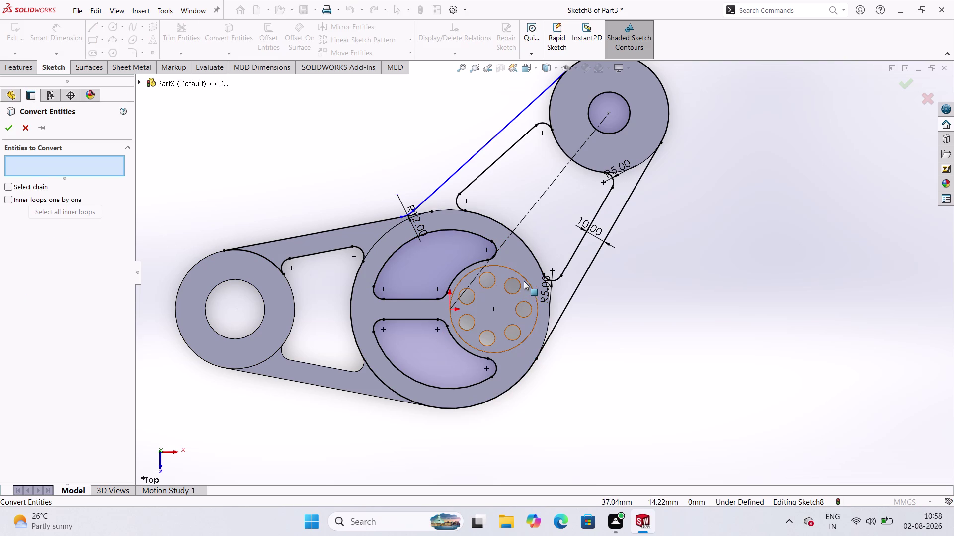
Convert the hub circle, trim two stray segments around the upper arm, and exit Sketch8.
click(525, 279)
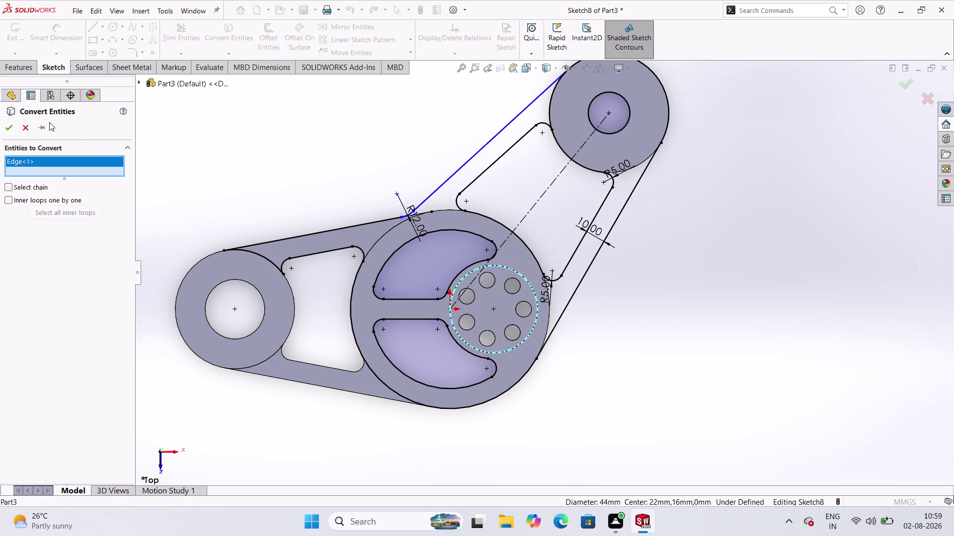
click(7, 126)
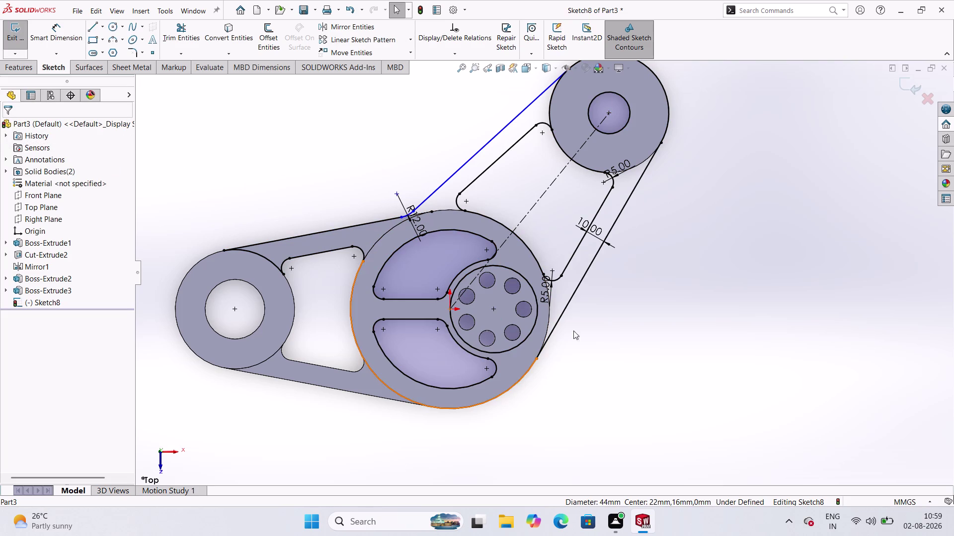
click(191, 37)
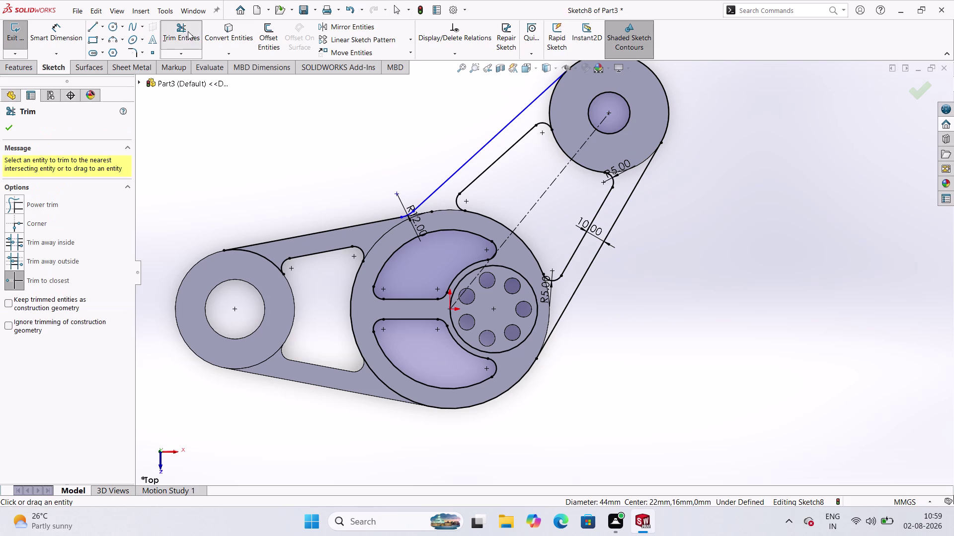
click(548, 110)
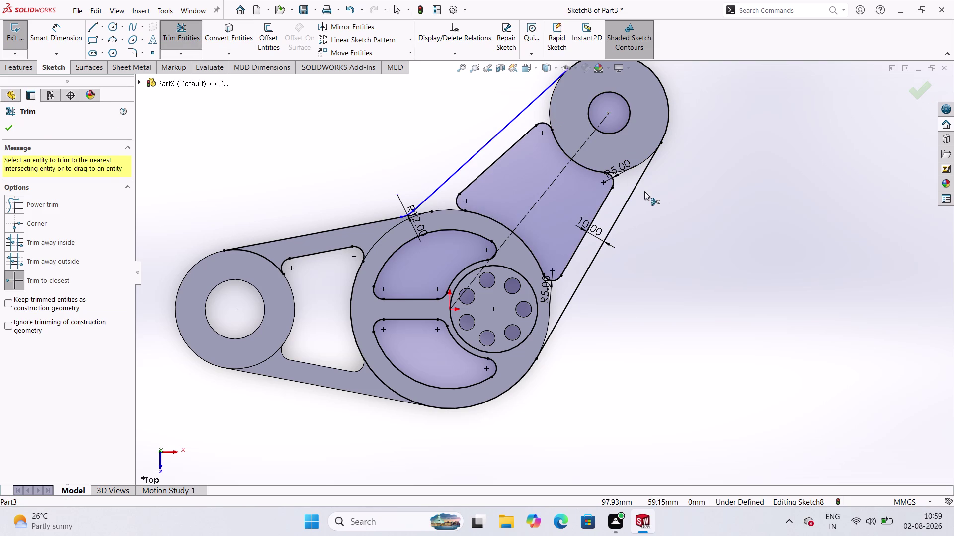
click(634, 167)
click(182, 34)
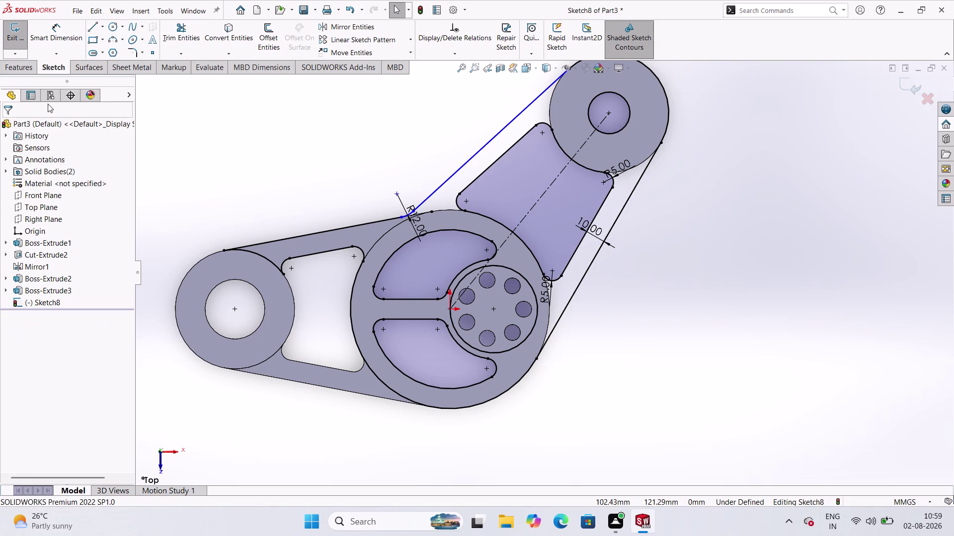
click(8, 35)
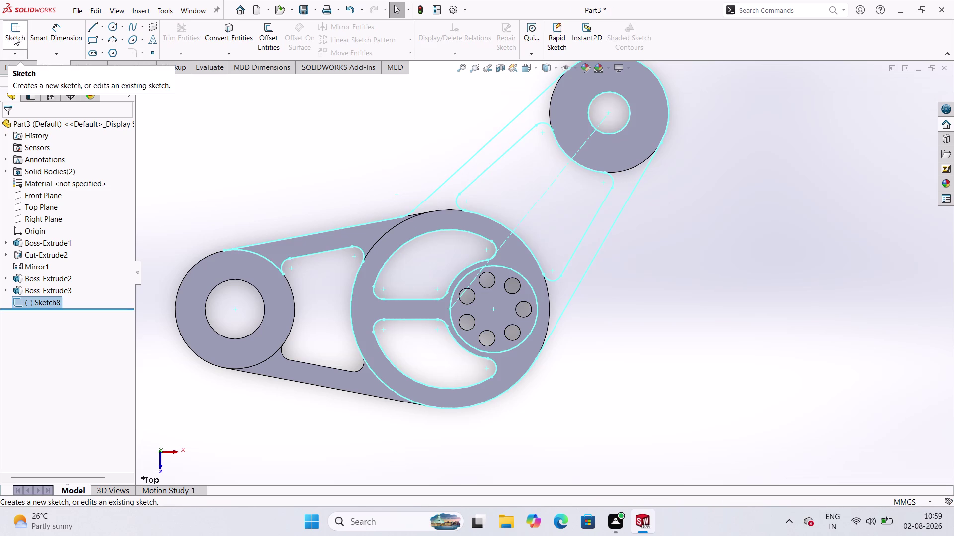
Try a boss extrude of Sketch8, dismiss the open/closed contour warning, and cancel it.
click(16, 66)
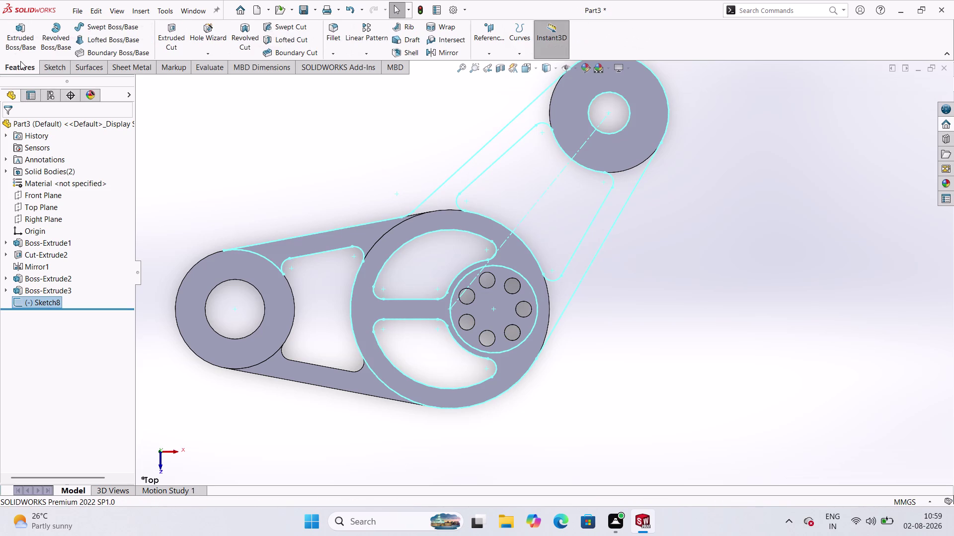
click(32, 32)
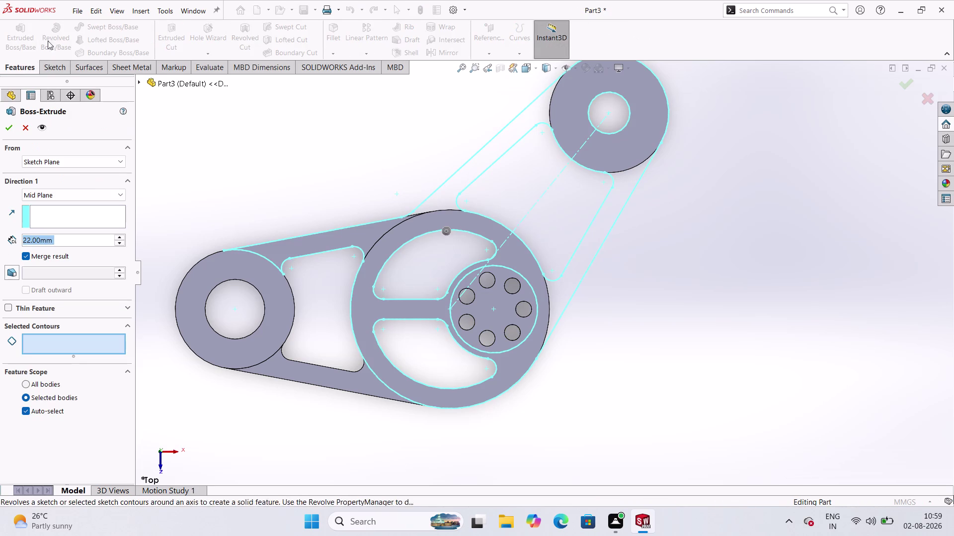
scroll(up, 3)
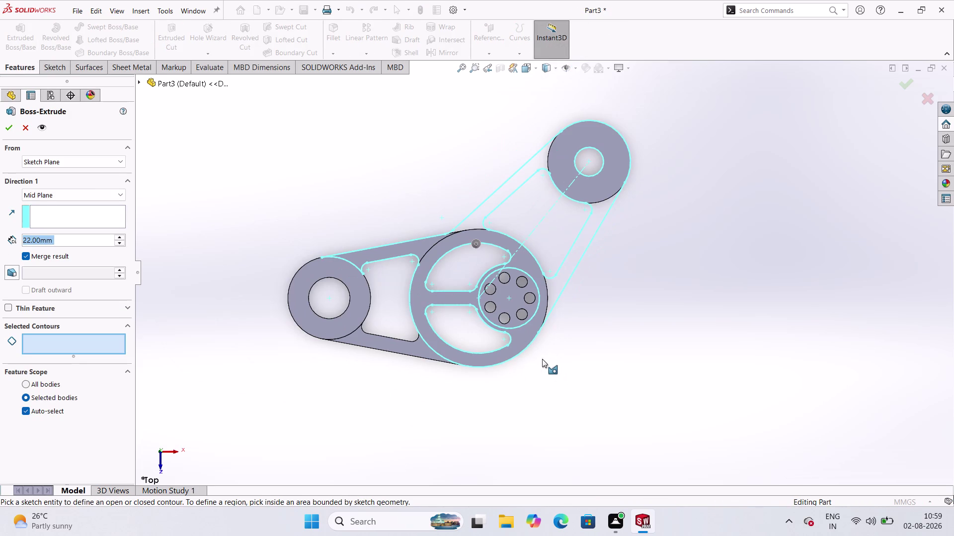
middle_drag(542, 359, 539, 320)
middle_click(542, 312)
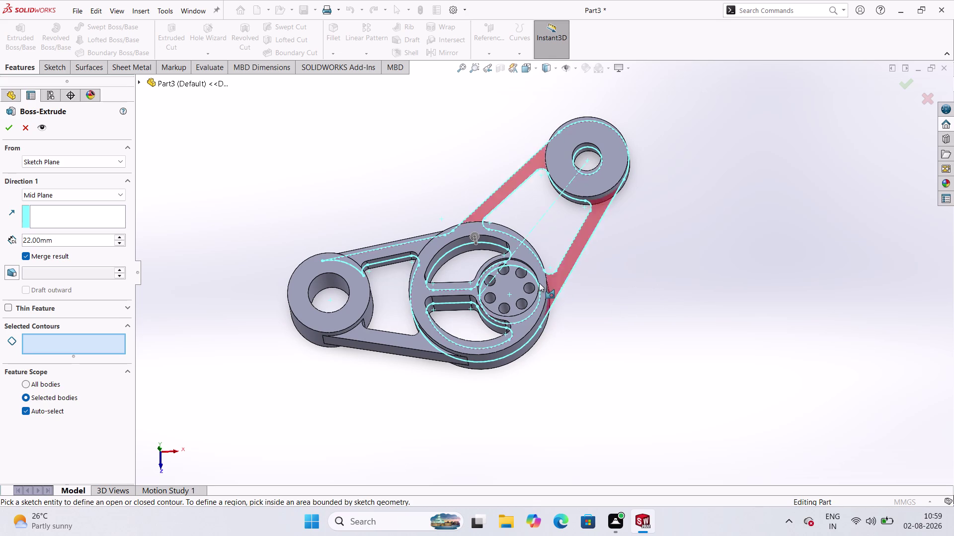
middle_drag(437, 198, 447, 226)
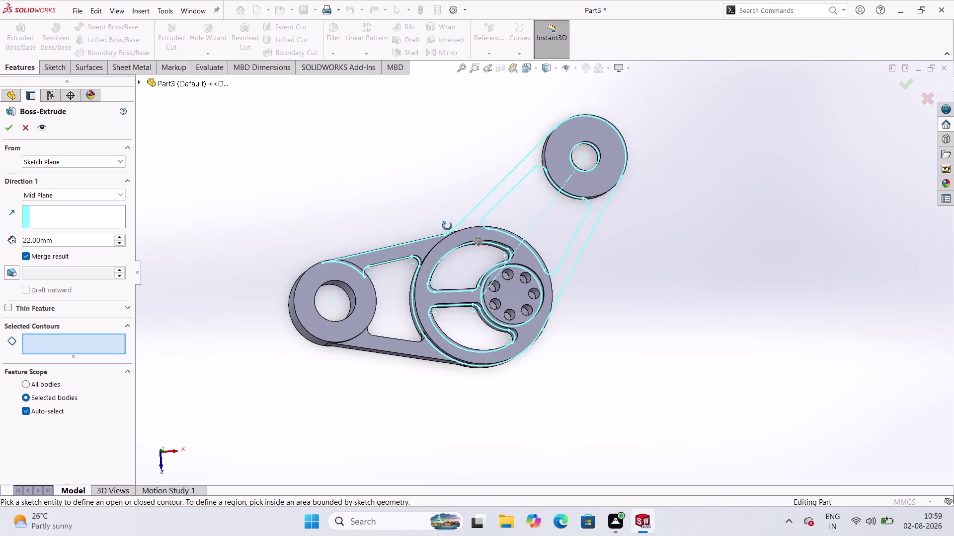
middle_drag(447, 226, 447, 232)
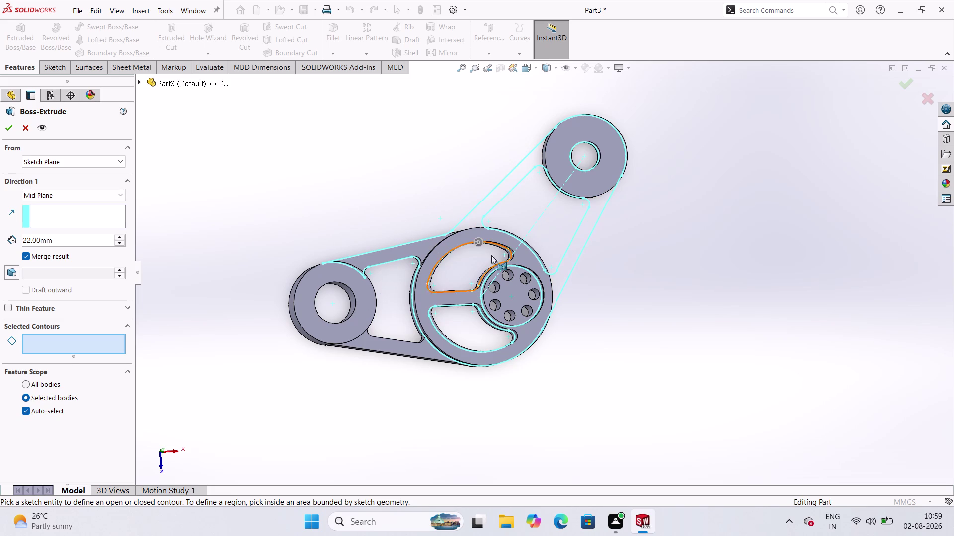
scroll(down, 3)
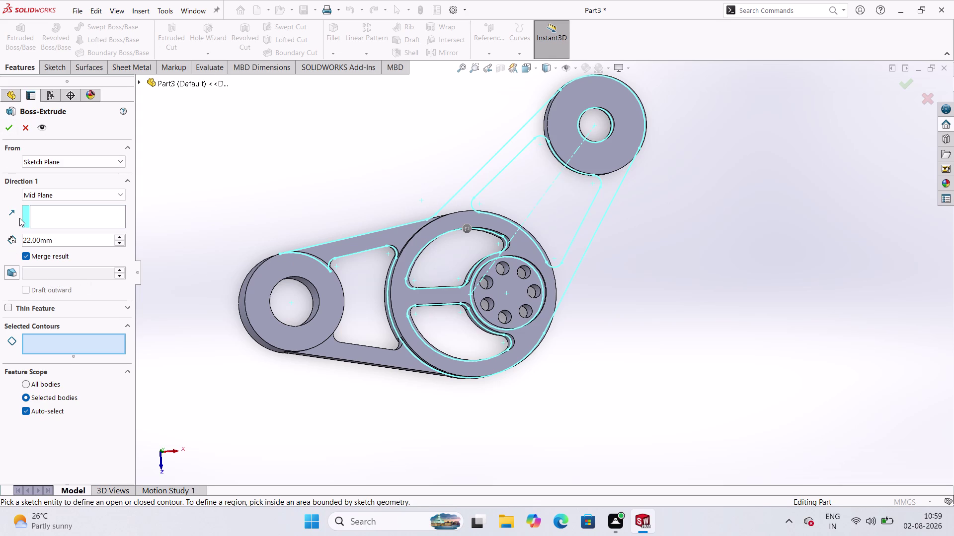
click(3, 131)
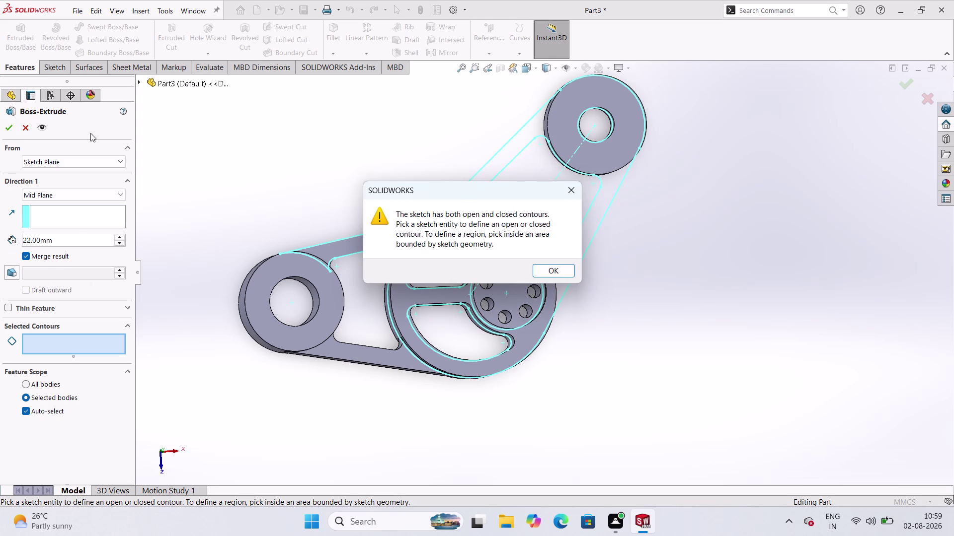
click(544, 265)
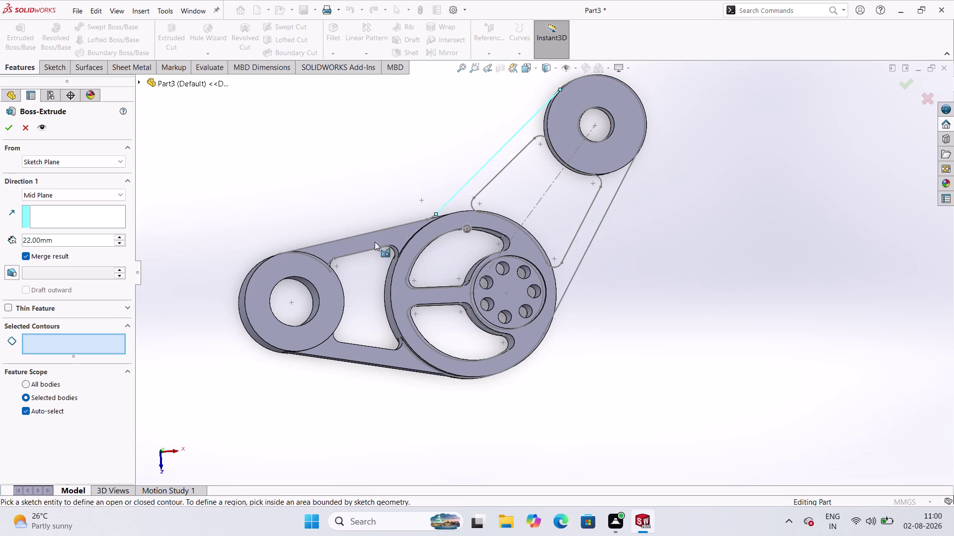
click(23, 131)
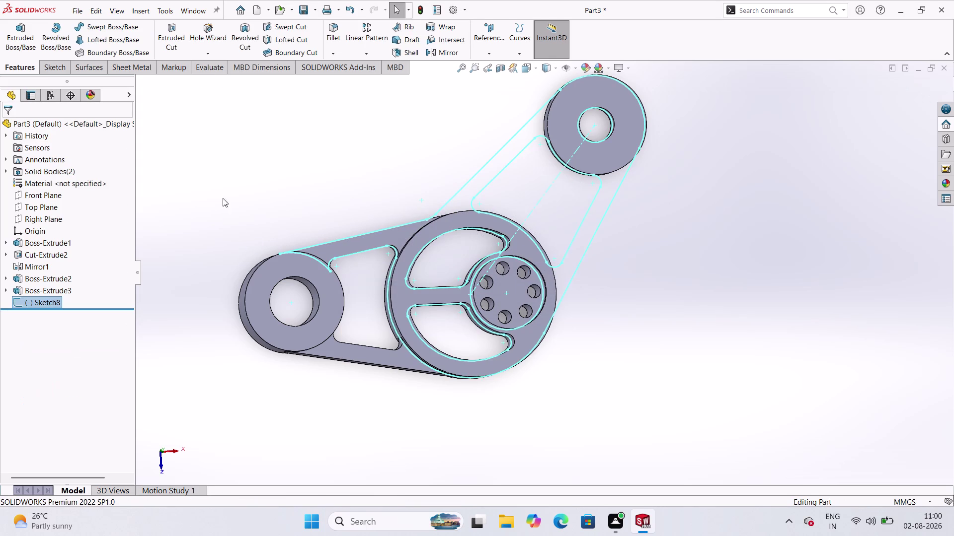
Select Boss-Extrude2 and open Sketch8 for editing.
drag(689, 284, 694, 284)
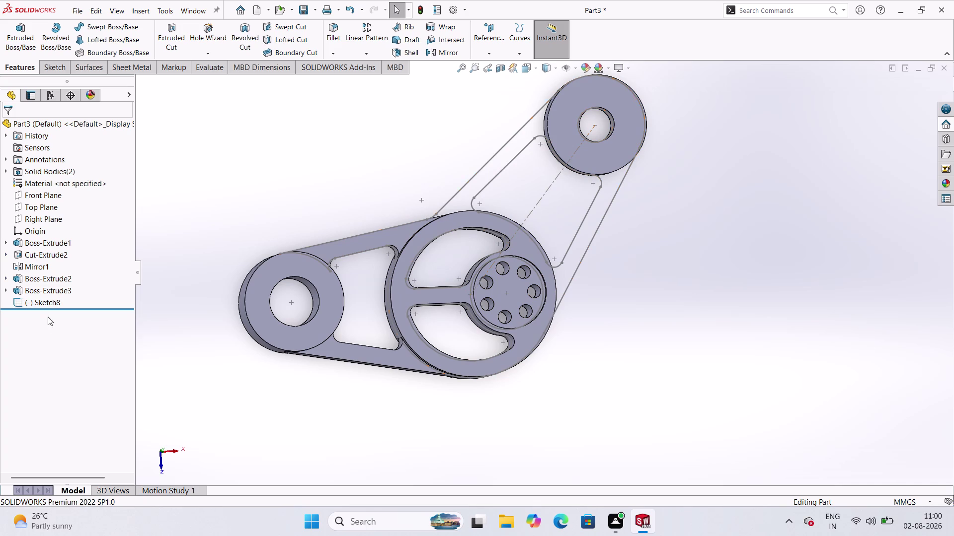
double_click(41, 297)
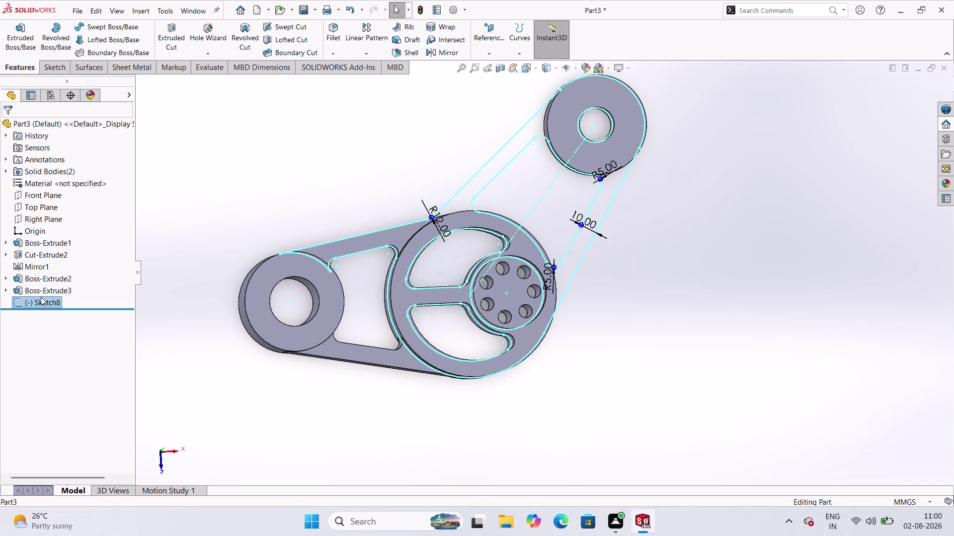
double_click(40, 302)
double_click(40, 302)
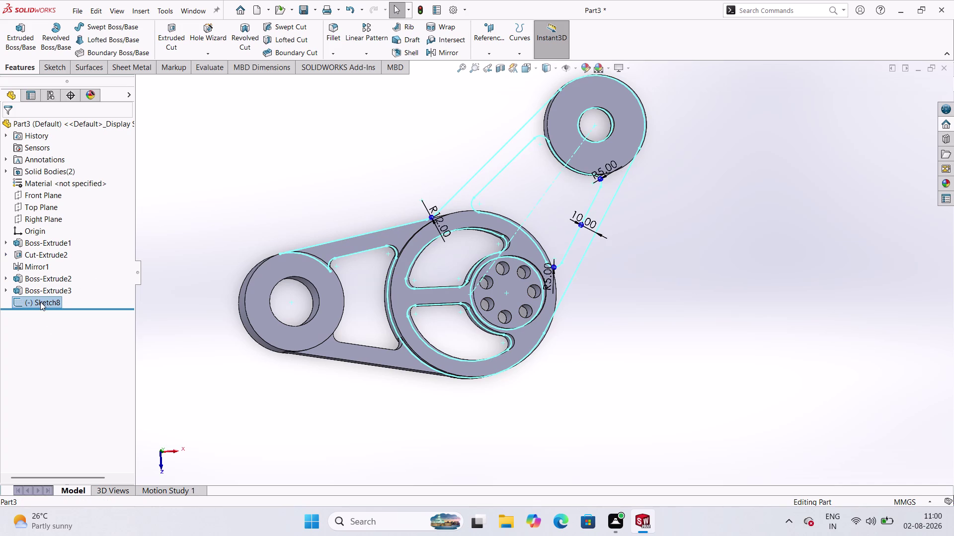
click(40, 302)
click(51, 273)
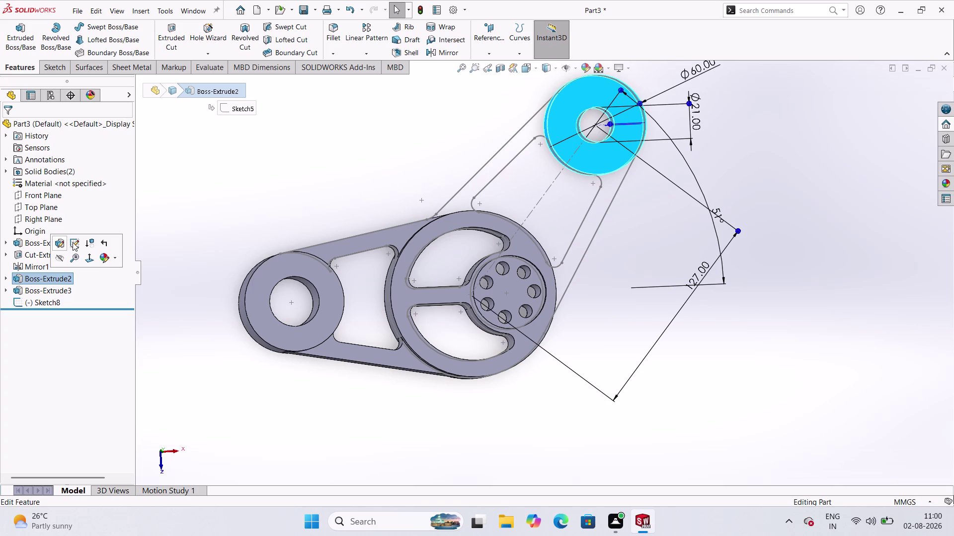
click(55, 303)
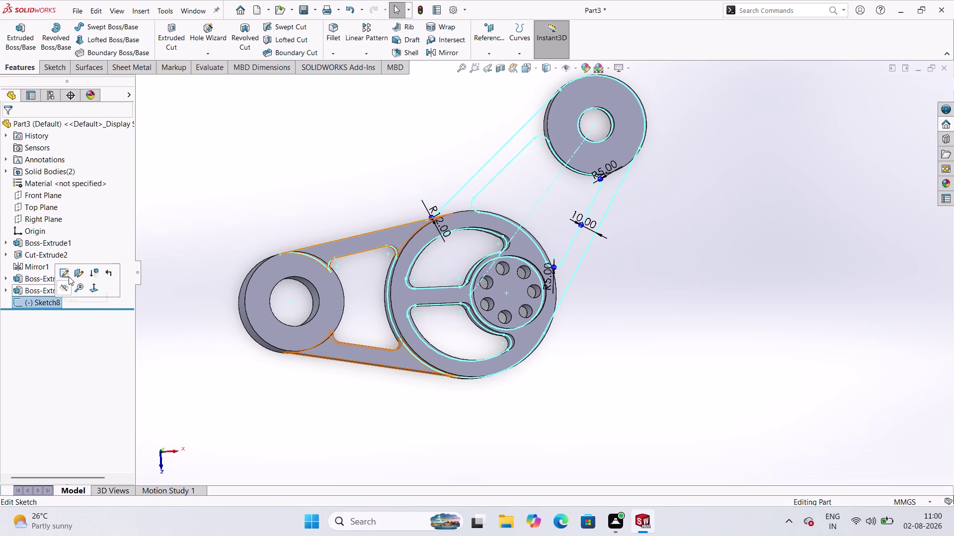
click(68, 275)
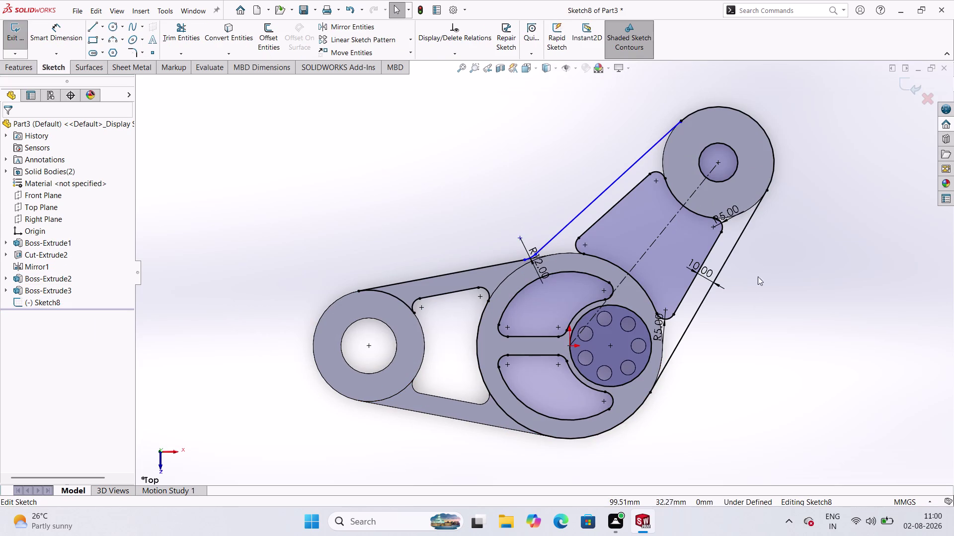
Make the R12 fillet arc tangent to the adjoining model edge.
scroll(up, 3)
drag(736, 307, 741, 311)
scroll(down, 3)
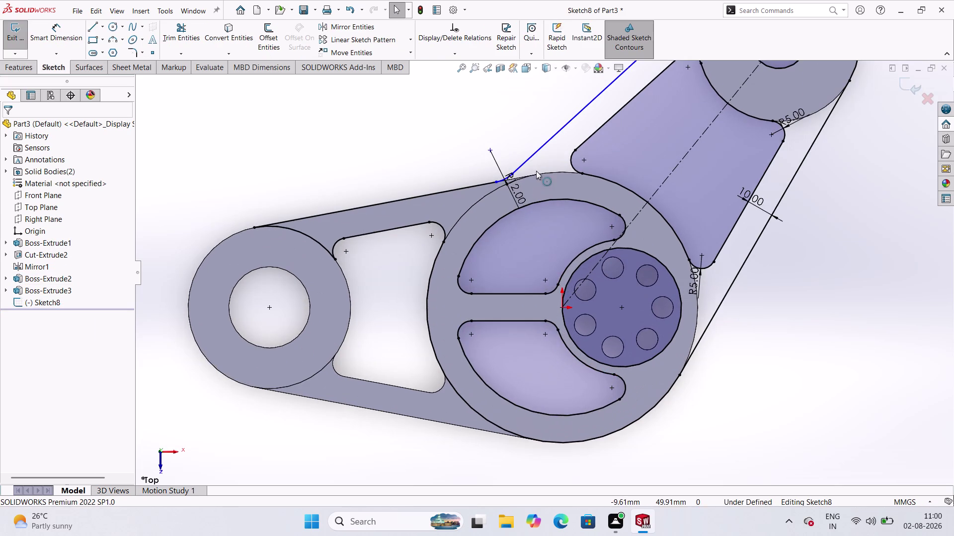
scroll(down, 3)
scroll(down, 3)
scroll(down, 3)
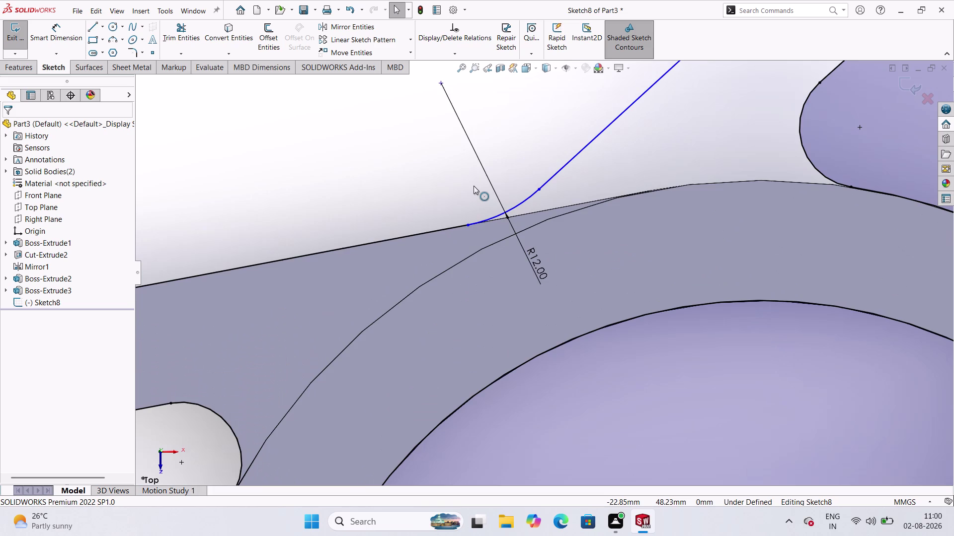
scroll(down, 3)
scroll(down, 3)
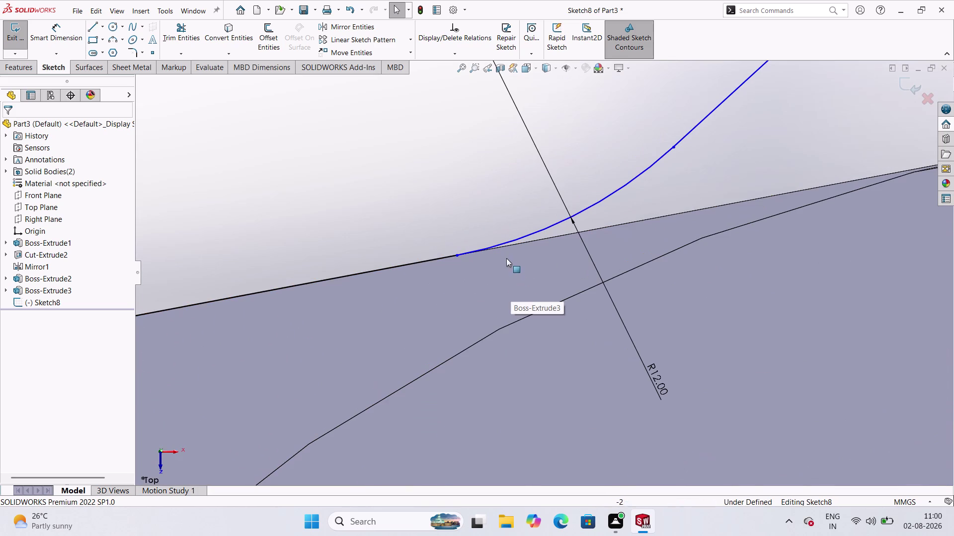
click(504, 242)
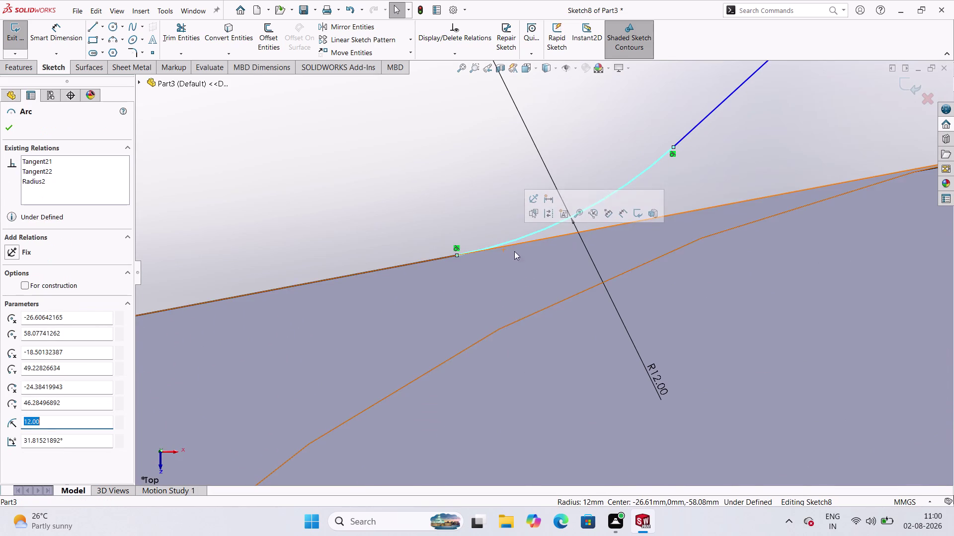
click(522, 242)
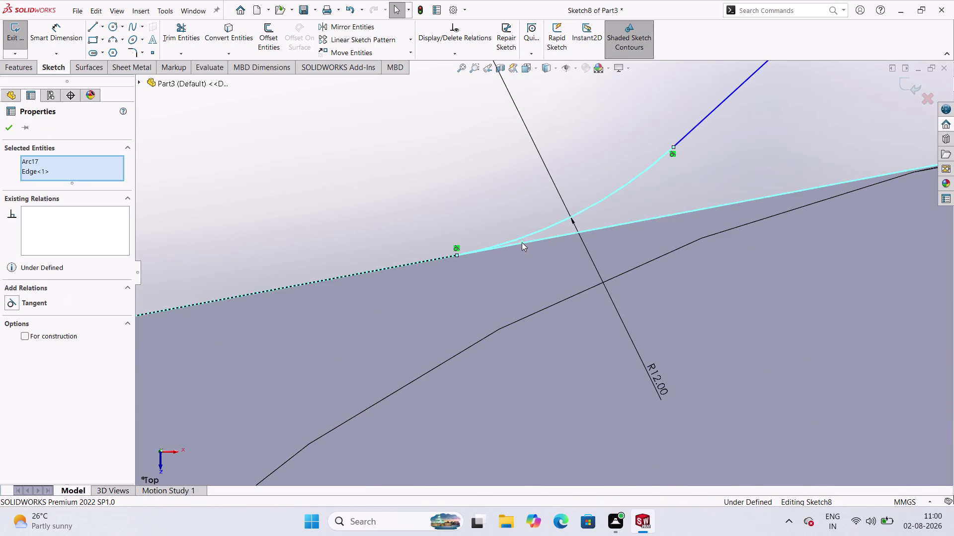
click(11, 306)
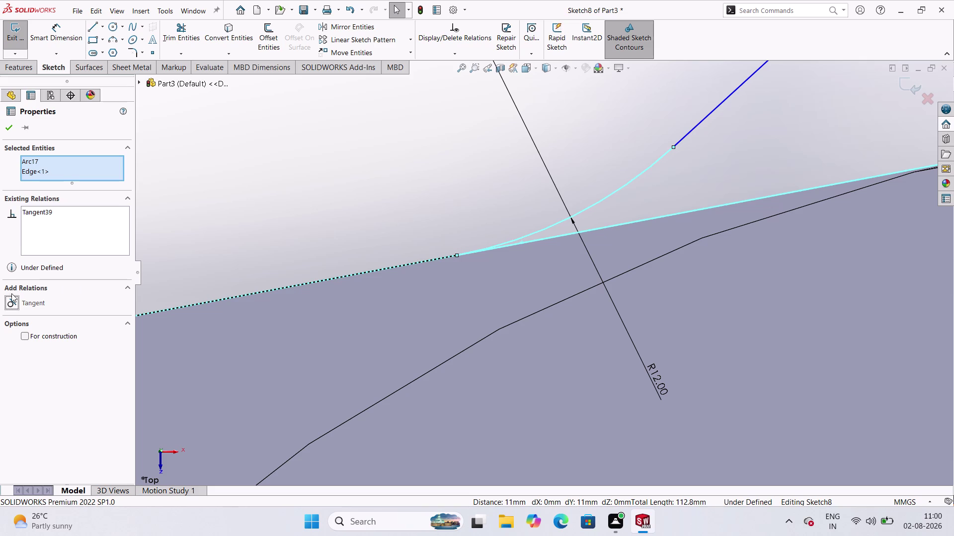
click(5, 116)
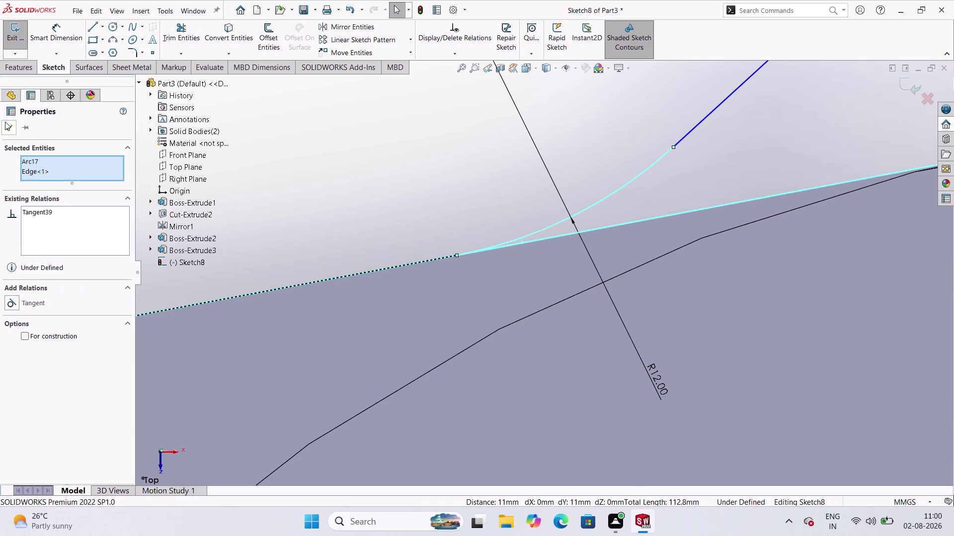
click(5, 122)
Make the upper line tangent to the top circle's outer arc.
scroll(up, 3)
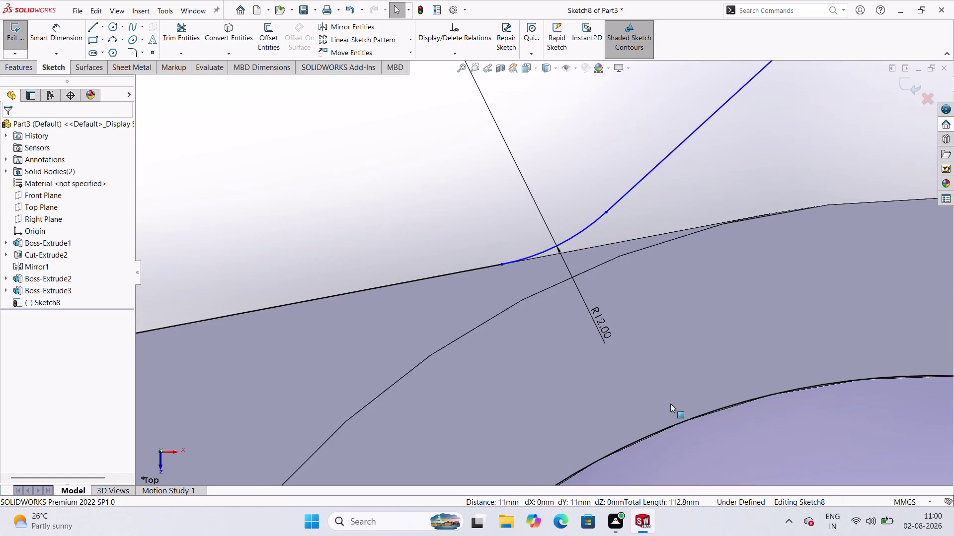
scroll(up, 3)
scroll(up, 3)
scroll(up, 3)
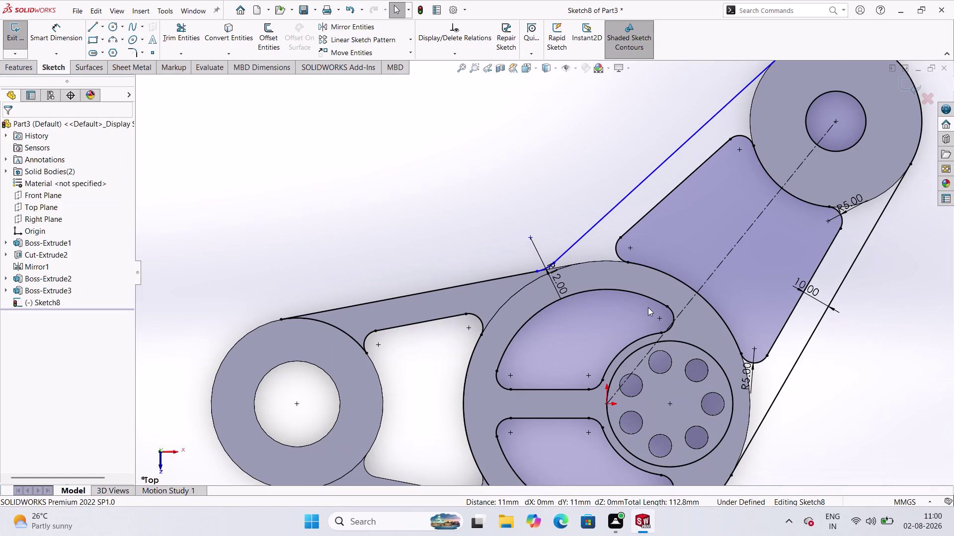
scroll(down, 3)
scroll(up, 3)
scroll(down, 3)
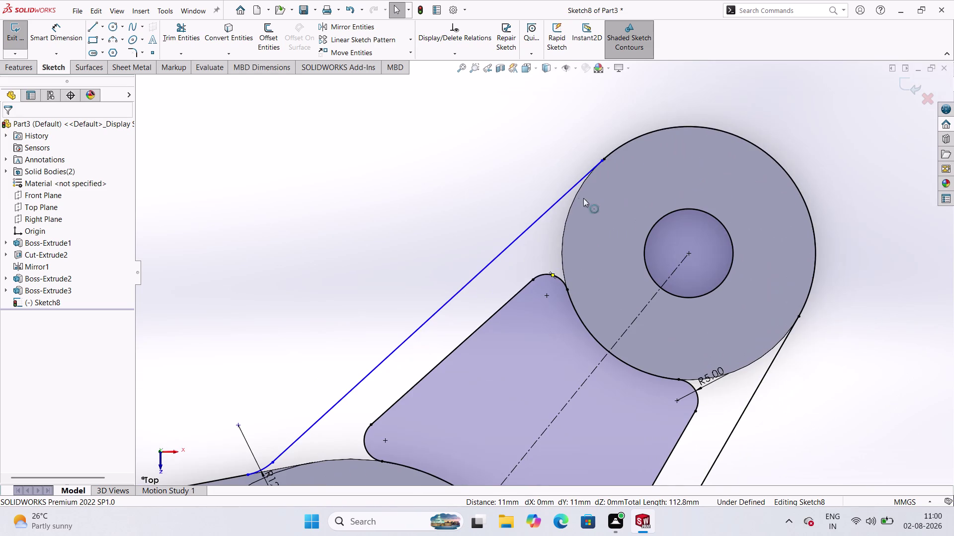
click(573, 188)
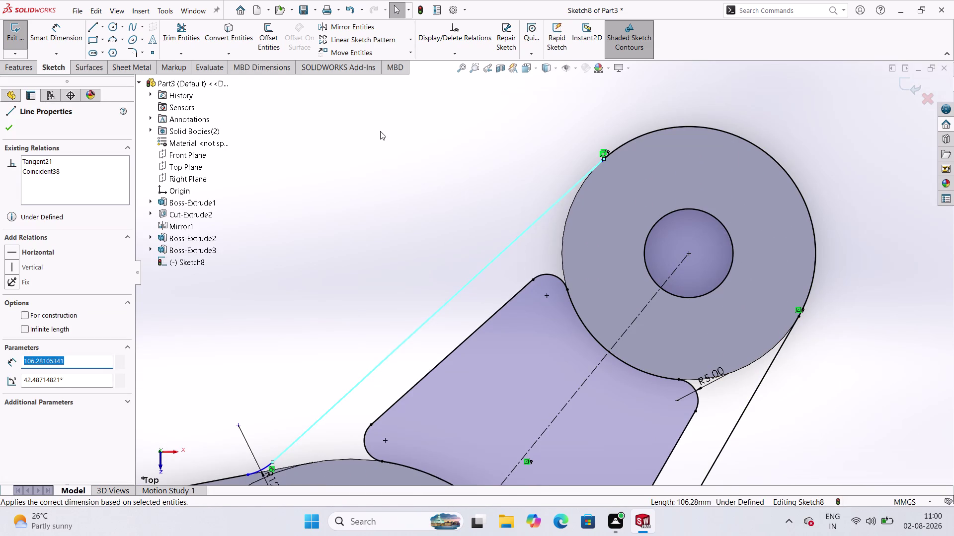
click(640, 138)
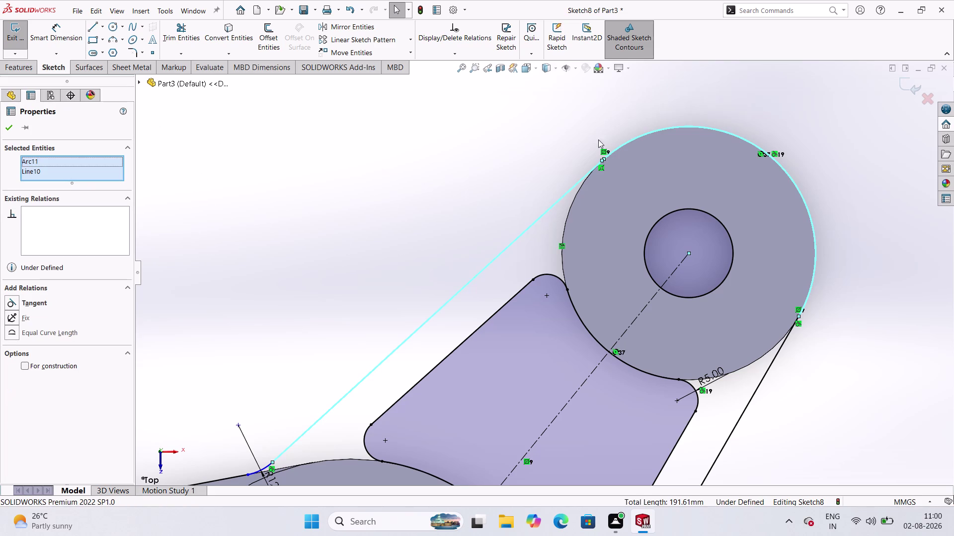
click(11, 300)
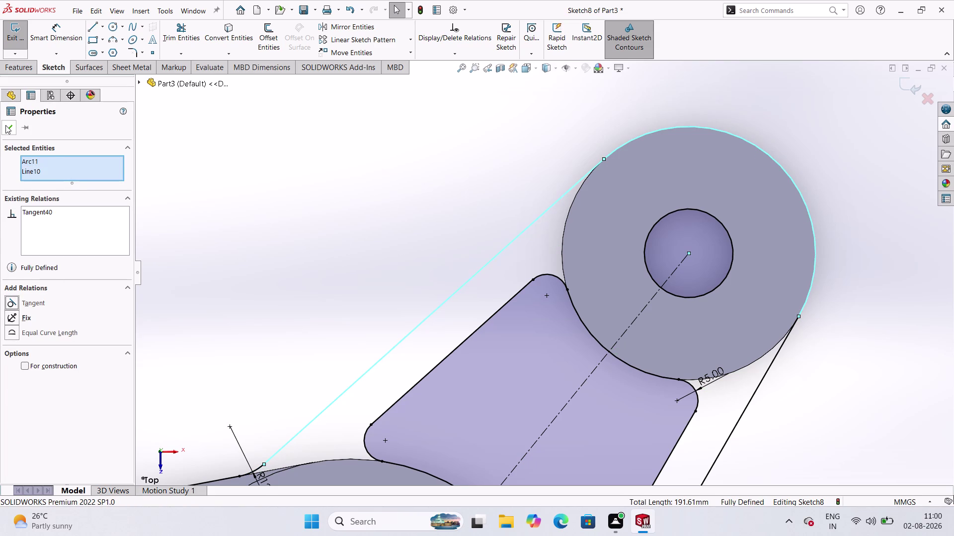
click(6, 124)
Select the top circle's outer arc and the lower tangent line, then clear the selection.
scroll(down, 3)
scroll(up, 3)
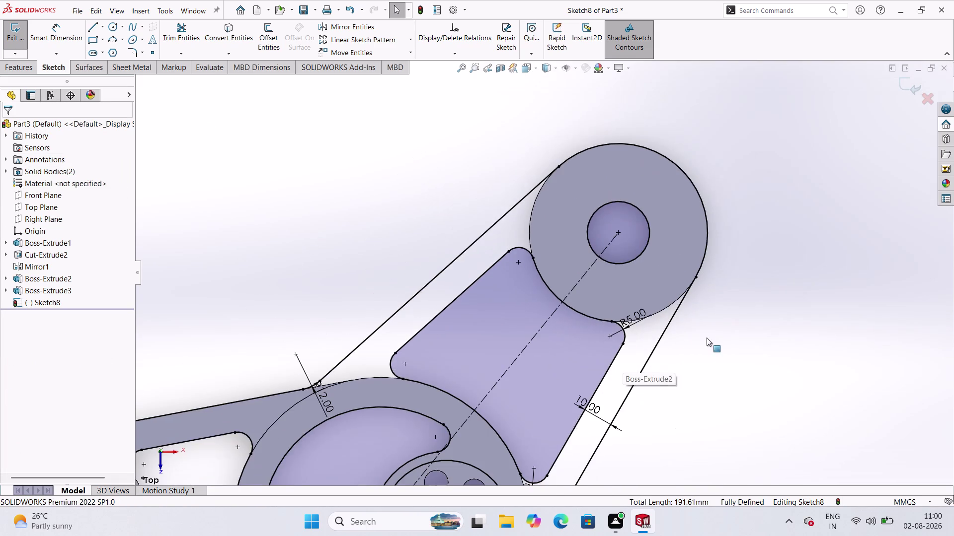
scroll(down, 3)
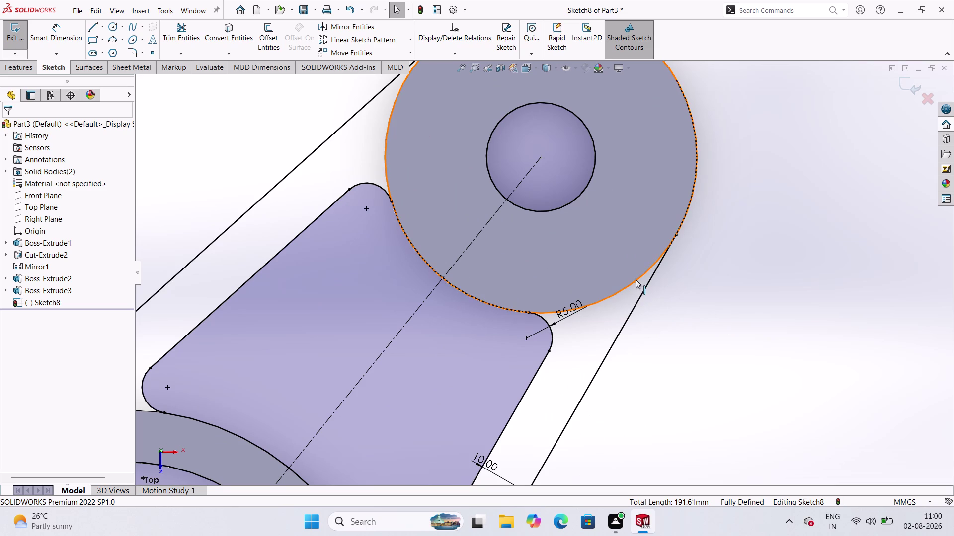
click(690, 209)
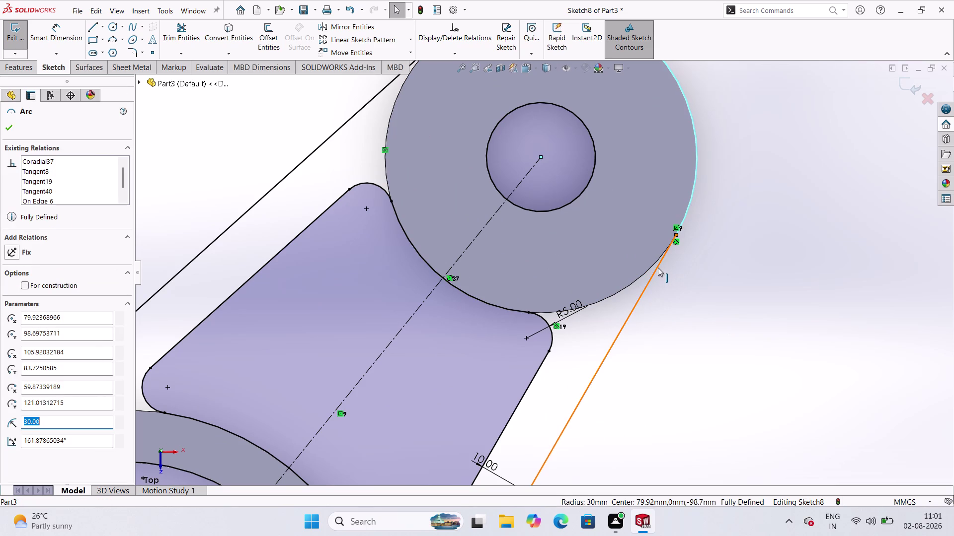
click(658, 268)
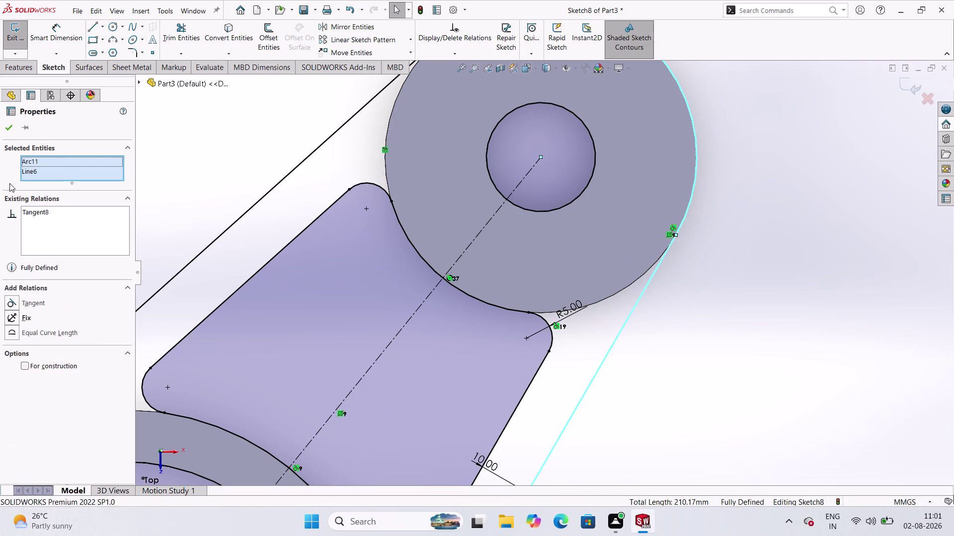
click(4, 128)
scroll(up, 3)
scroll(up, 3)
scroll(down, 3)
scroll(down, 3)
scroll(down, 3)
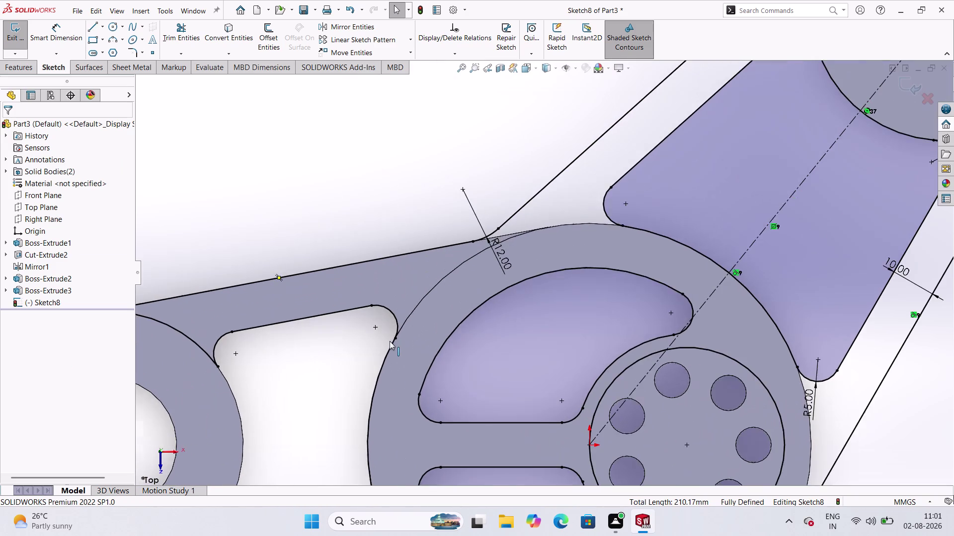
scroll(up, 3)
scroll(up, 3)
scroll(down, 3)
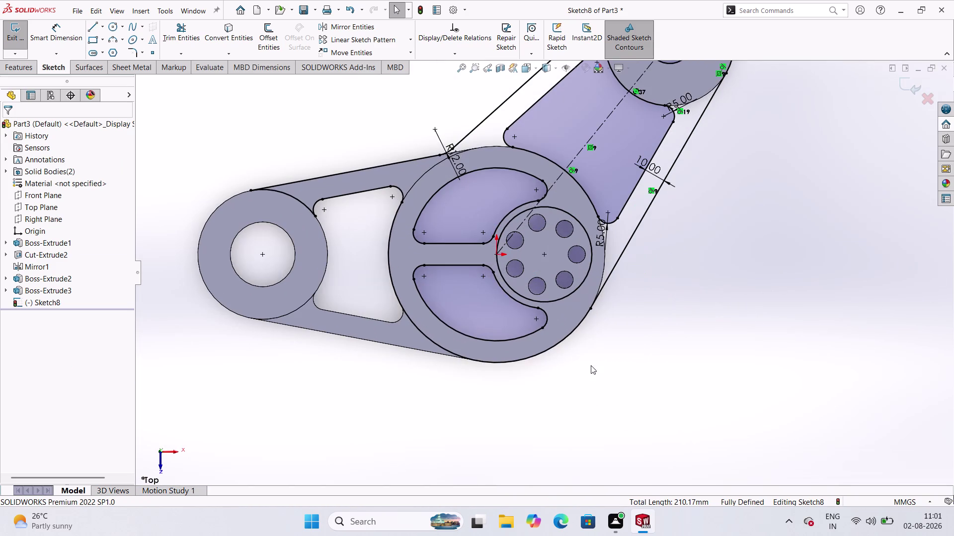
scroll(down, 3)
scroll(down, 3)
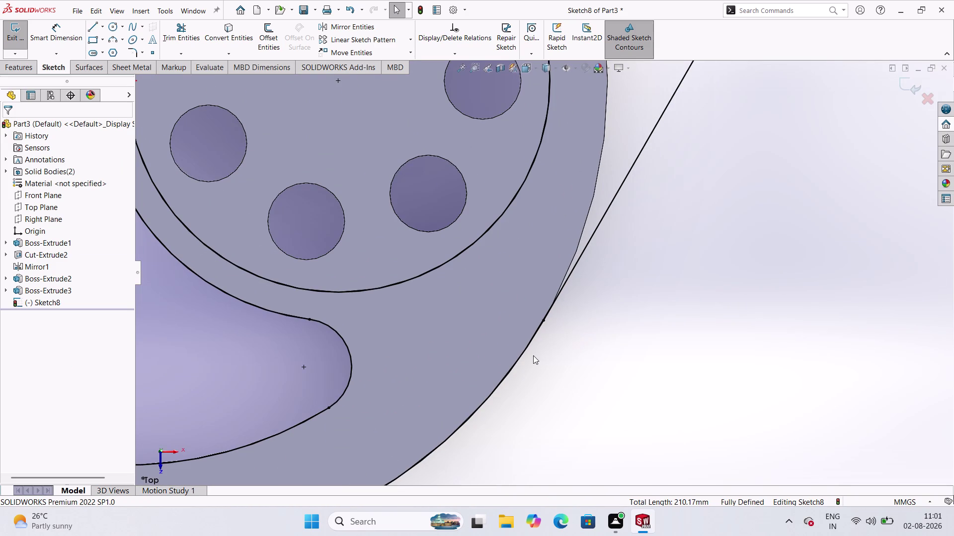
Select the R50 arc and lower line, then make the boss arc tangent to the right edge.
click(526, 354)
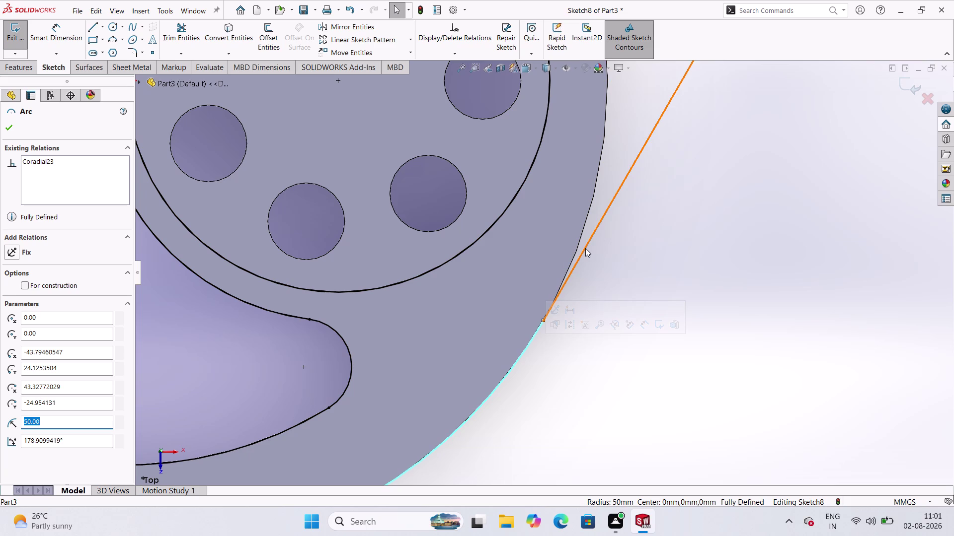
click(585, 248)
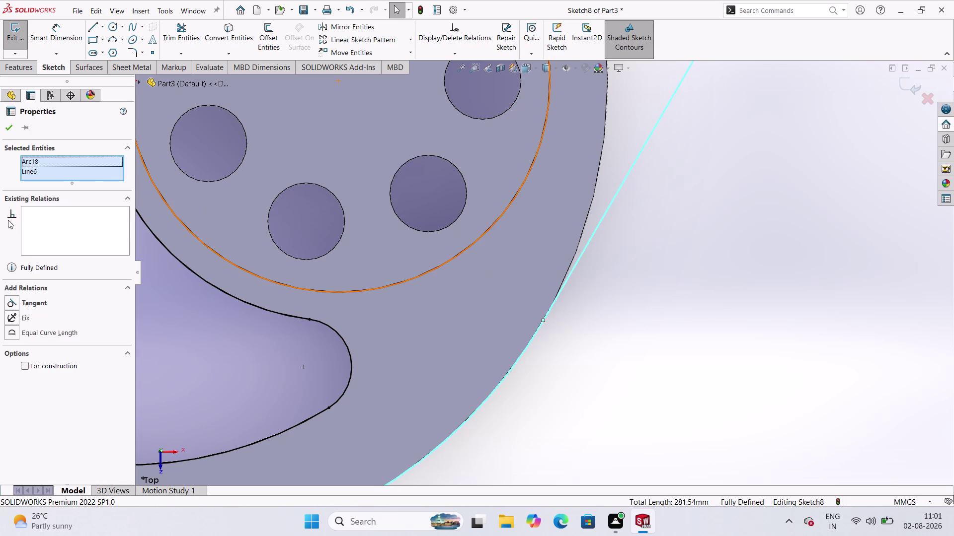
click(4, 307)
click(6, 303)
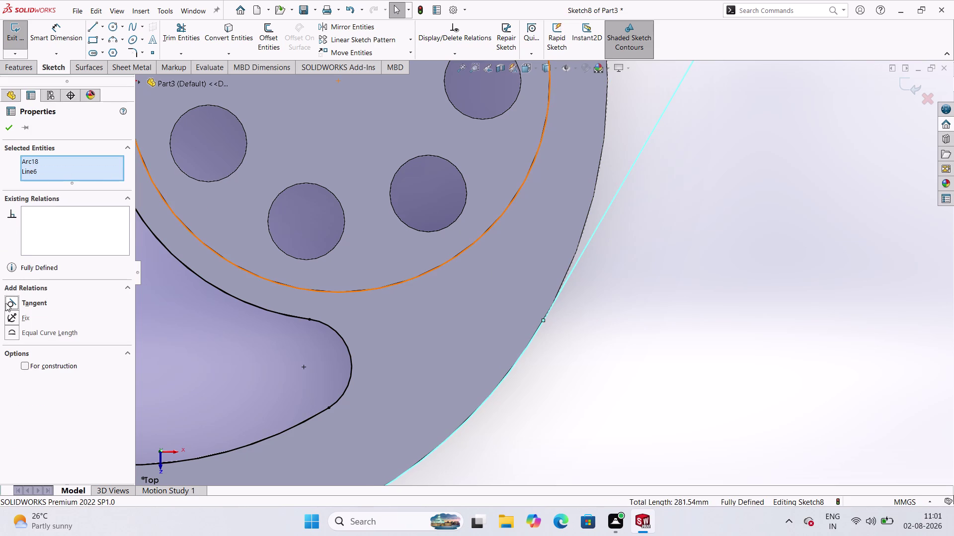
click(12, 127)
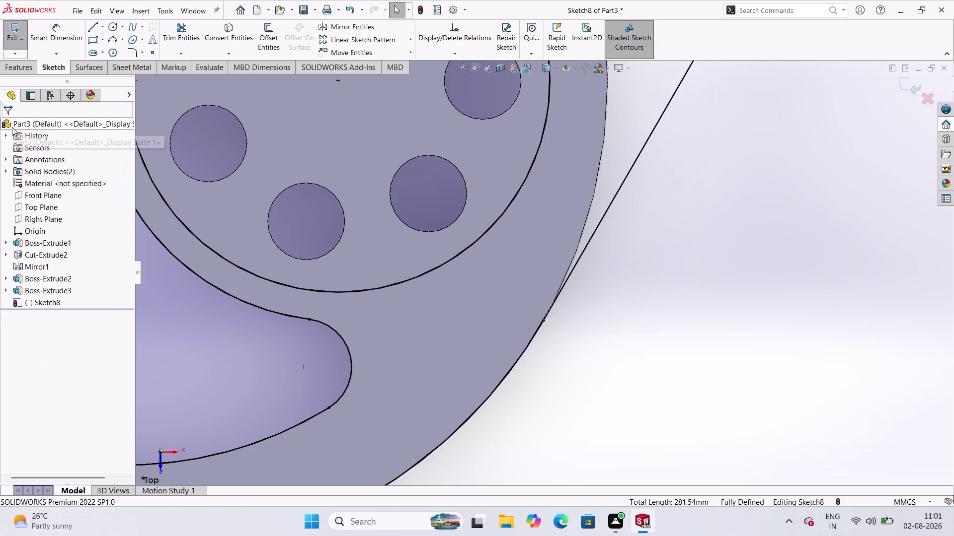
scroll(up, 3)
scroll(up, 3)
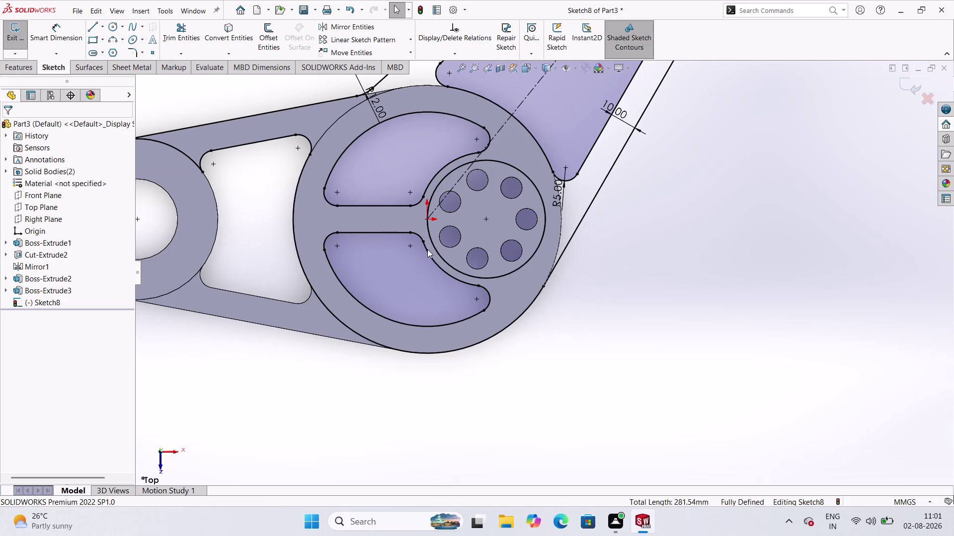
scroll(down, 3)
scroll(up, 3)
scroll(down, 3)
scroll(up, 3)
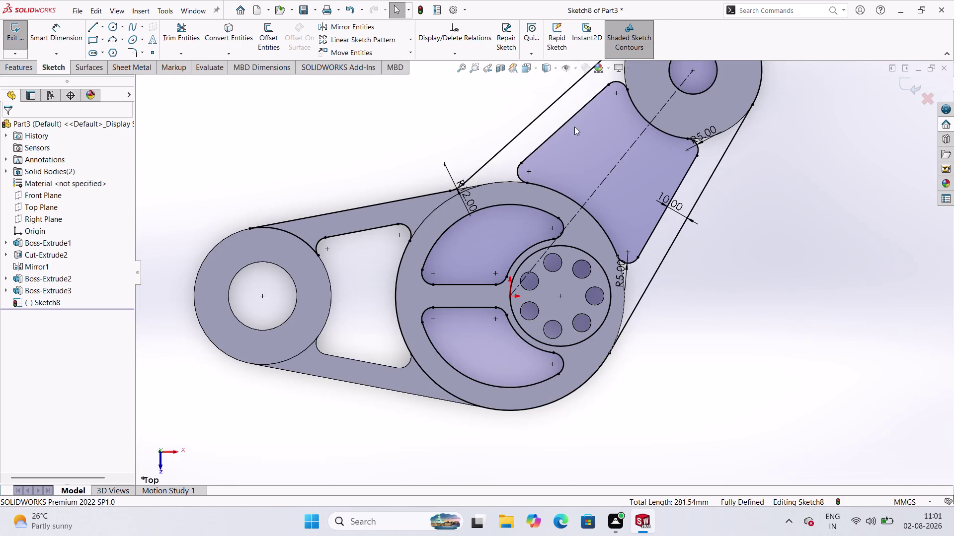
scroll(down, 3)
scroll(down, 3)
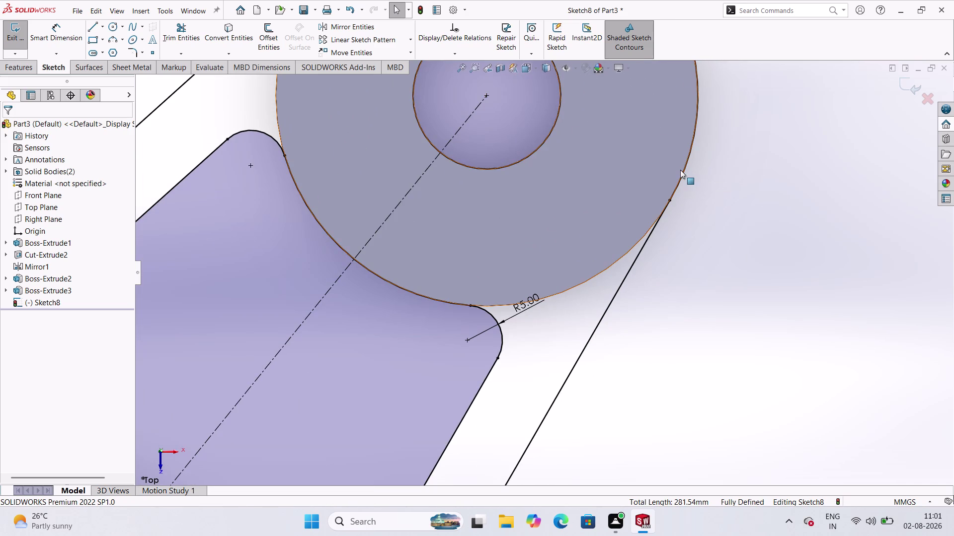
click(683, 172)
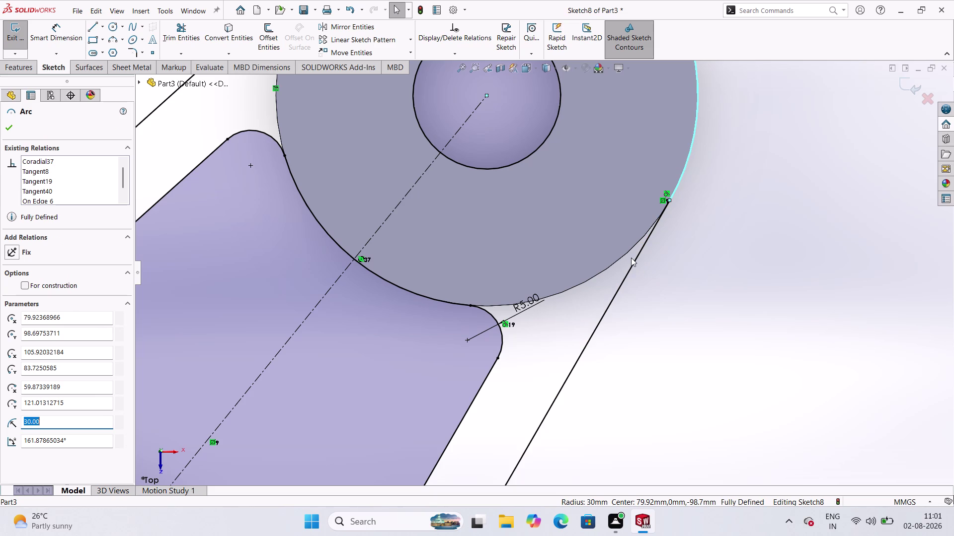
click(630, 267)
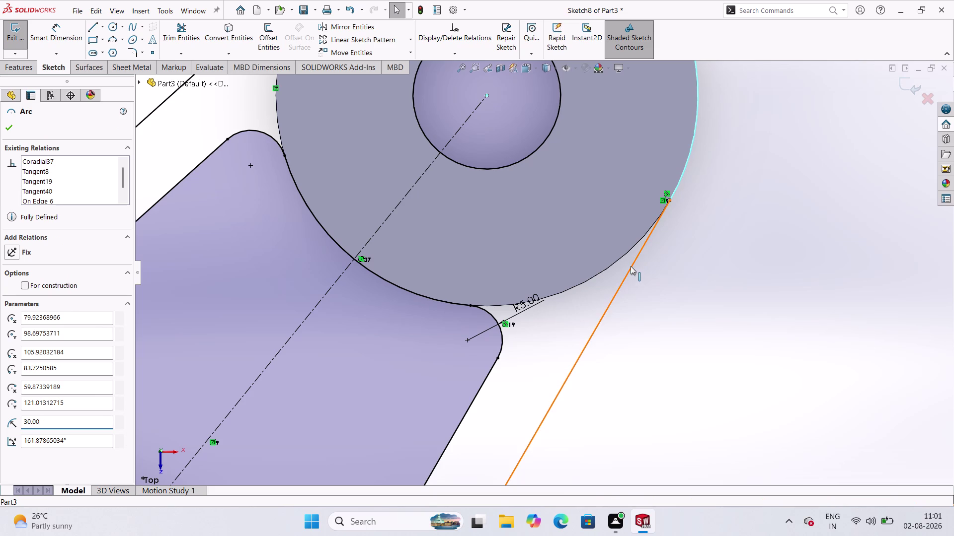
click(9, 130)
scroll(up, 3)
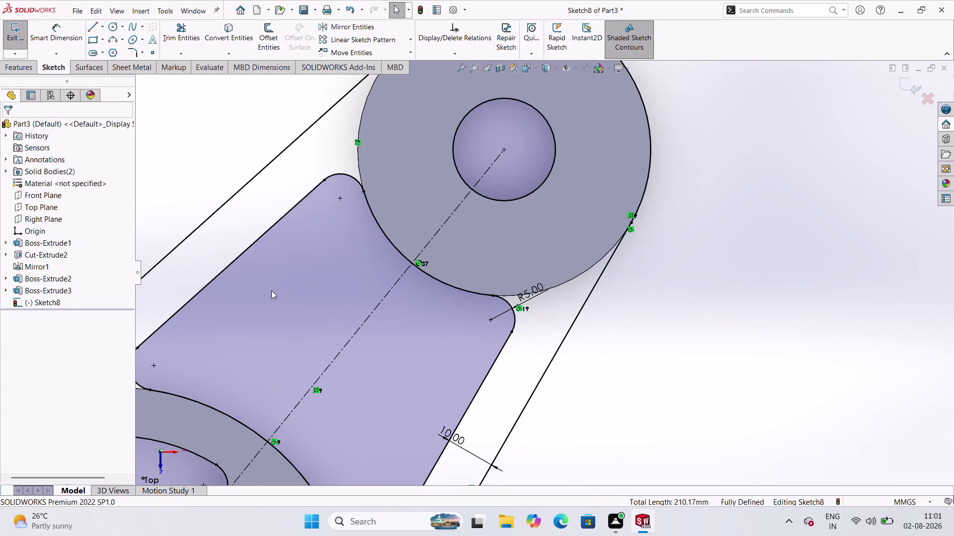
scroll(up, 3)
scroll(down, 3)
scroll(up, 3)
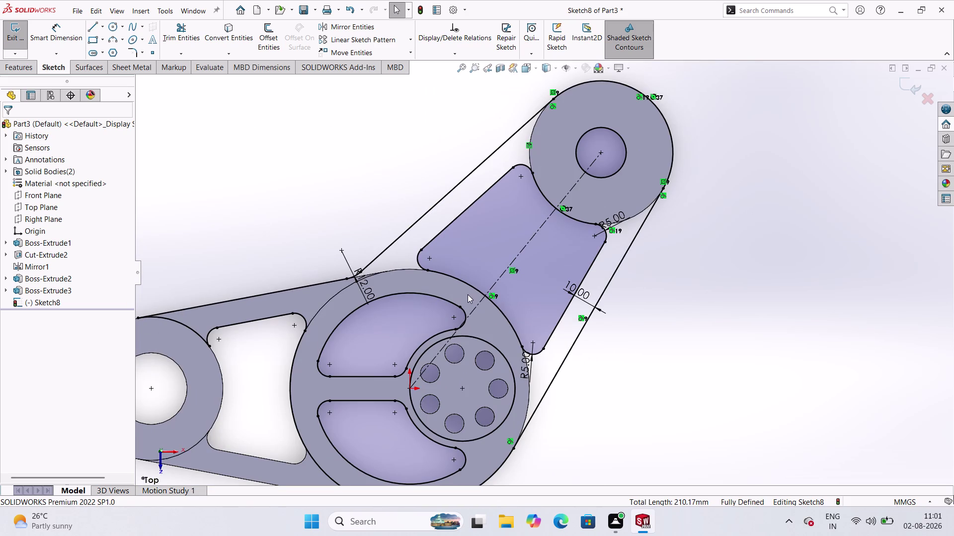
scroll(down, 3)
scroll(down, 3)
scroll(up, 3)
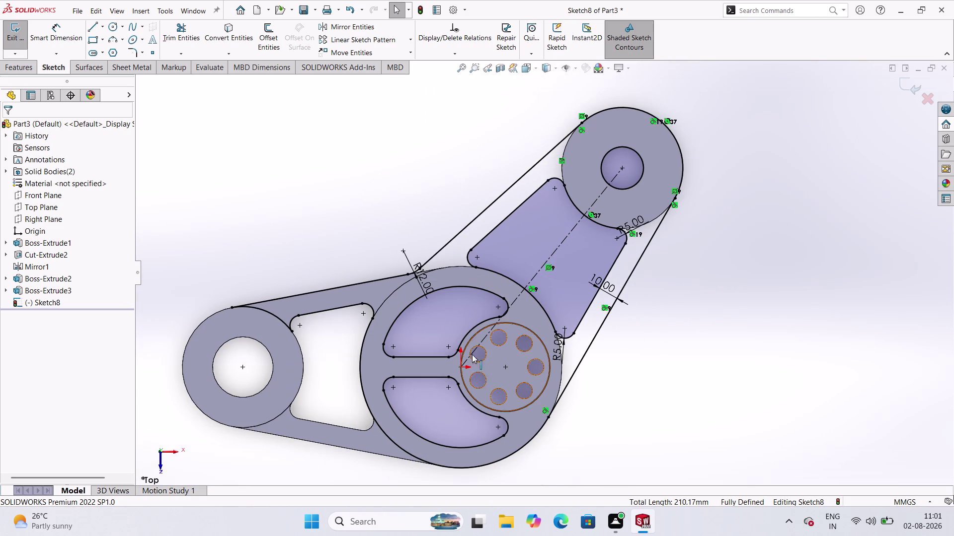
scroll(down, 3)
scroll(down, 3)
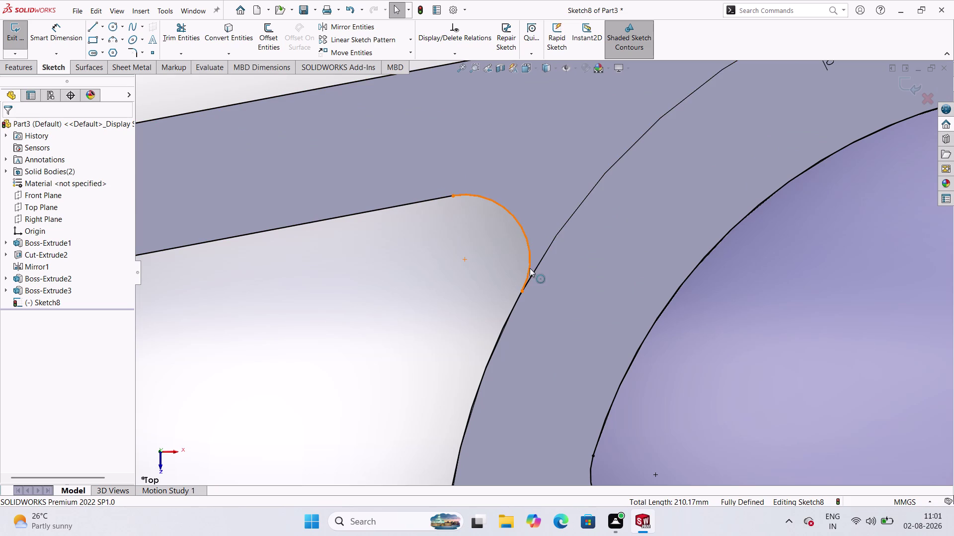
Make the slot's corner fillet arc tangent to the adjoining lower curve.
click(528, 270)
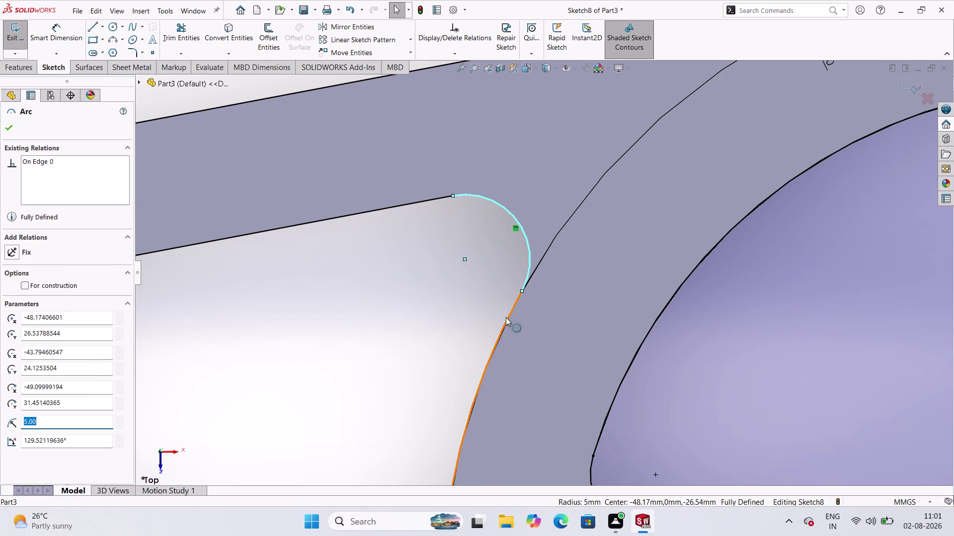
click(506, 317)
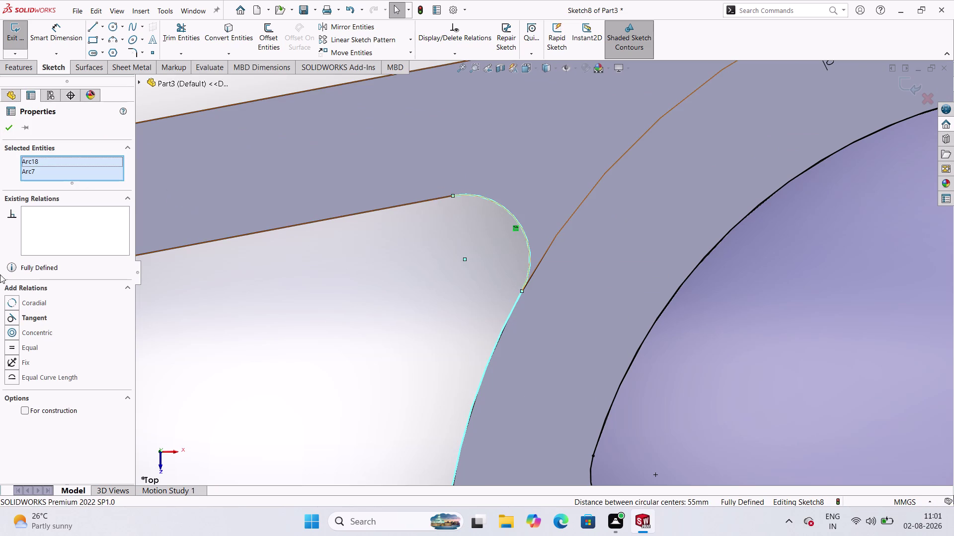
click(17, 320)
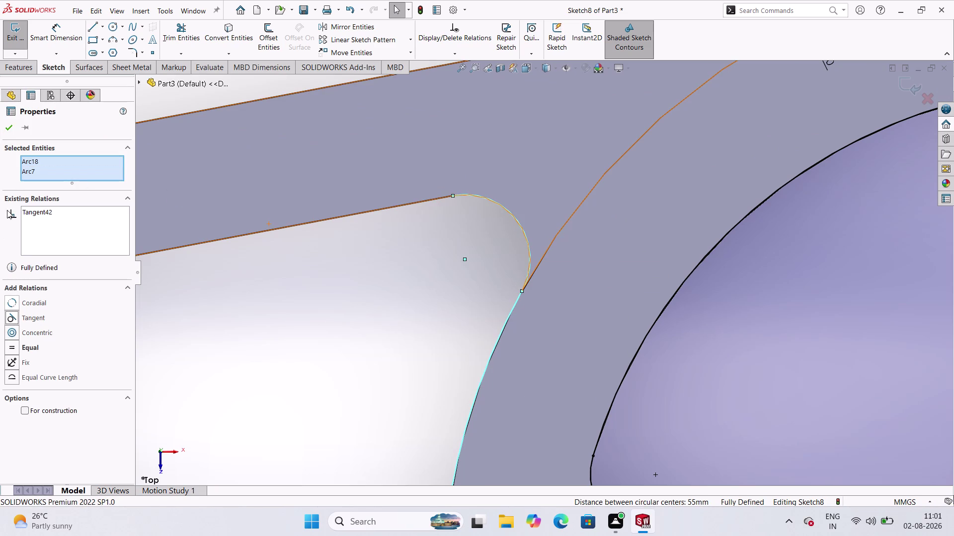
click(7, 133)
Make the slot's left corner fillet tangent to the left boss's outer arc.
scroll(up, 3)
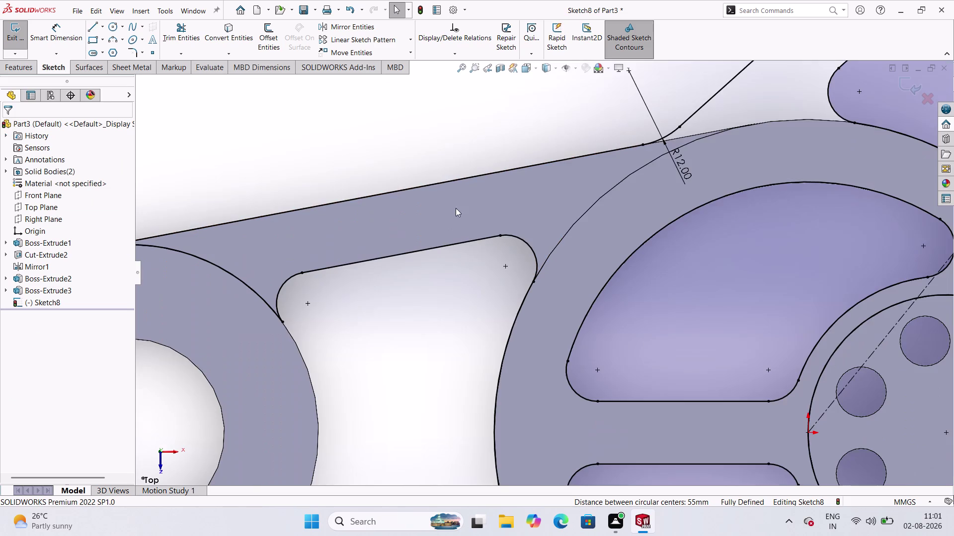
scroll(up, 3)
scroll(down, 3)
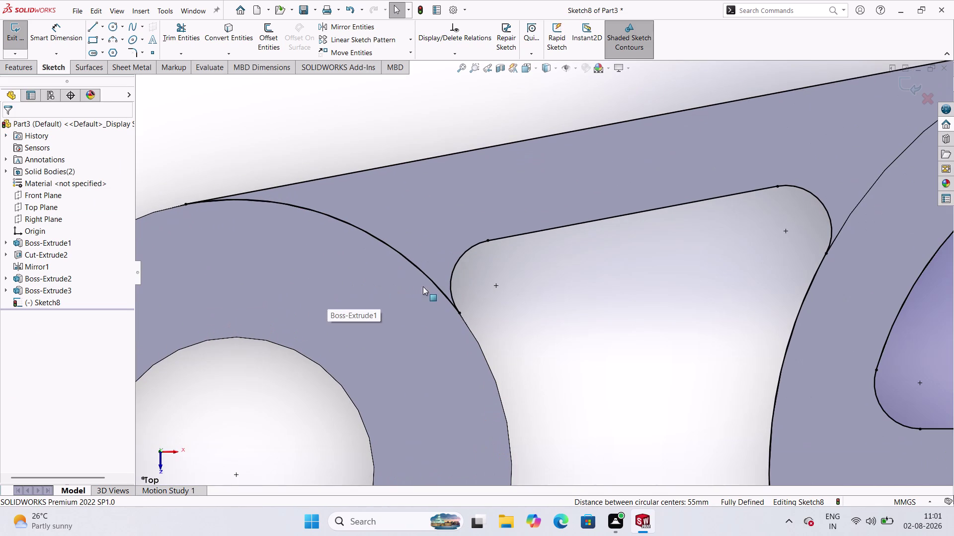
click(432, 281)
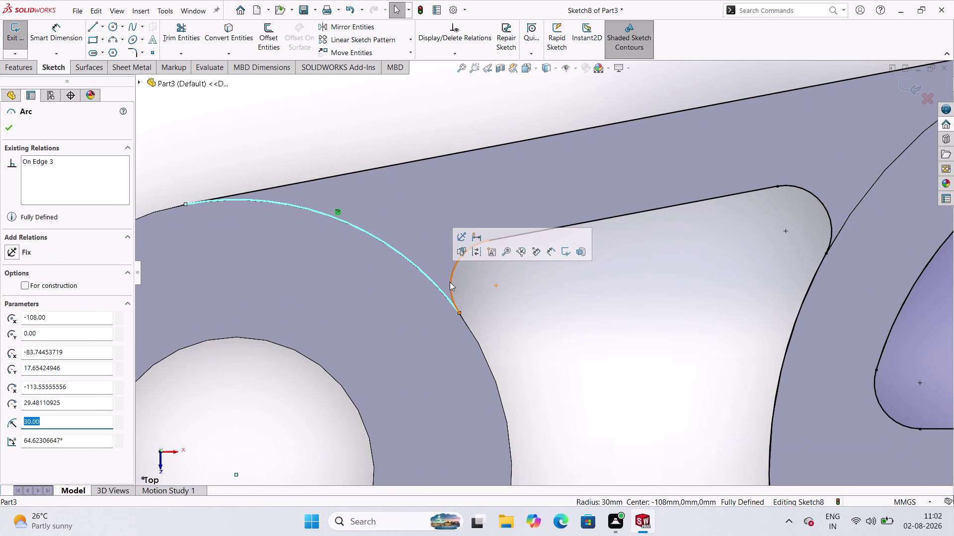
click(449, 282)
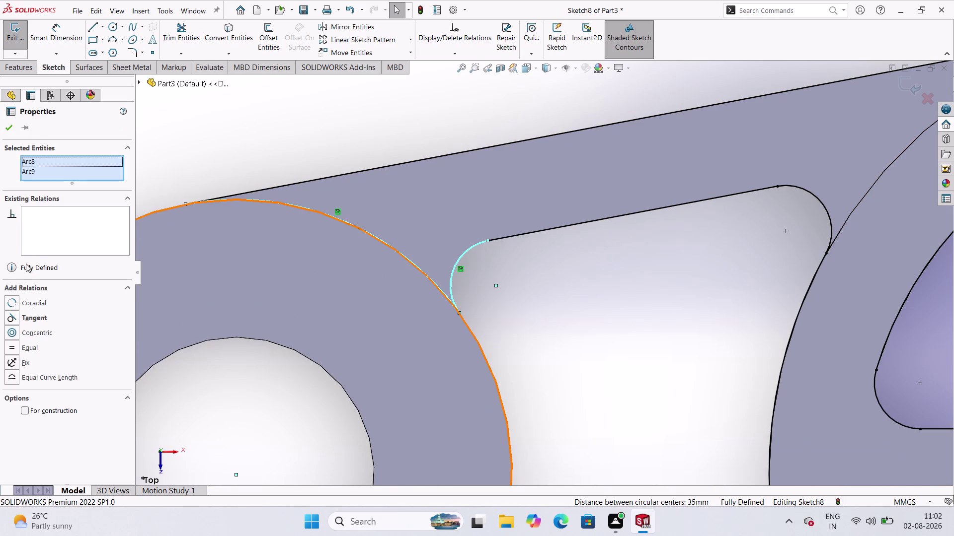
click(14, 317)
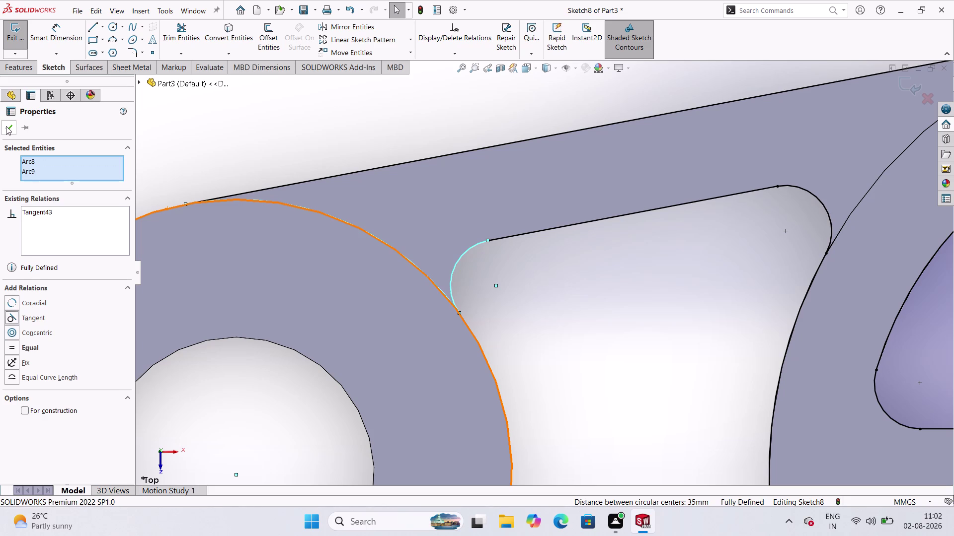
click(6, 126)
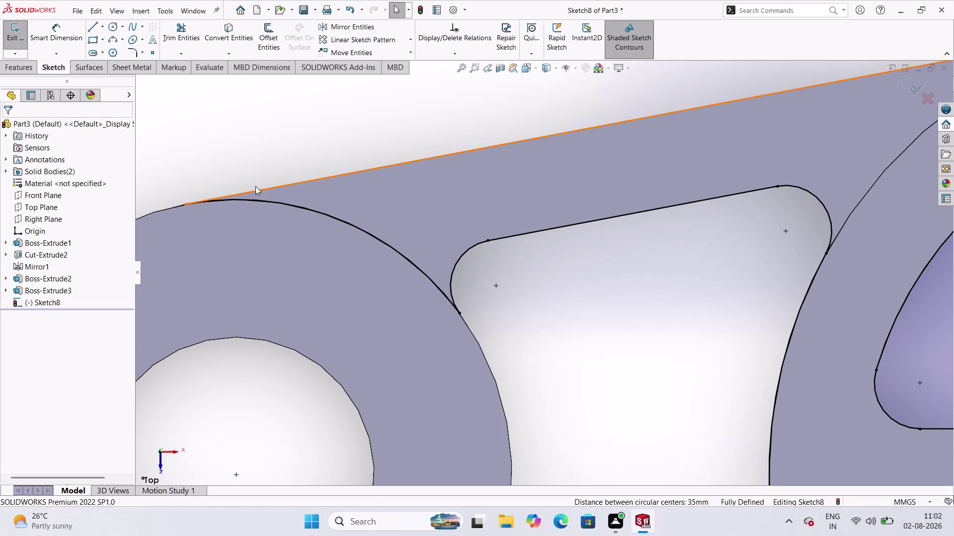
Make the linkage's top edge line tangent to the left boss arc.
click(259, 191)
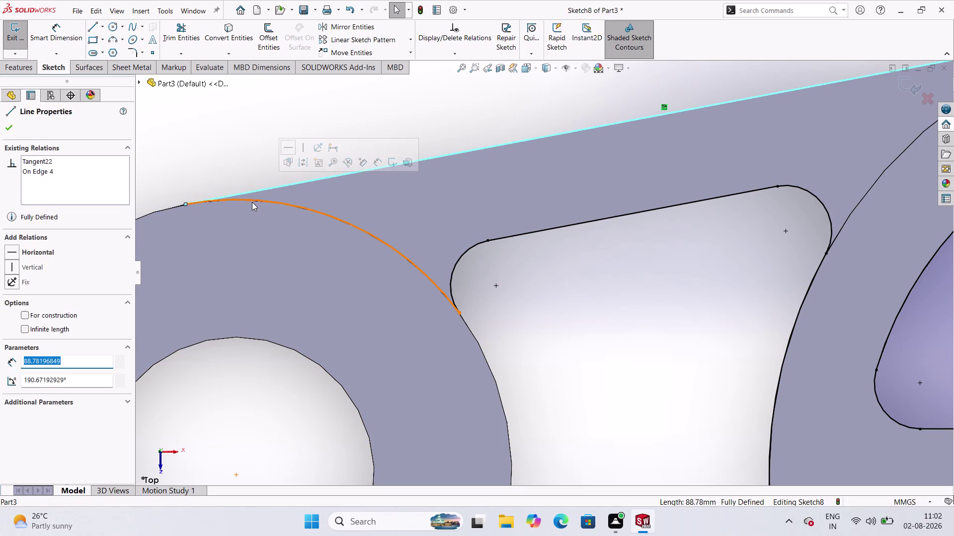
click(251, 202)
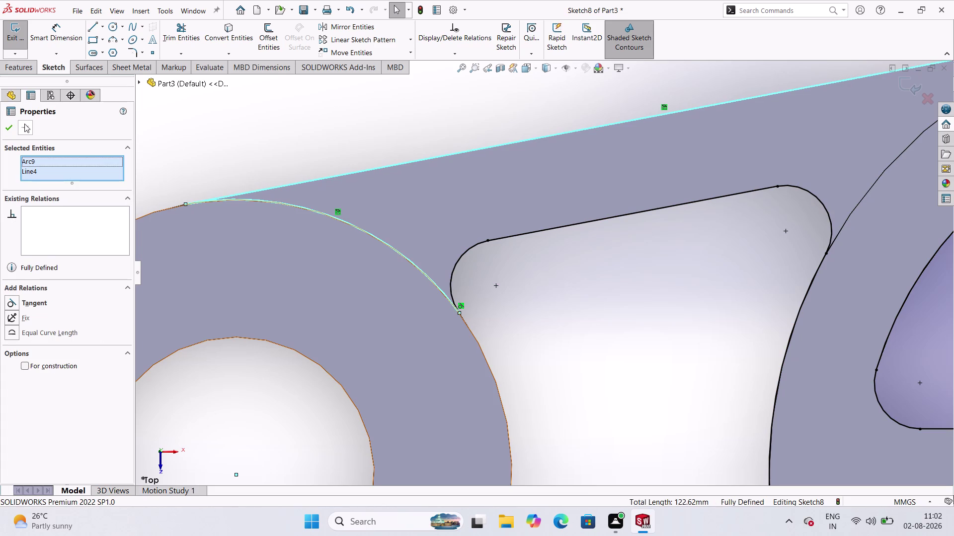
click(6, 308)
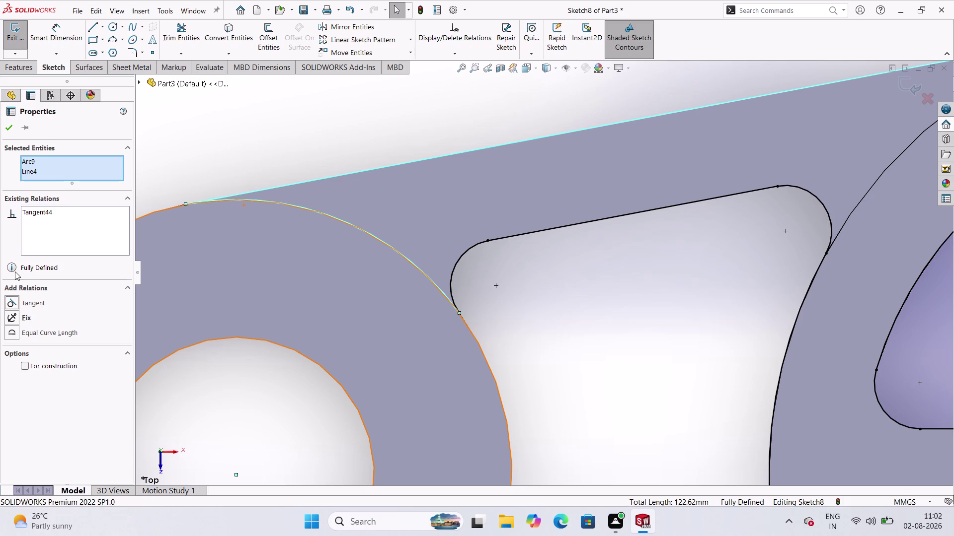
click(4, 124)
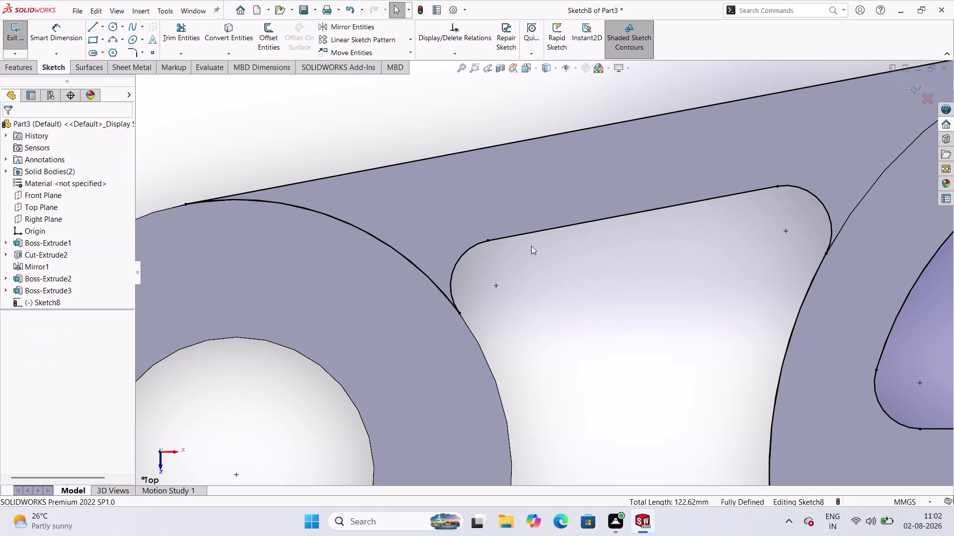
scroll(up, 3)
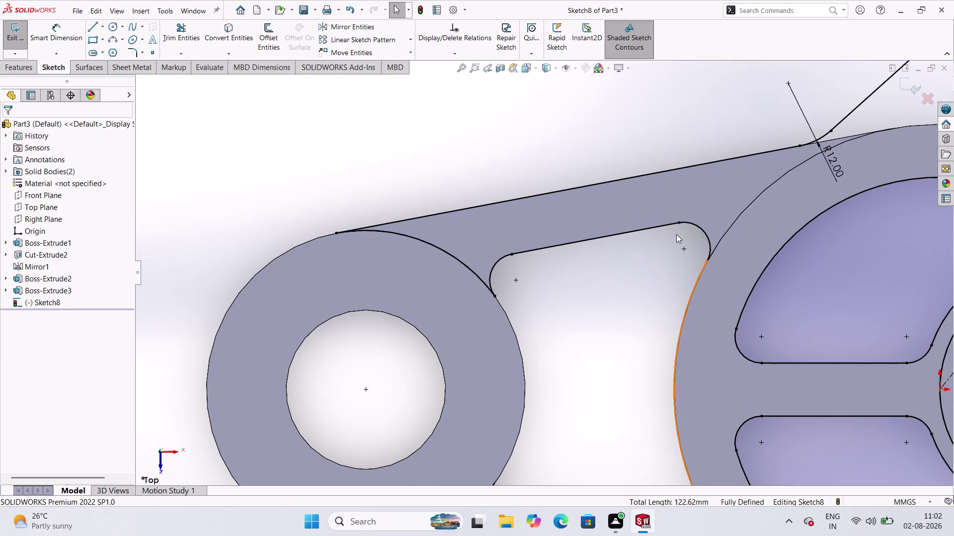
Make the slot's upper straight edge tangent to its corner arc.
scroll(down, 3)
scroll(down, 3)
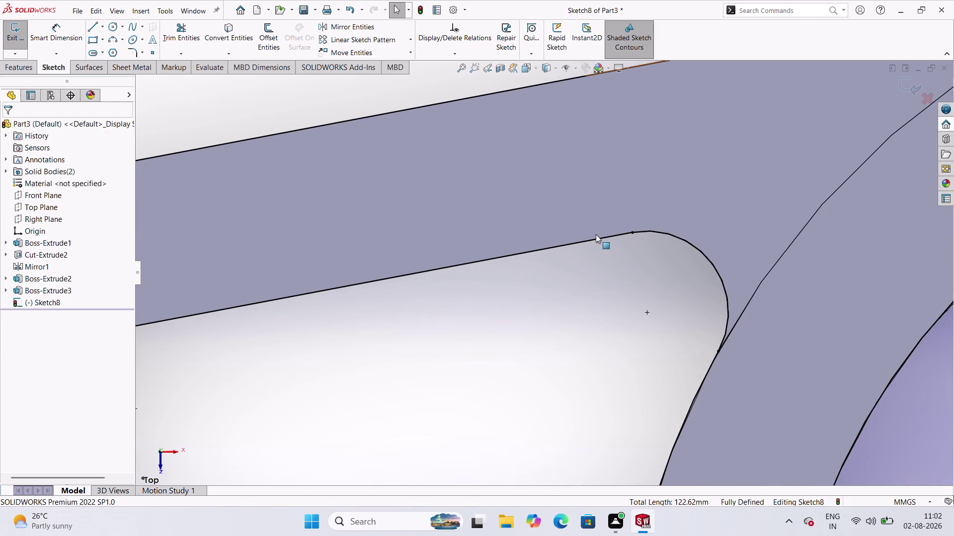
click(604, 238)
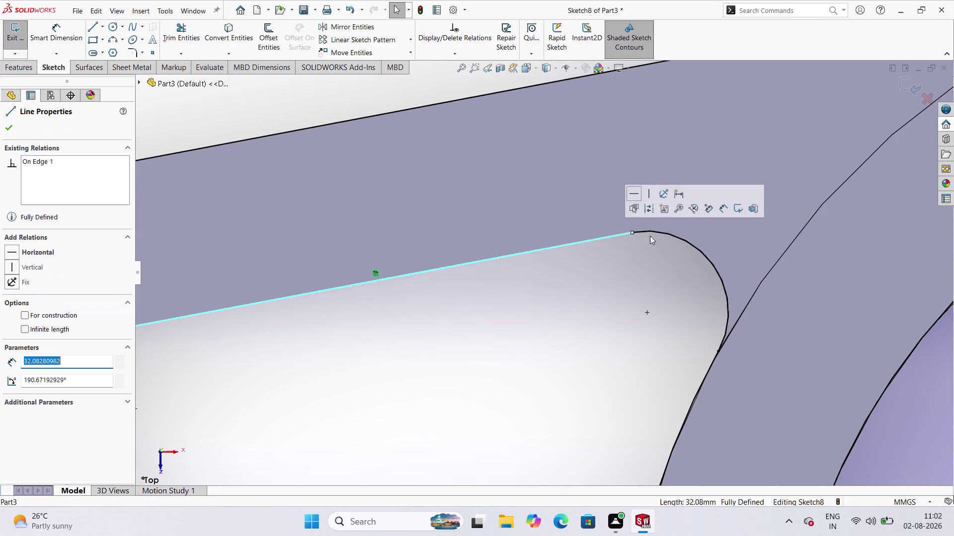
click(655, 233)
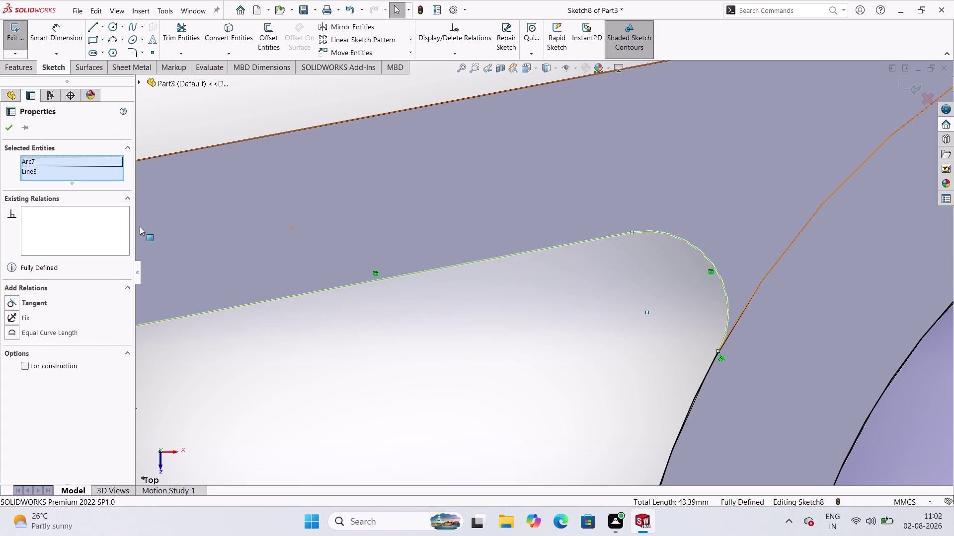
click(13, 301)
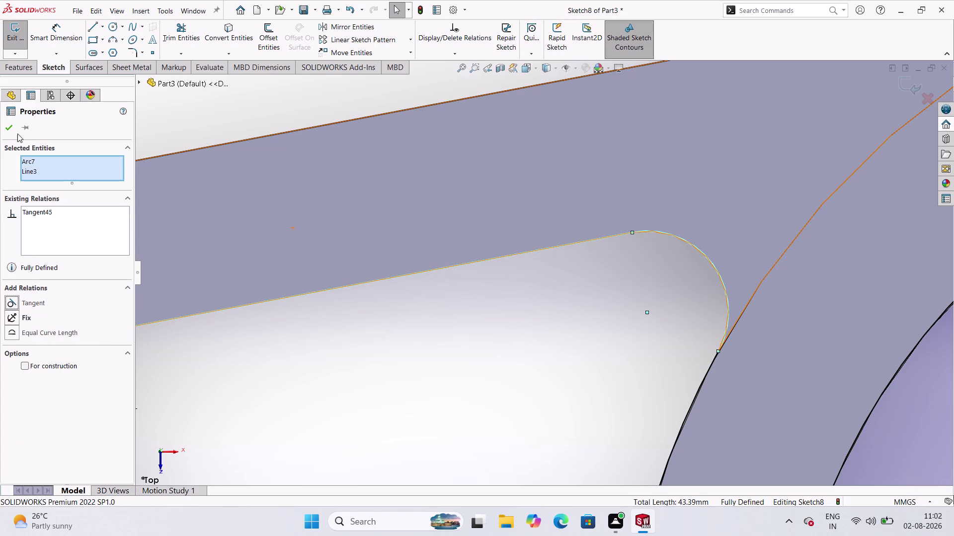
click(11, 128)
Review the existing relations on the R12 arc.
scroll(up, 3)
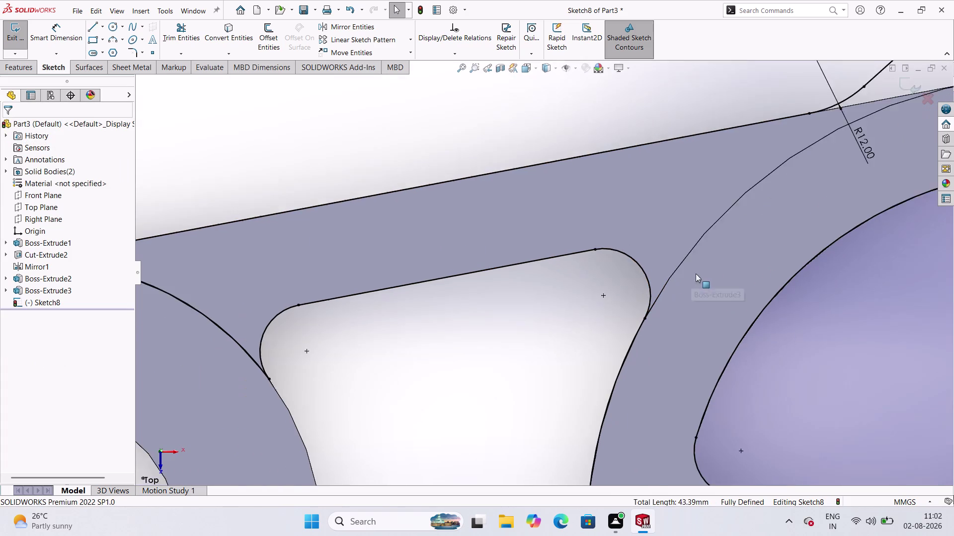
scroll(up, 3)
scroll(down, 3)
scroll(down, 3)
scroll(up, 3)
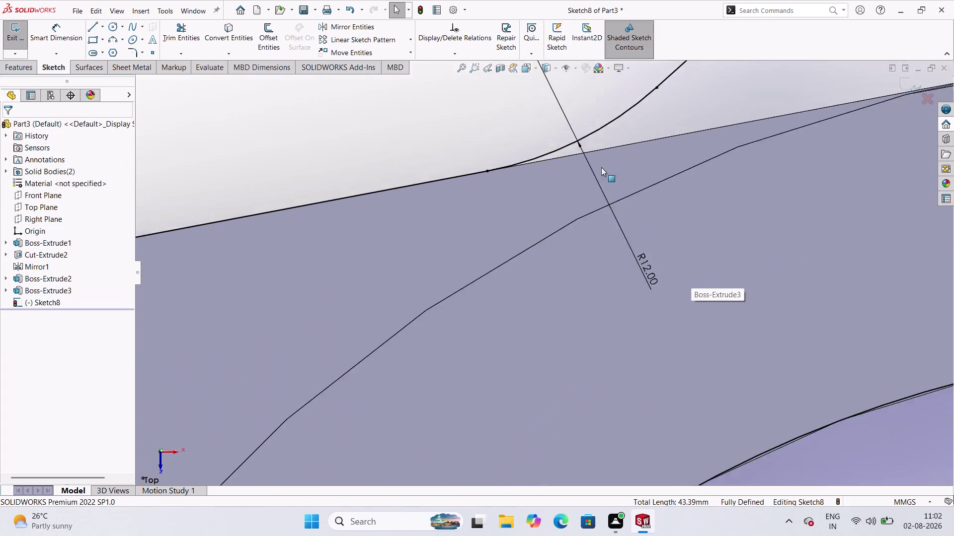
scroll(up, 3)
scroll(down, 3)
click(484, 311)
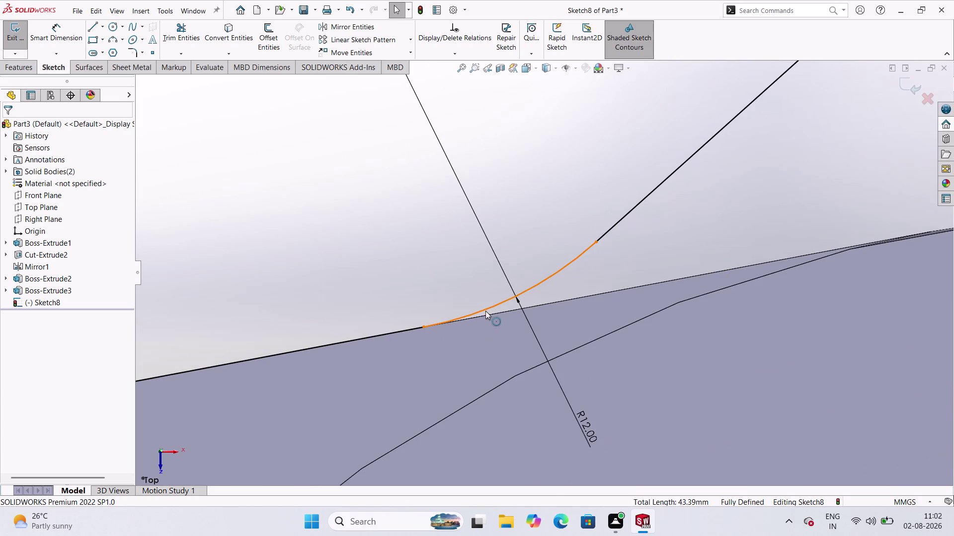
click(626, 218)
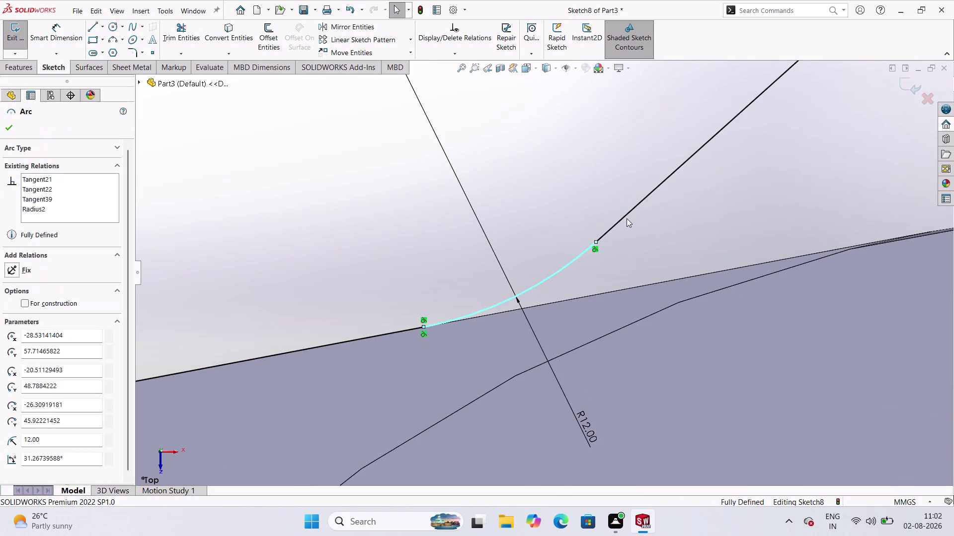
click(9, 127)
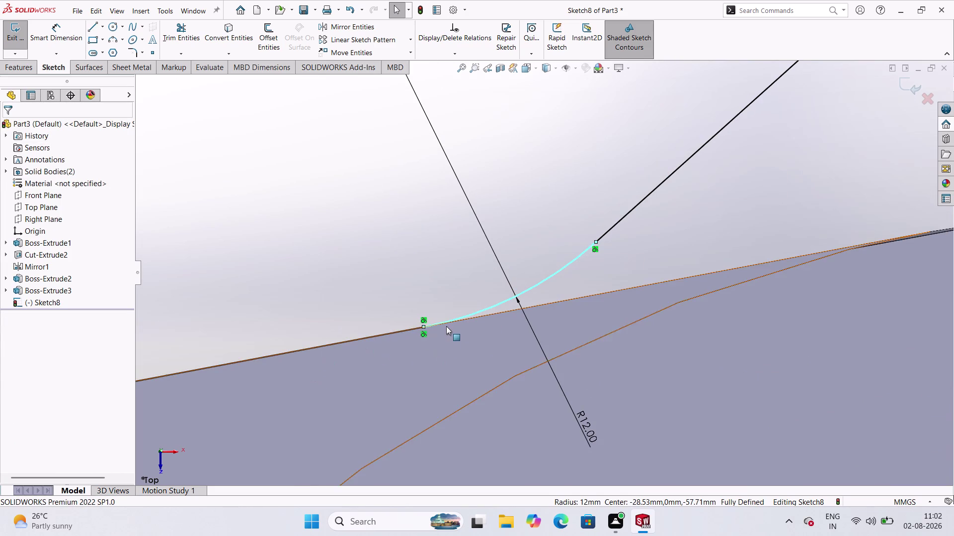
Add a Tangent relation between the large arc and the web corner fillet.
scroll(up, 3)
scroll(up, 3)
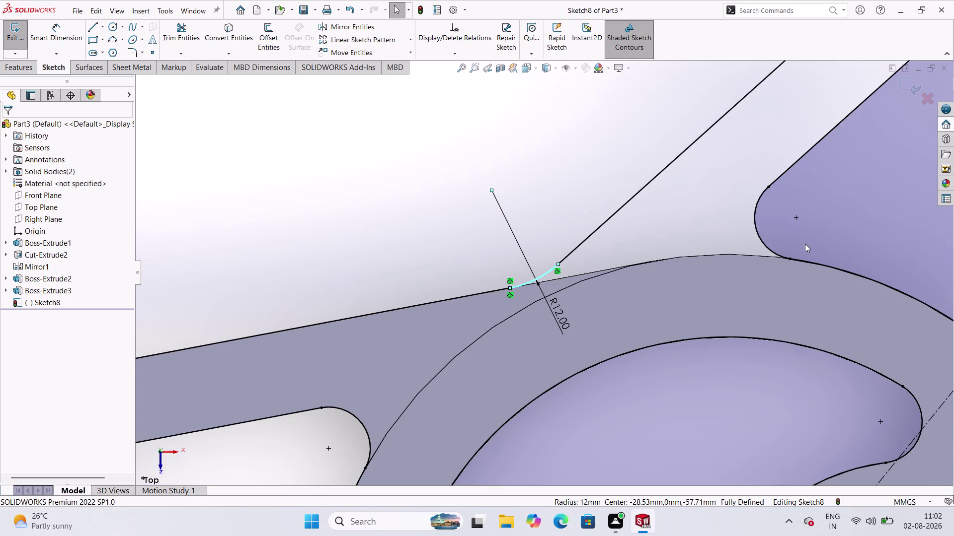
scroll(down, 3)
scroll(down, 3)
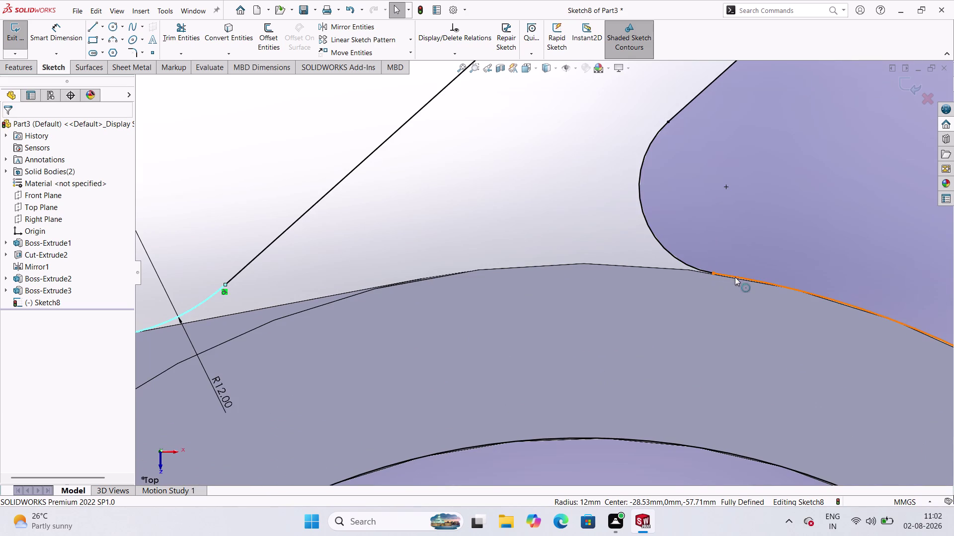
click(749, 281)
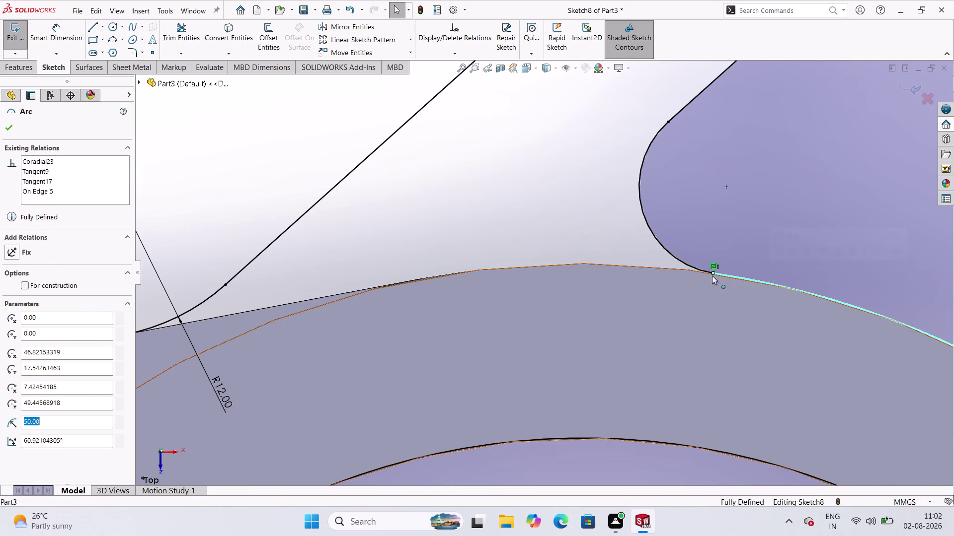
click(704, 271)
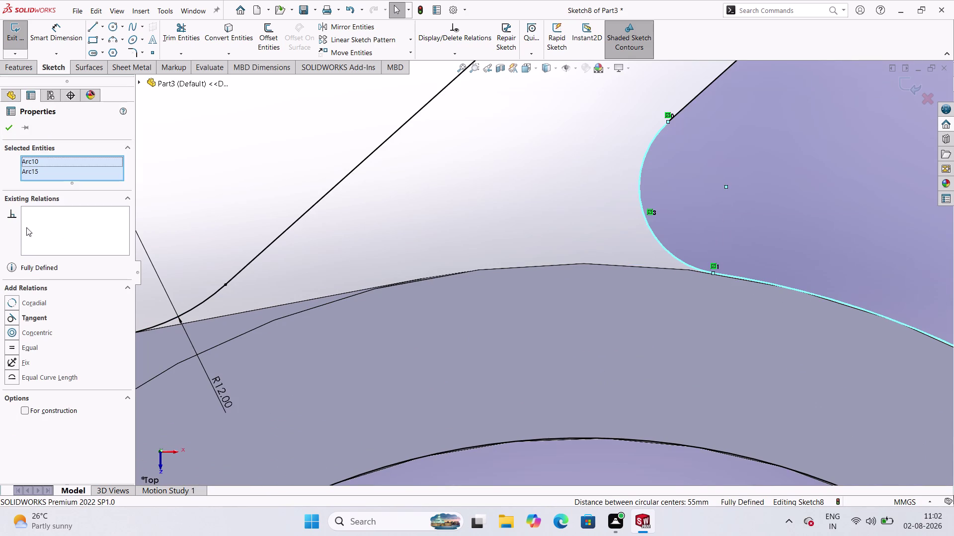
click(8, 320)
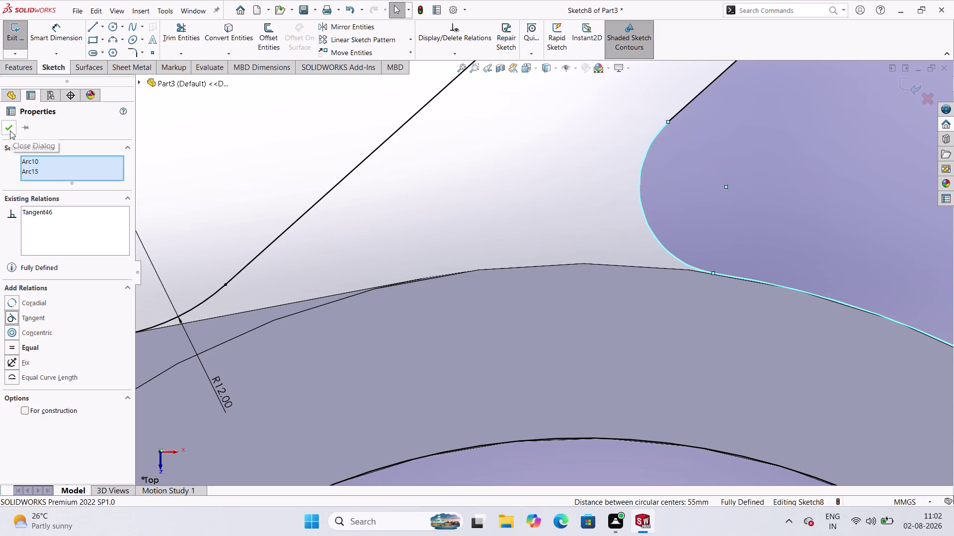
click(8, 317)
click(9, 127)
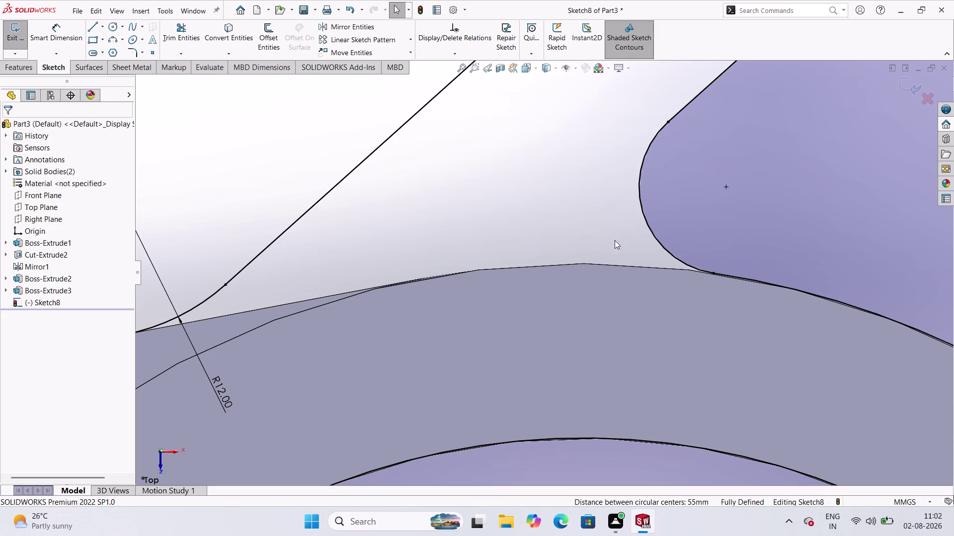
Make the corner fillet tangent to the straight edge above it.
click(683, 108)
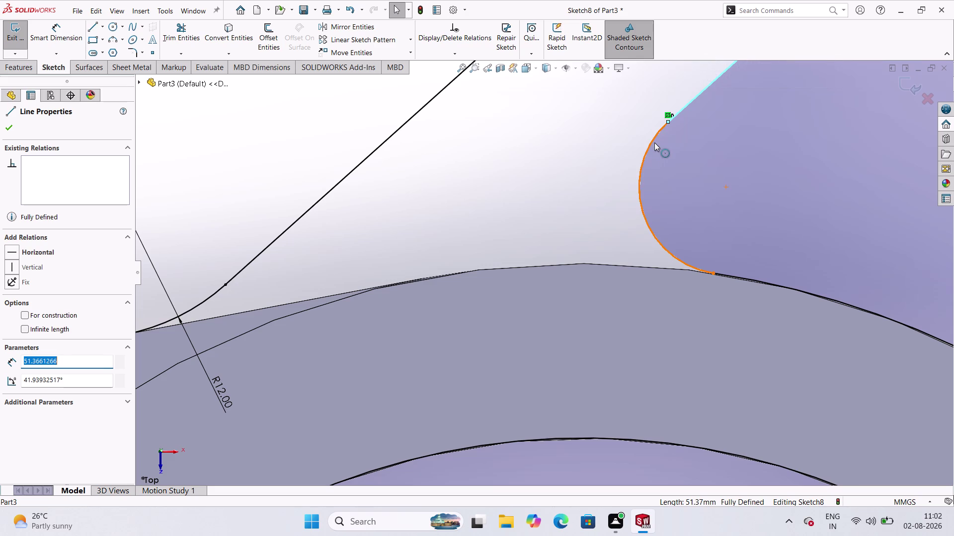
click(654, 142)
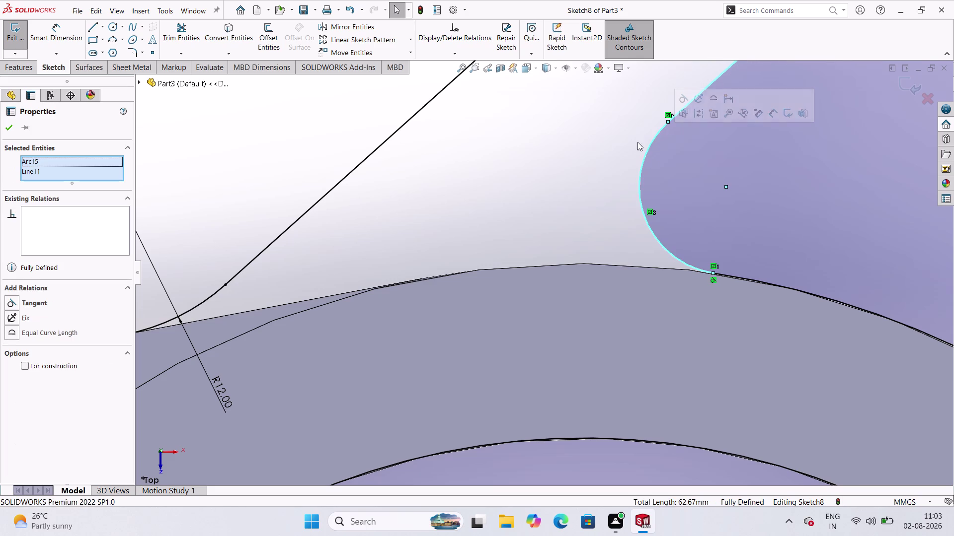
click(6, 300)
click(10, 133)
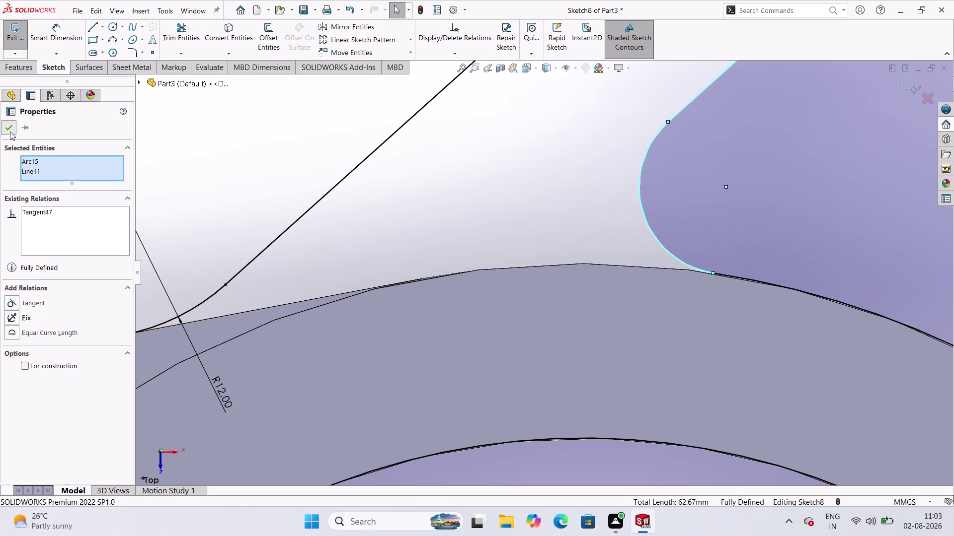
scroll(up, 3)
scroll(up, 3)
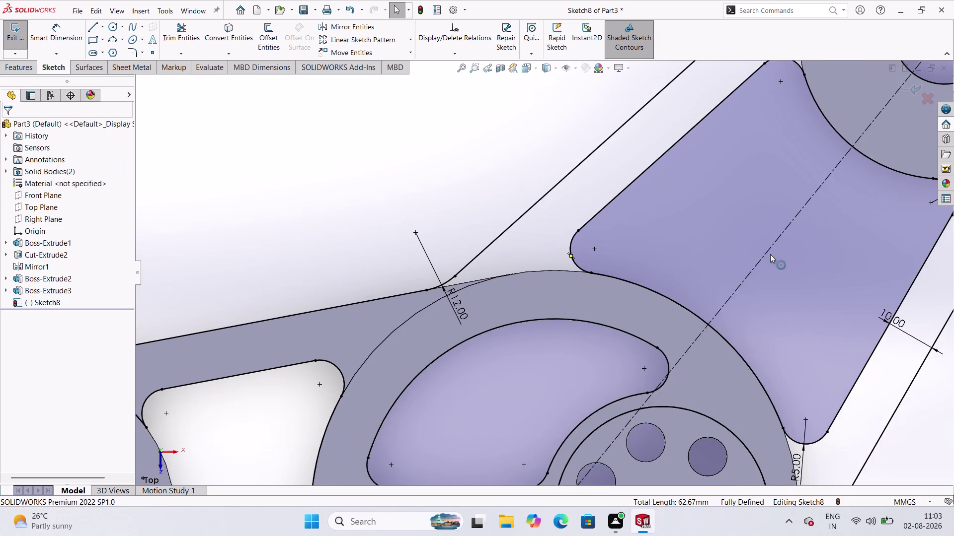
scroll(up, 3)
scroll(up, 3)
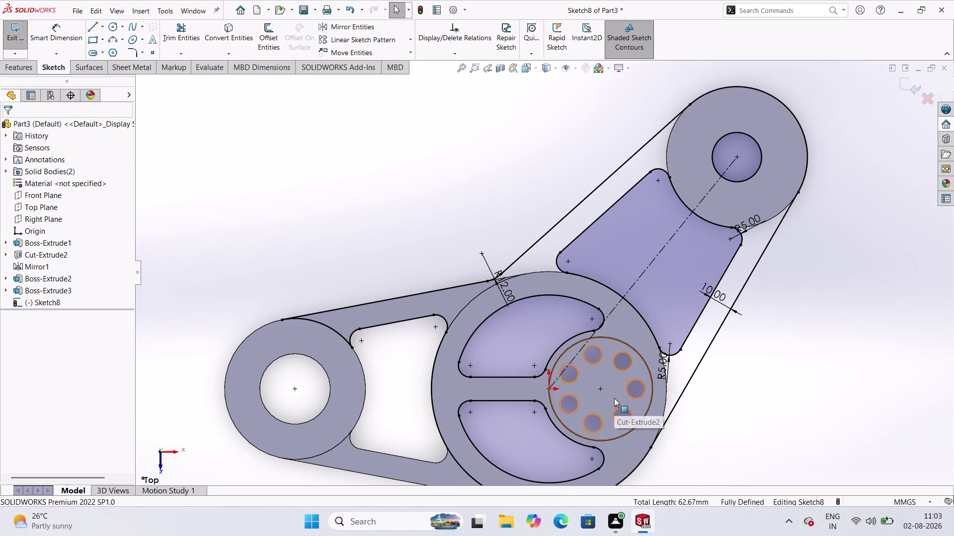
scroll(up, 3)
scroll(down, 3)
scroll(down, 3)
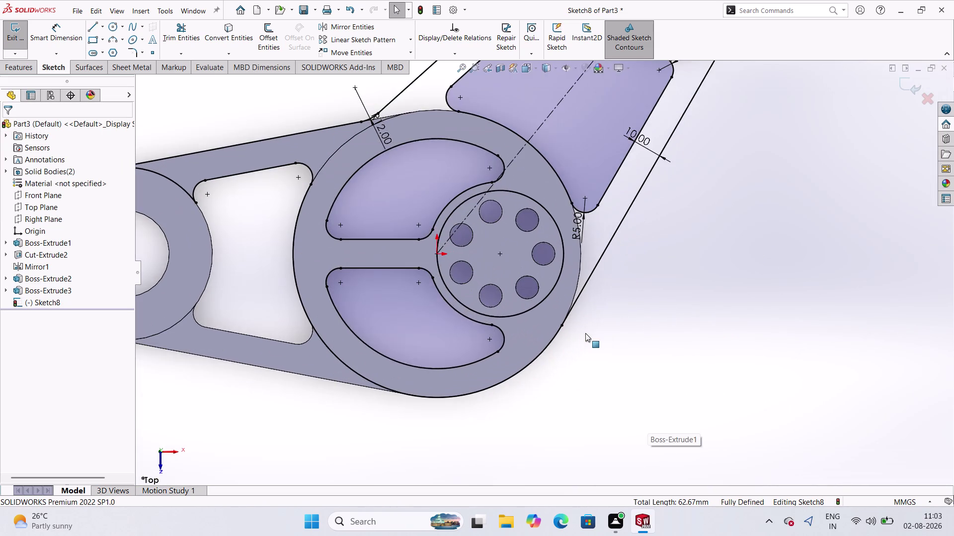
scroll(up, 3)
scroll(down, 3)
scroll(up, 3)
scroll(down, 3)
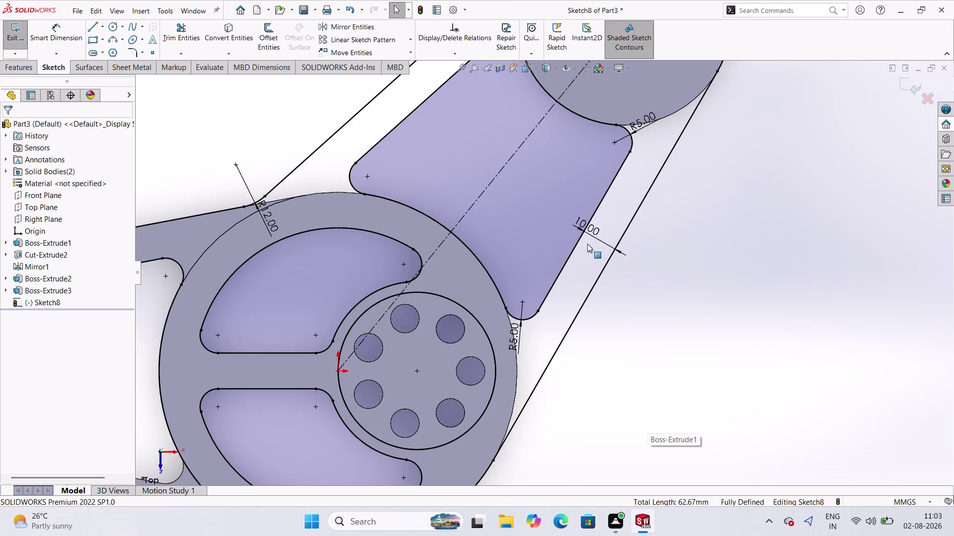
scroll(up, 3)
scroll(down, 3)
scroll(up, 3)
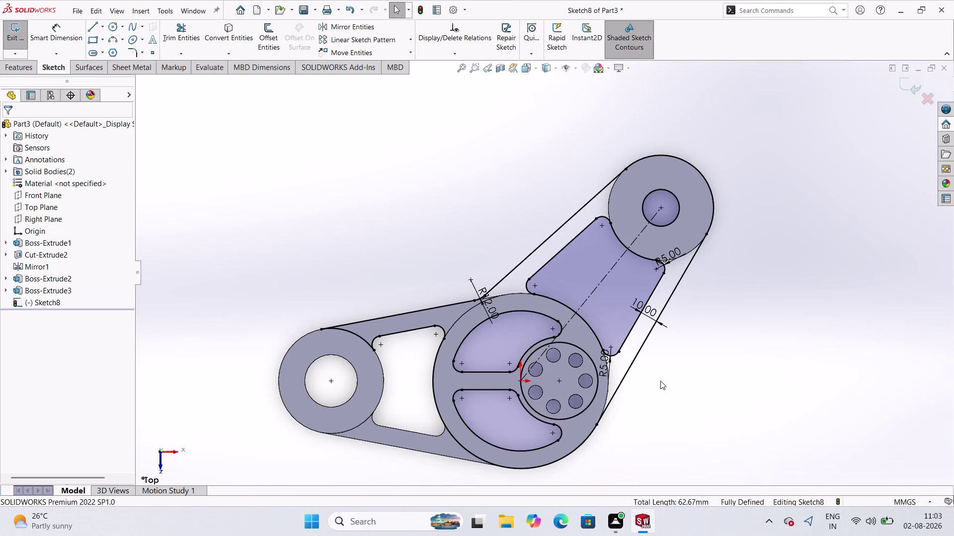
scroll(down, 3)
scroll(down, 3)
scroll(down, 3)
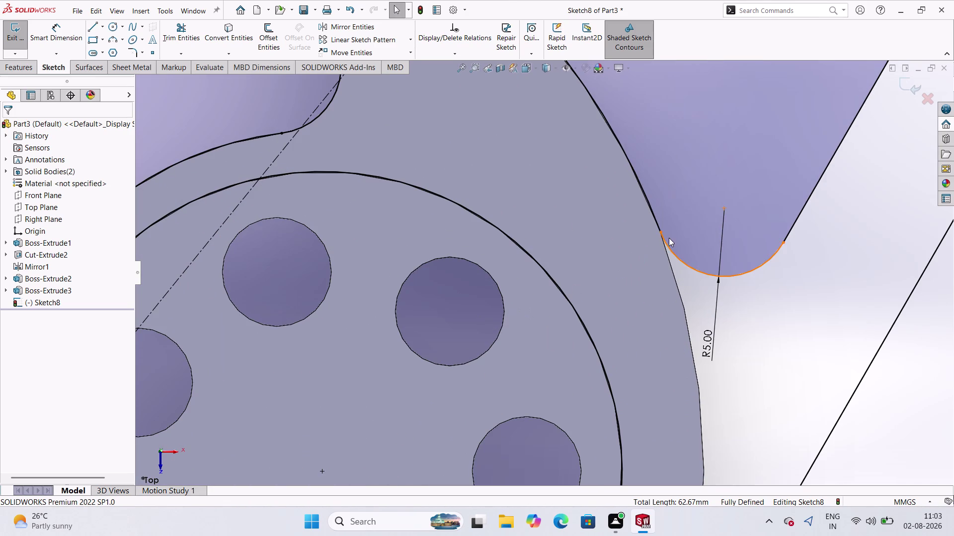
click(673, 252)
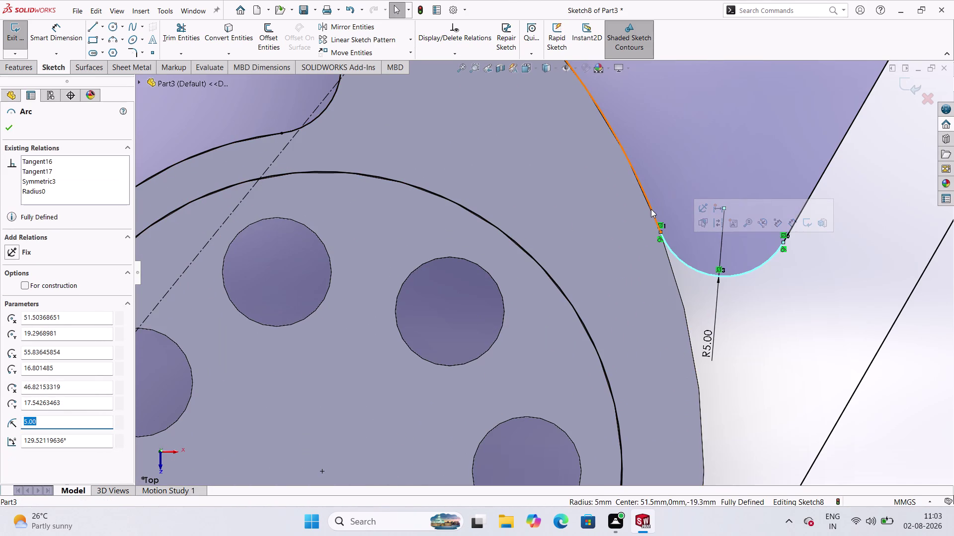
click(651, 209)
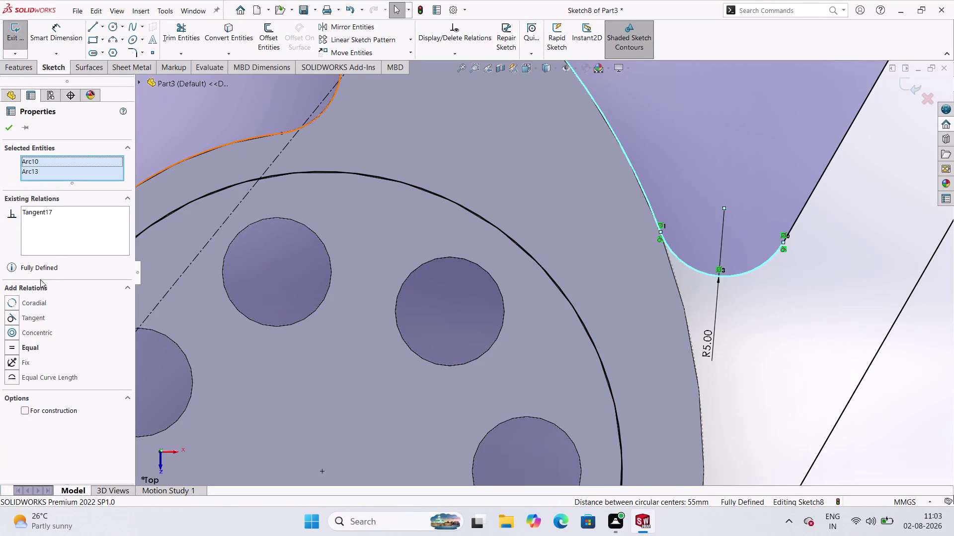
click(7, 324)
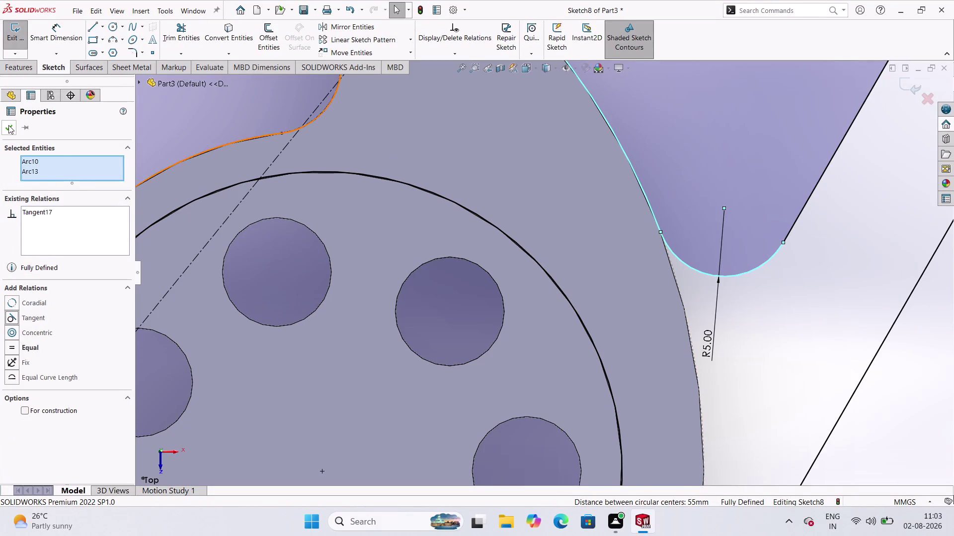
click(9, 125)
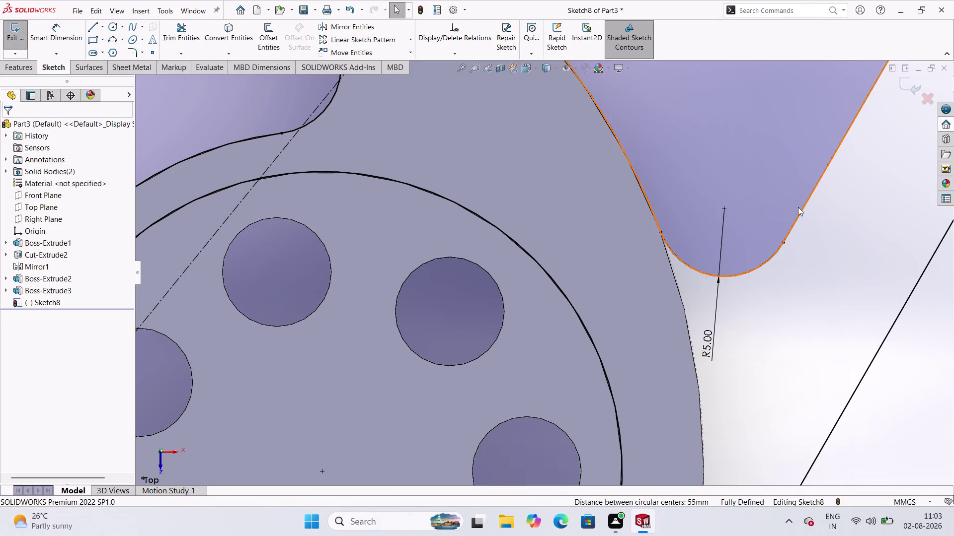
click(802, 203)
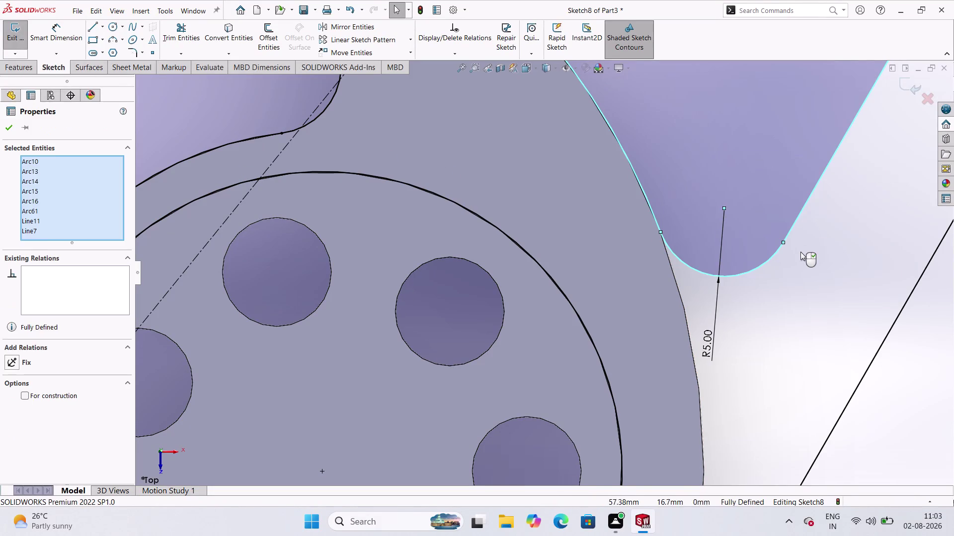
click(796, 254)
click(804, 204)
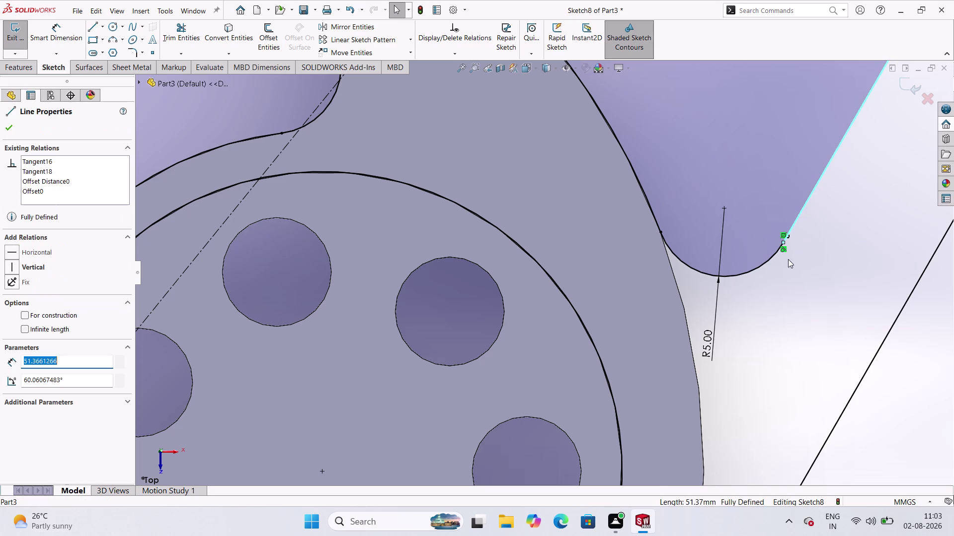
drag(885, 188, 888, 196)
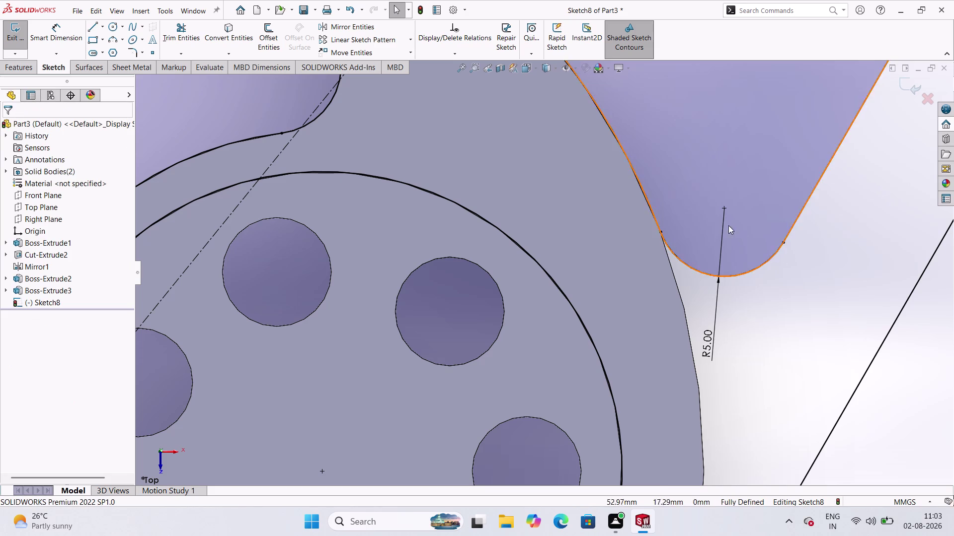
scroll(up, 3)
scroll(down, 3)
scroll(up, 3)
scroll(up, 3)
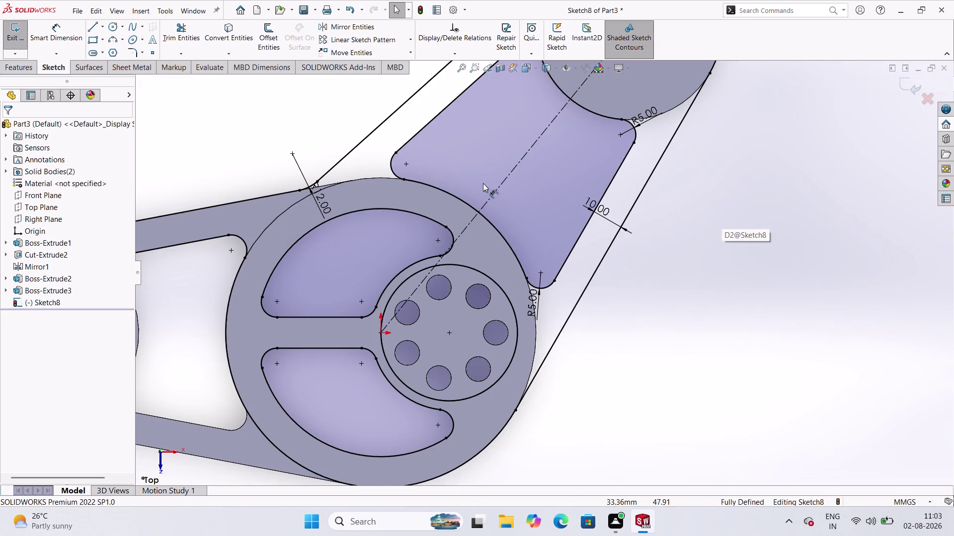
Make the top web corner fillet tangent to its adjoining straight edge.
scroll(down, 3)
scroll(up, 3)
scroll(down, 3)
scroll(up, 3)
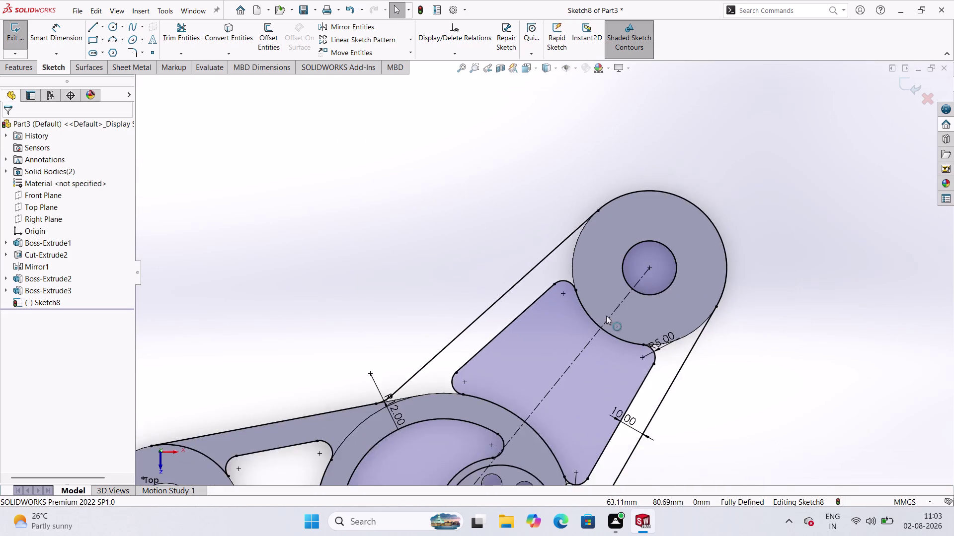
scroll(down, 3)
scroll(down, 3)
scroll(down, 3)
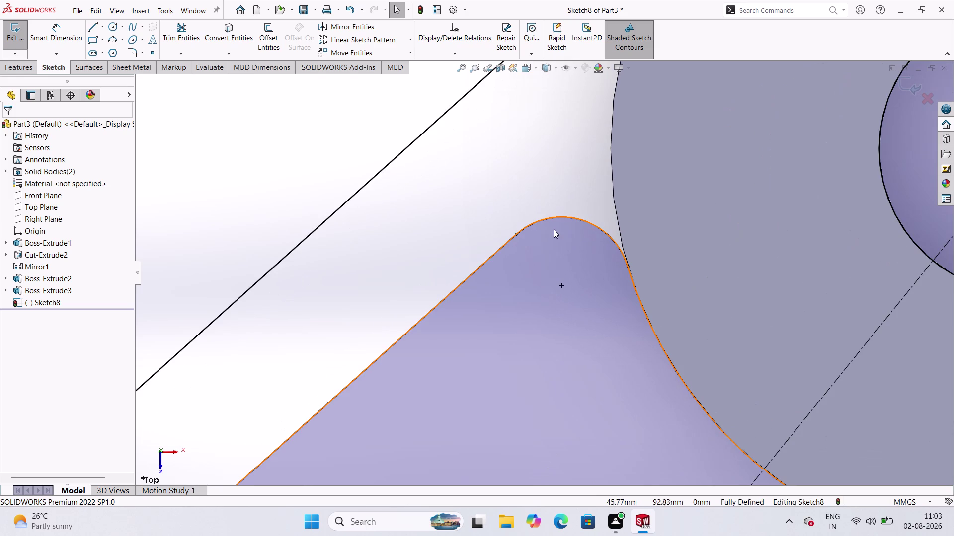
click(529, 226)
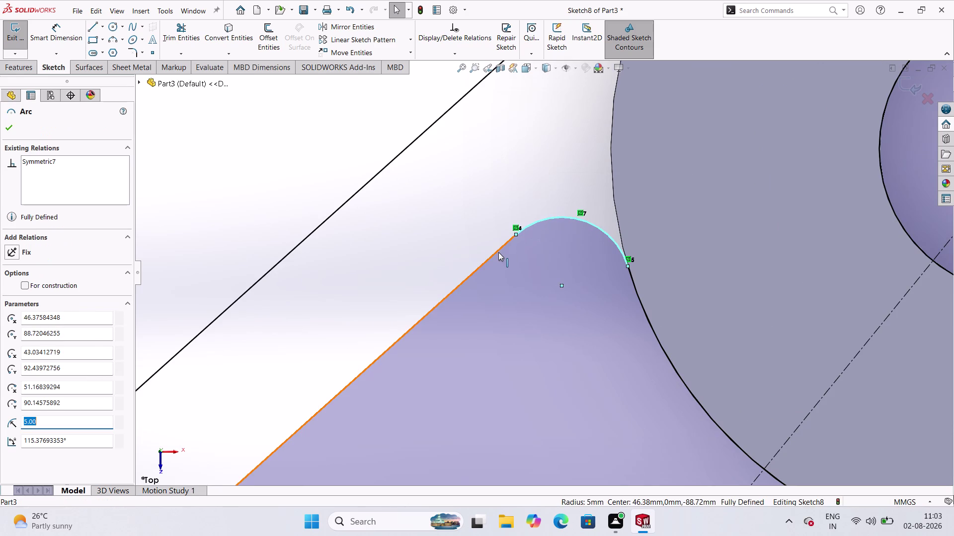
click(498, 252)
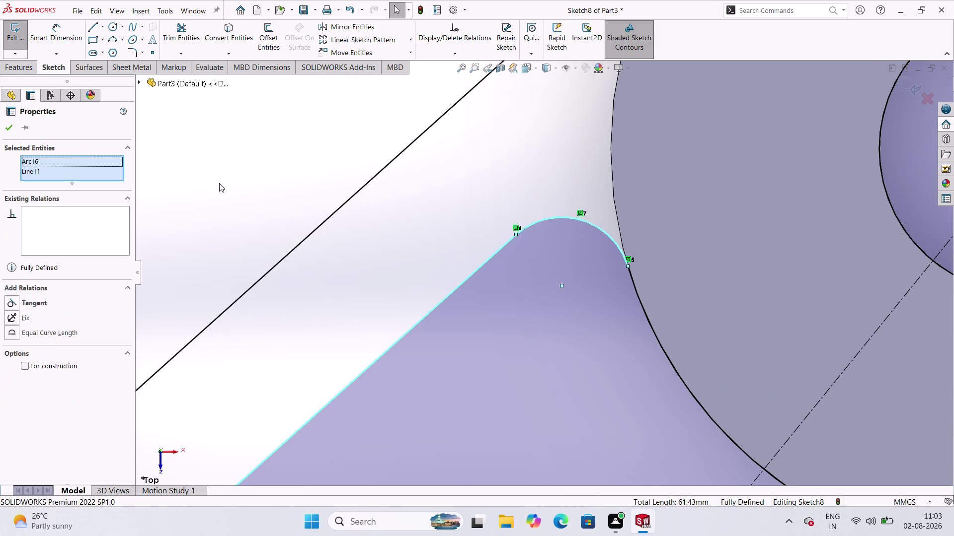
click(10, 302)
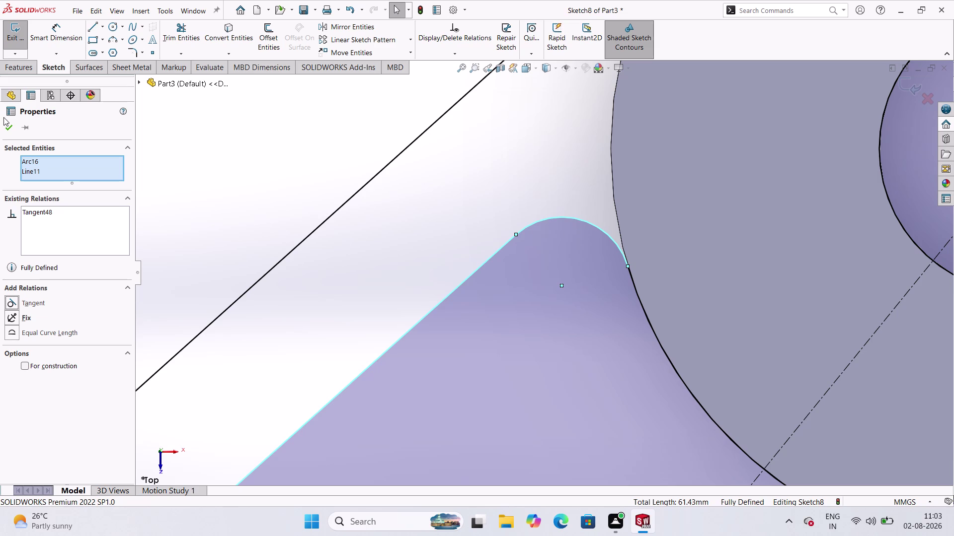
click(5, 124)
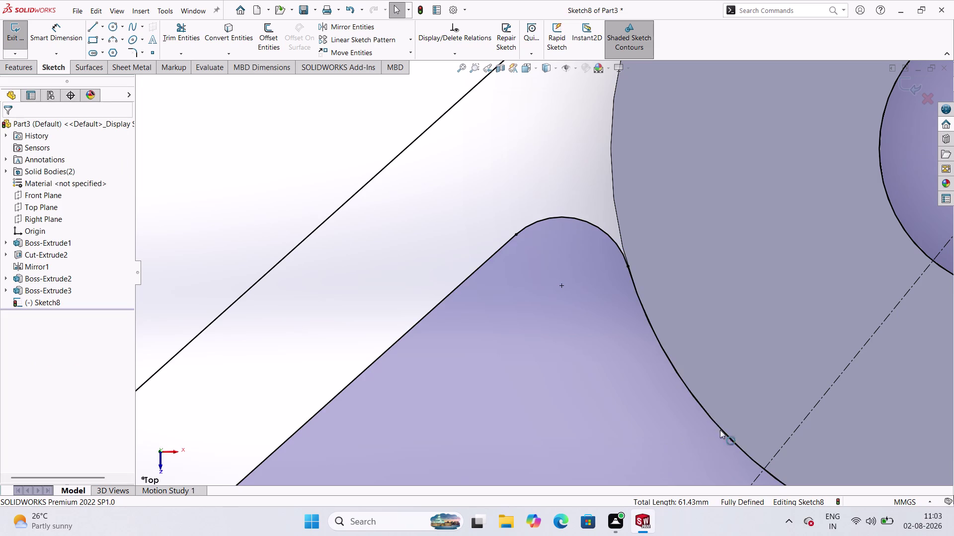
Add a Tangent relation between the 5 mm fillet arc and the large arc.
click(615, 240)
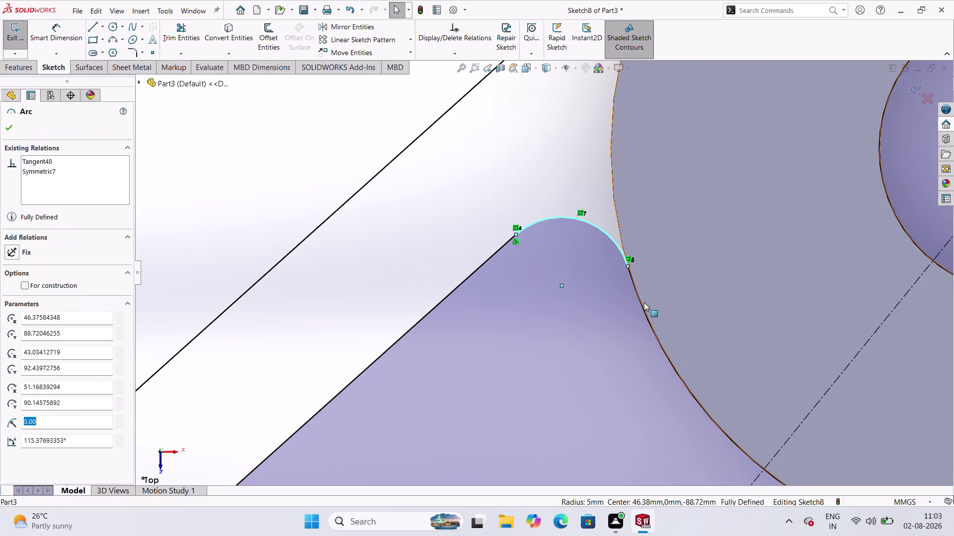
click(636, 295)
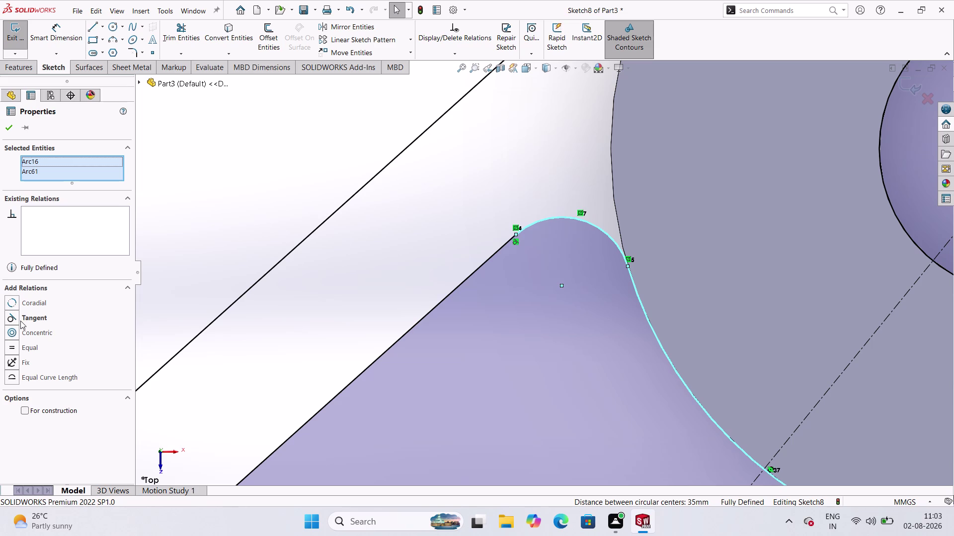
click(19, 317)
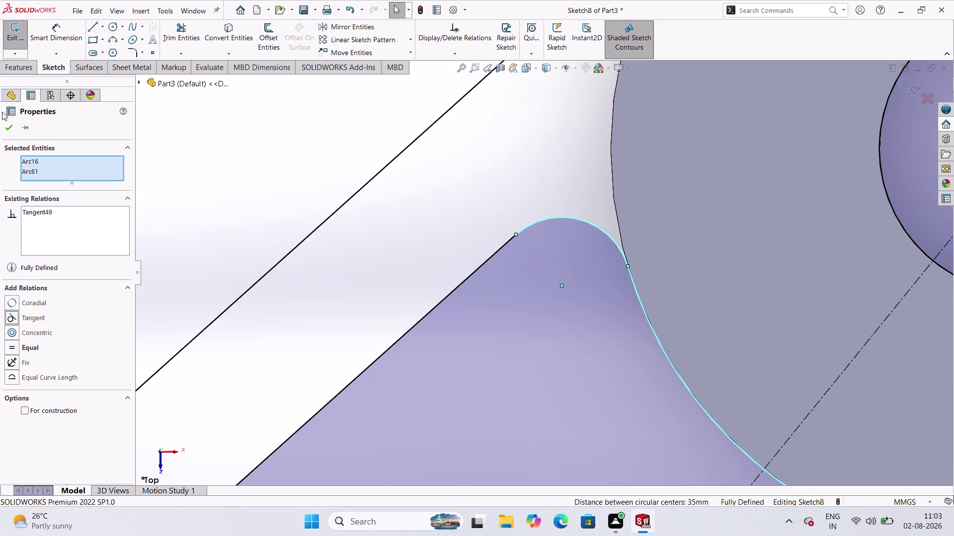
click(8, 122)
scroll(up, 3)
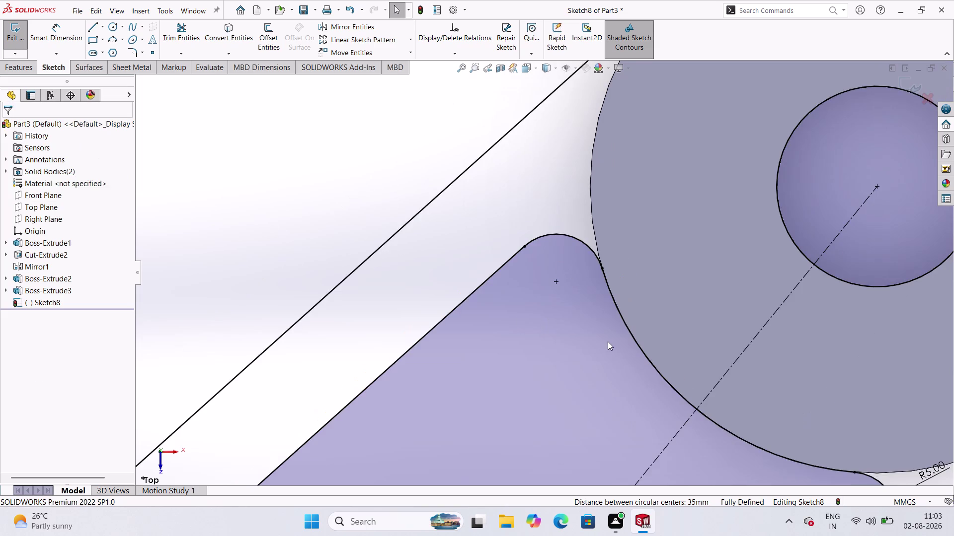
scroll(up, 3)
scroll(down, 3)
scroll(down, 3)
scroll(up, 3)
scroll(down, 3)
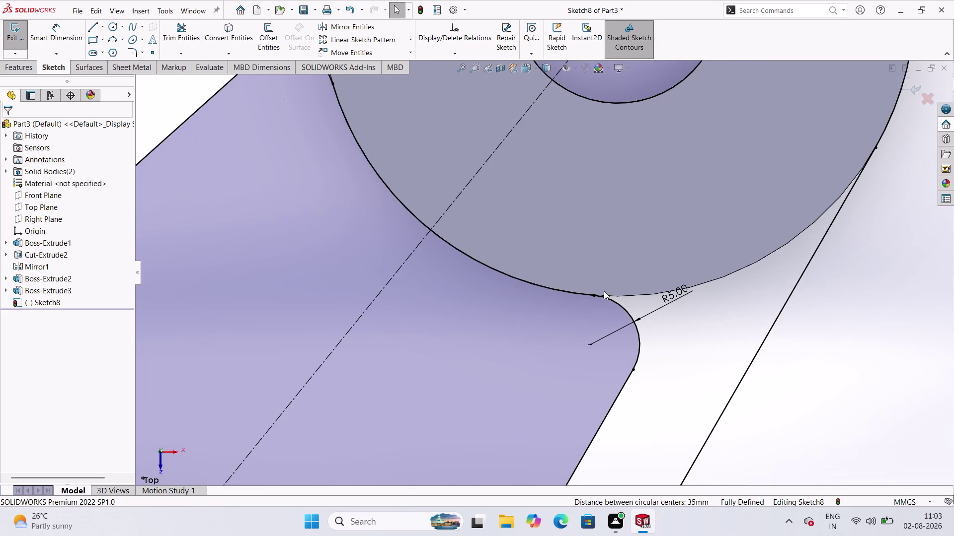
Add a Tangent relation between the 30 mm arc and the second R5 fillet.
click(556, 287)
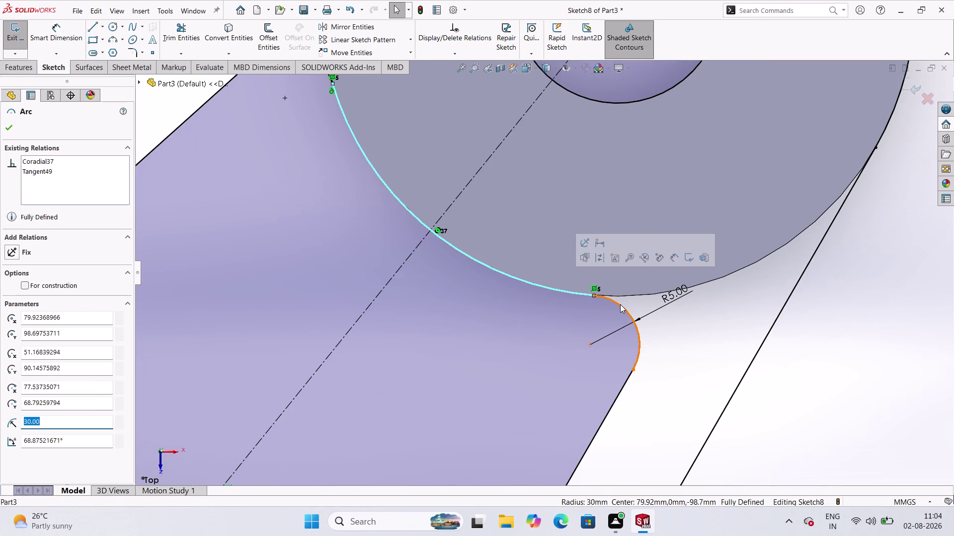
click(620, 305)
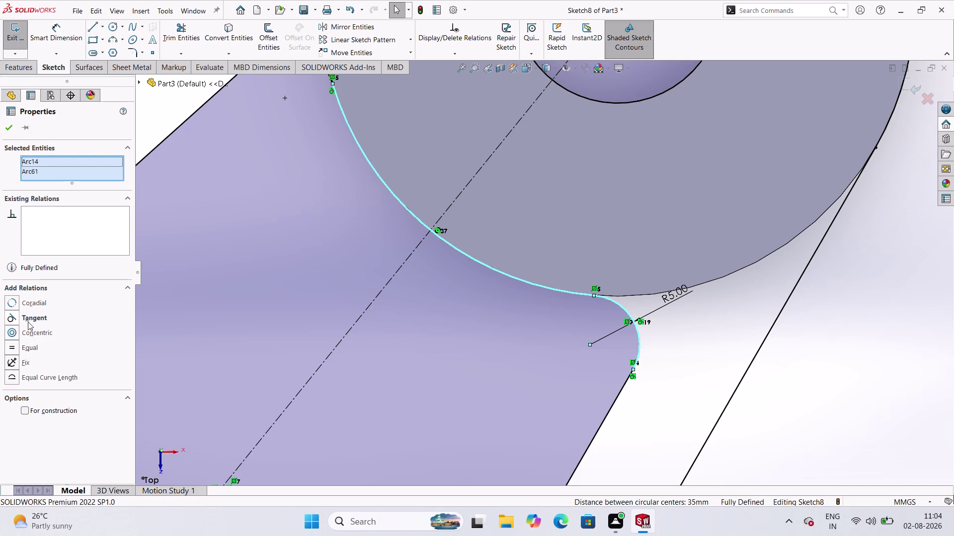
click(13, 316)
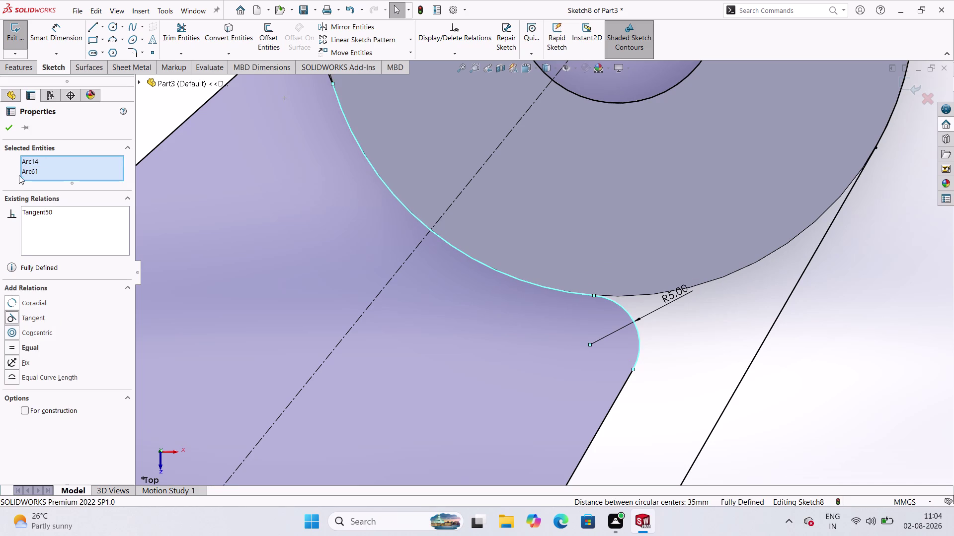
click(6, 129)
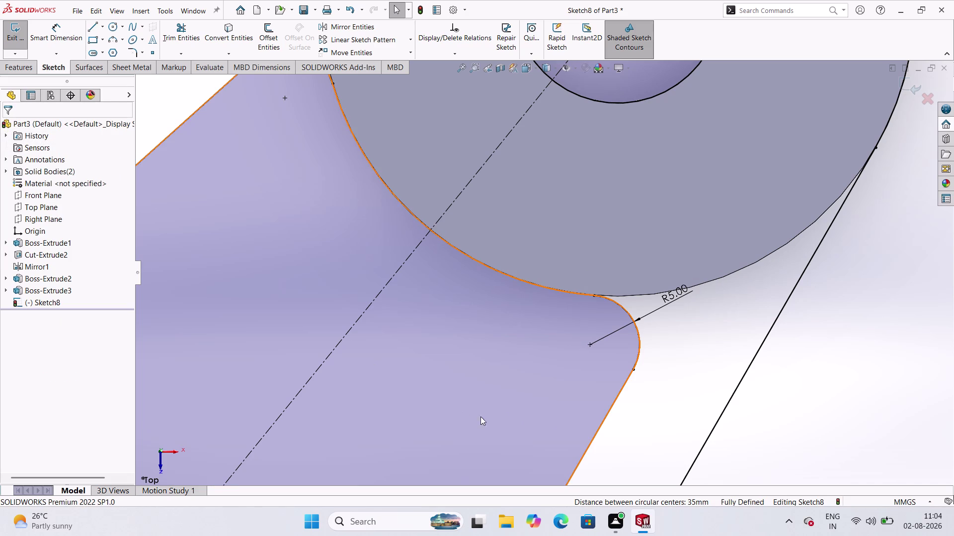
Check the fillet arc's existing relations, then exit the sketch.
click(620, 400)
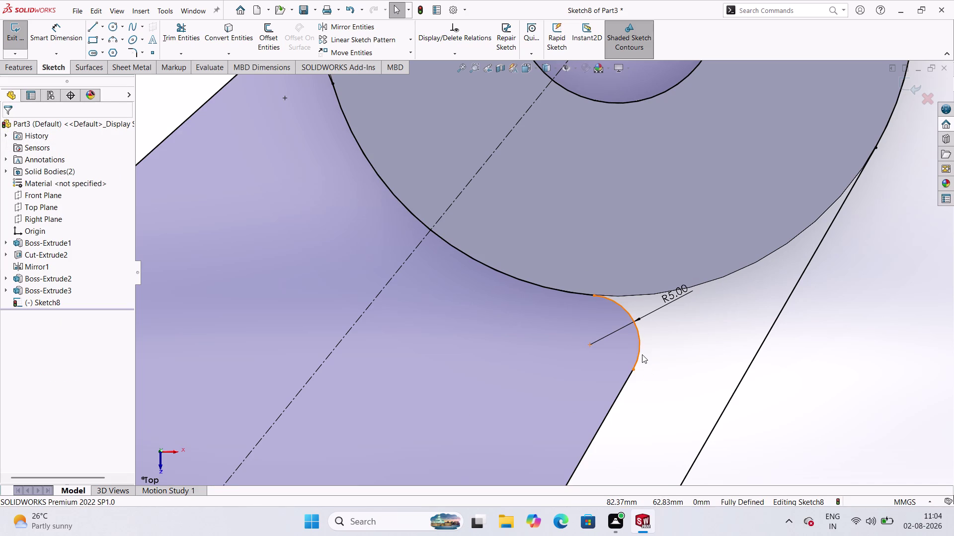
click(642, 354)
click(642, 350)
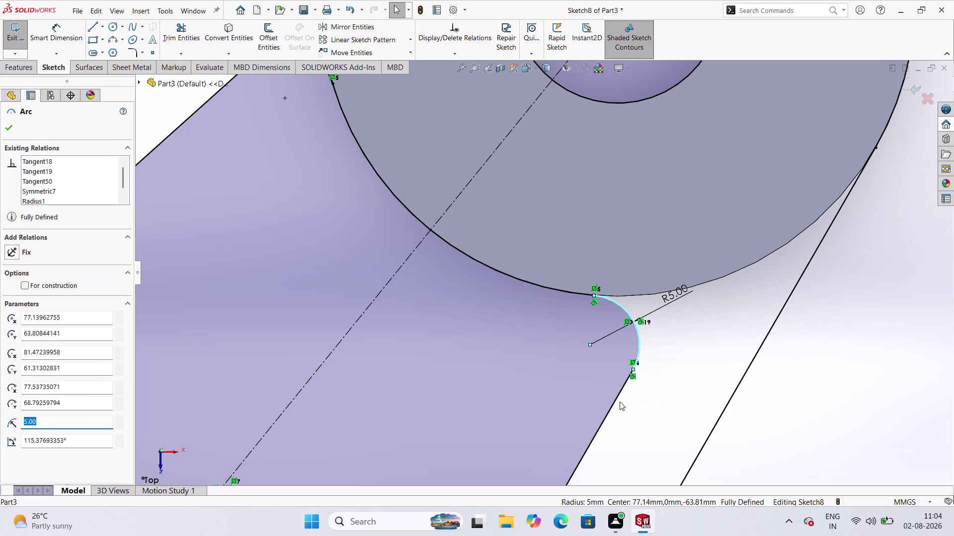
click(619, 400)
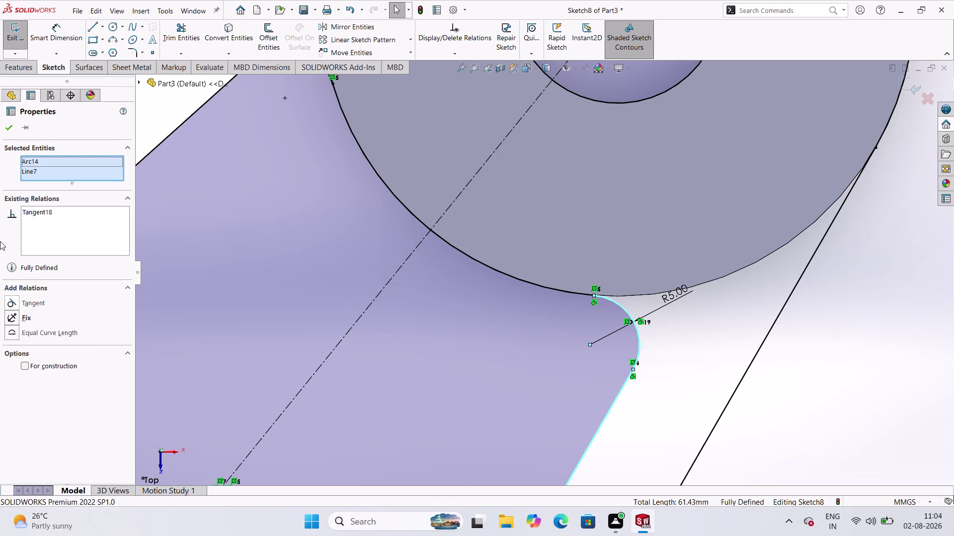
click(10, 130)
scroll(up, 3)
scroll(up, 3)
scroll(up, 3)
scroll(down, 3)
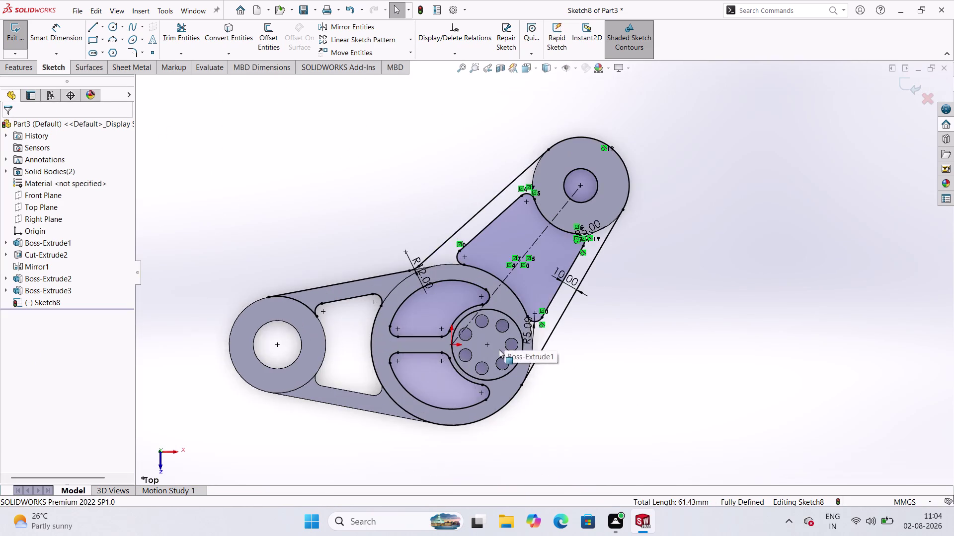
scroll(up, 3)
click(17, 30)
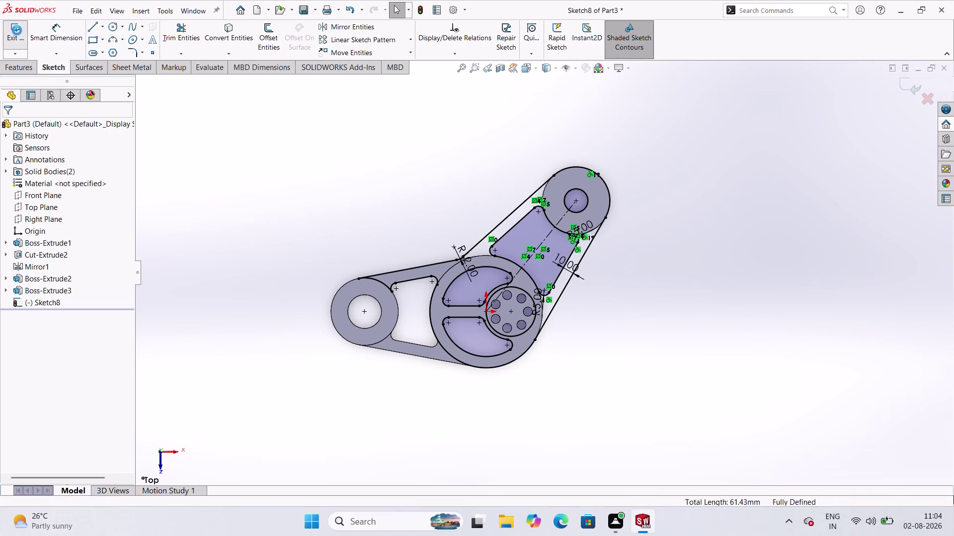
Boss-extrude Sketch8 22 mm mid-plane, creating Boss-Extrude4 as one solid body.
click(25, 27)
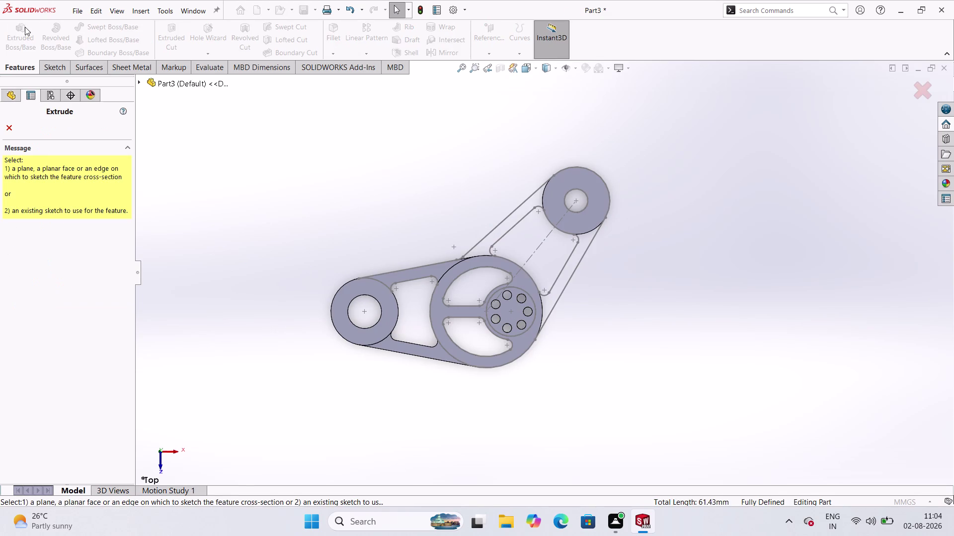
click(174, 83)
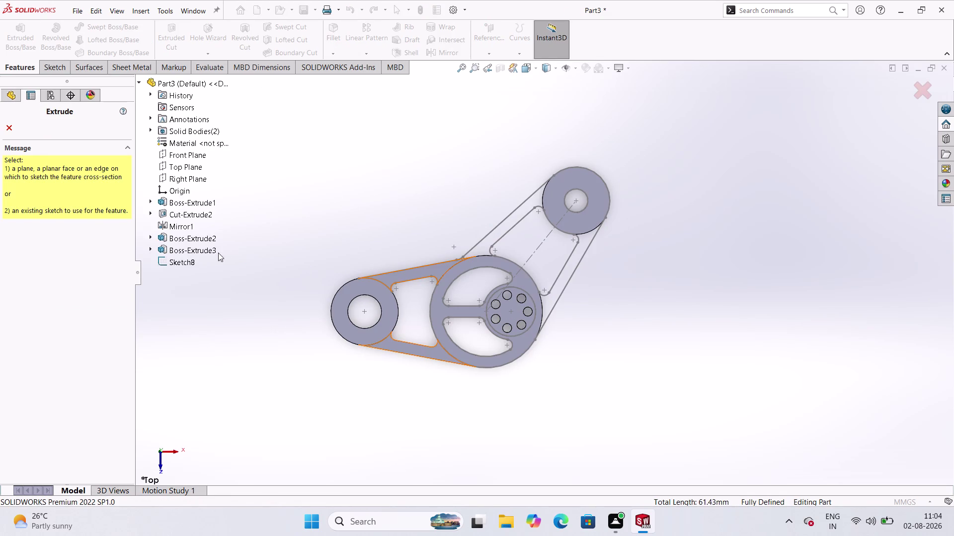
click(185, 261)
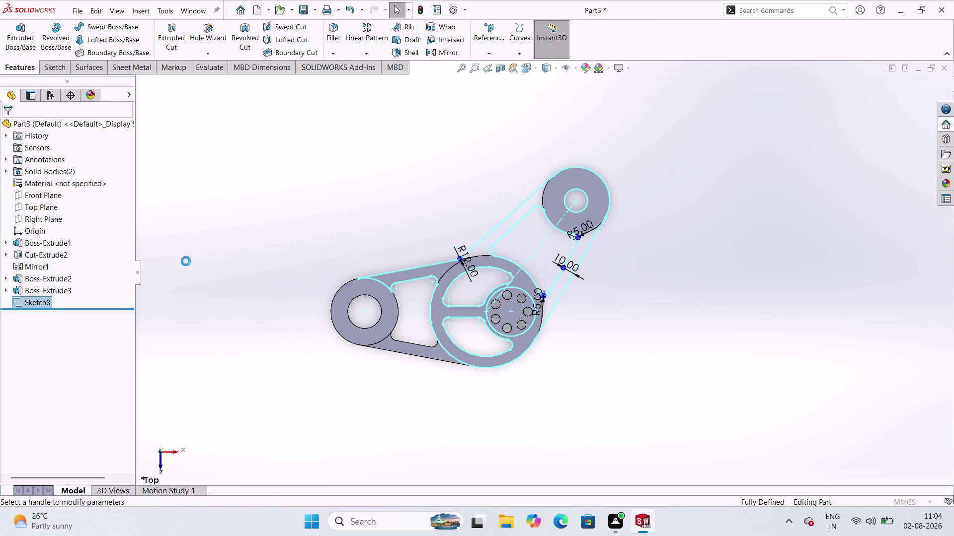
scroll(up, 3)
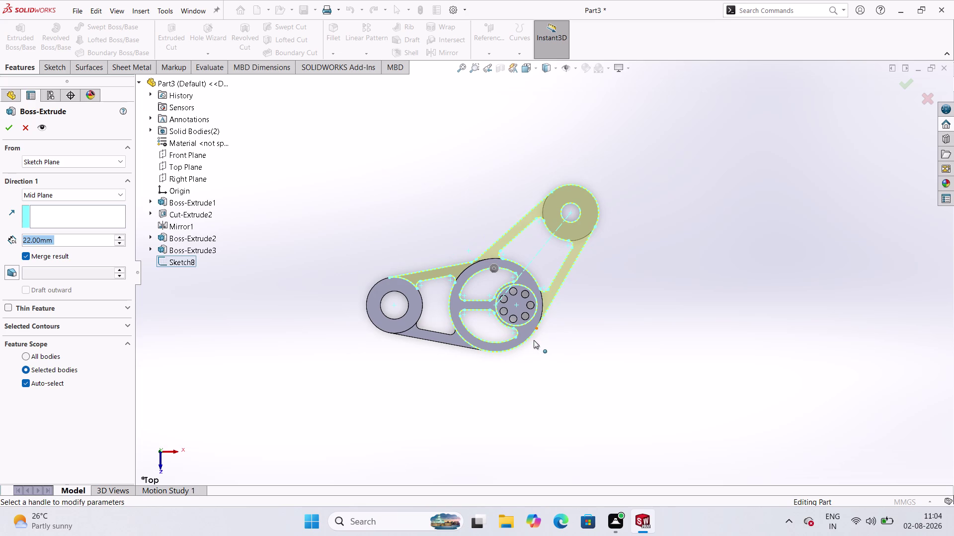
scroll(up, 3)
middle_drag(557, 371, 542, 324)
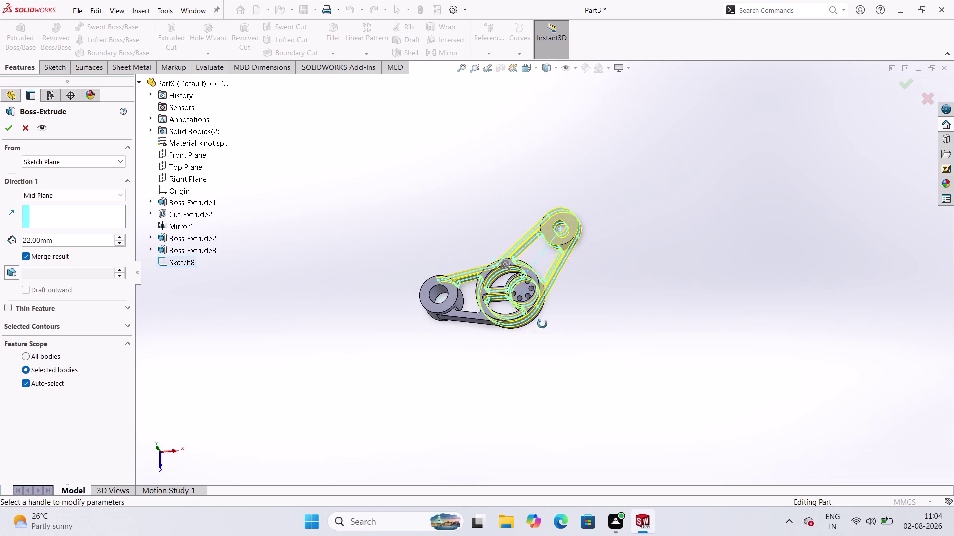
middle_drag(542, 324, 542, 256)
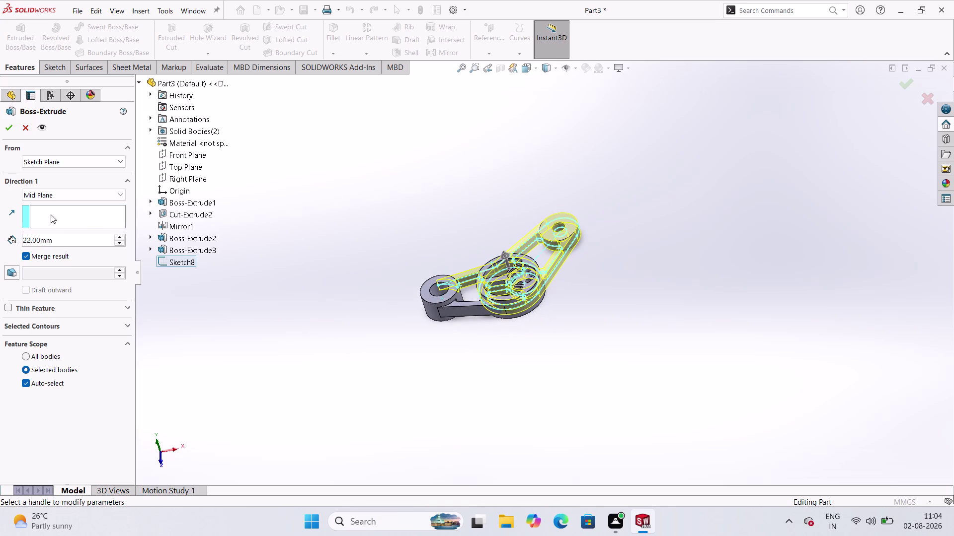
click(9, 131)
click(342, 198)
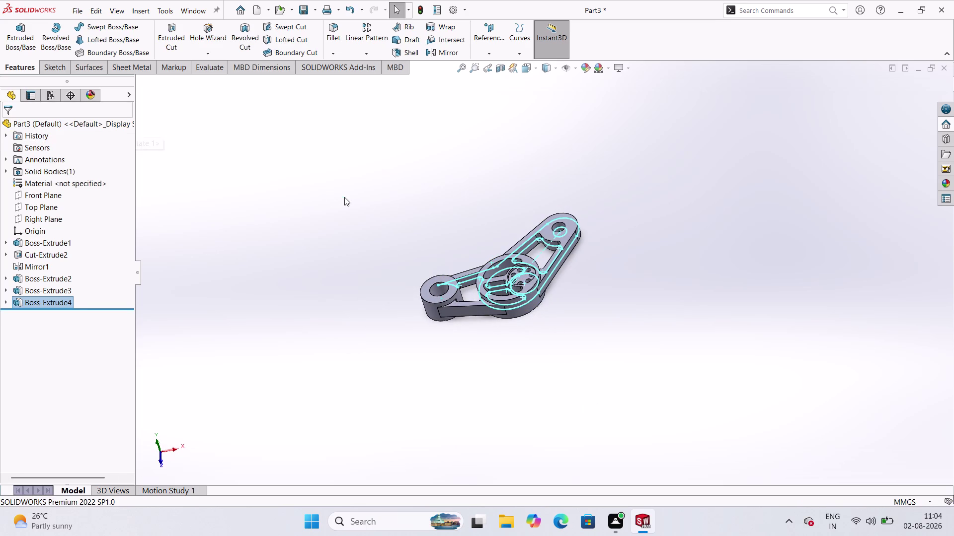
scroll(up, 3)
scroll(down, 3)
scroll(up, 3)
scroll(down, 3)
scroll(down, 3)
scroll(up, 3)
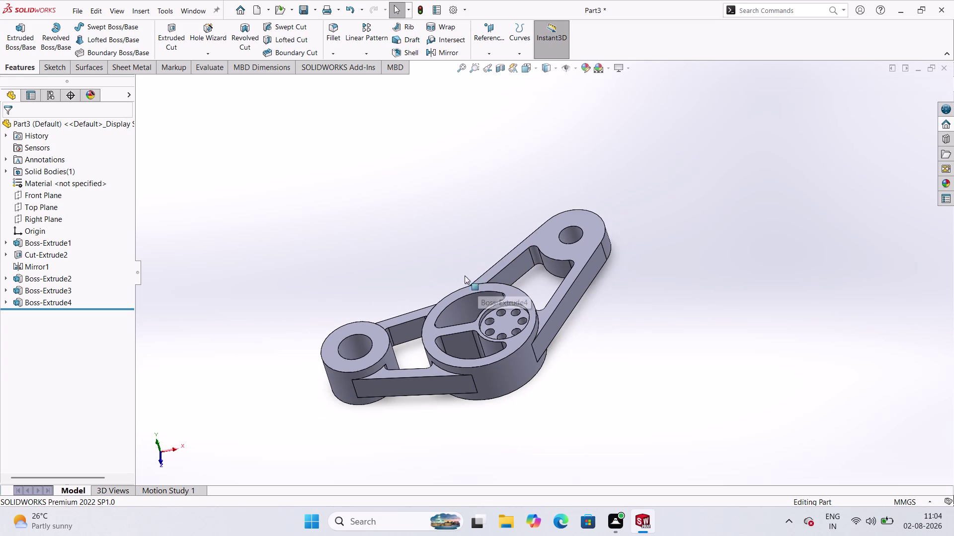
scroll(up, 3)
middle_drag(454, 262, 500, 300)
scroll(down, 3)
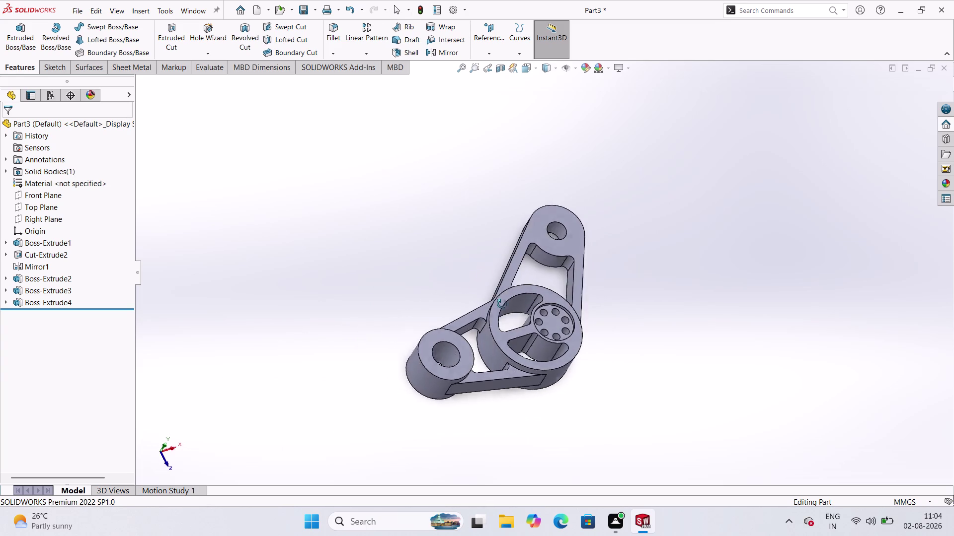
middle_drag(500, 300, 484, 381)
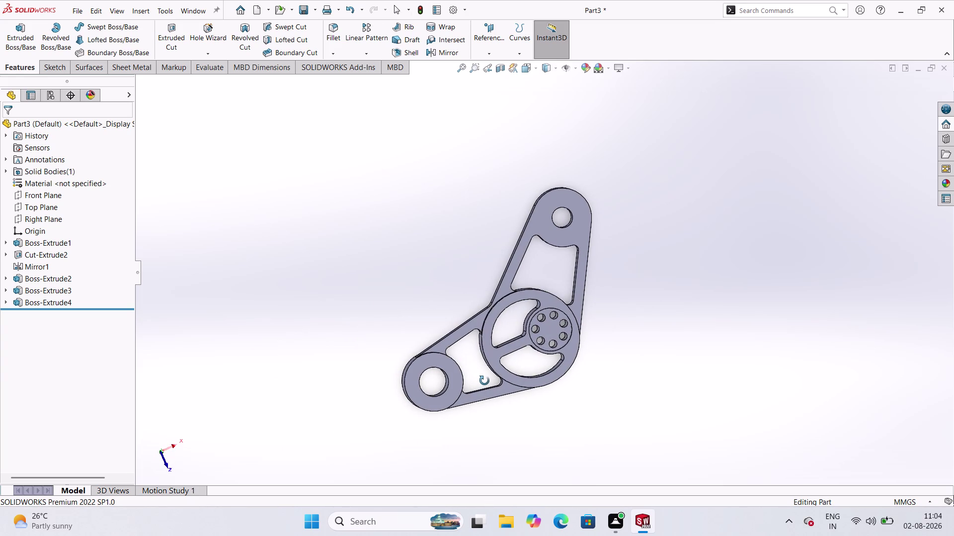
middle_drag(484, 381, 501, 354)
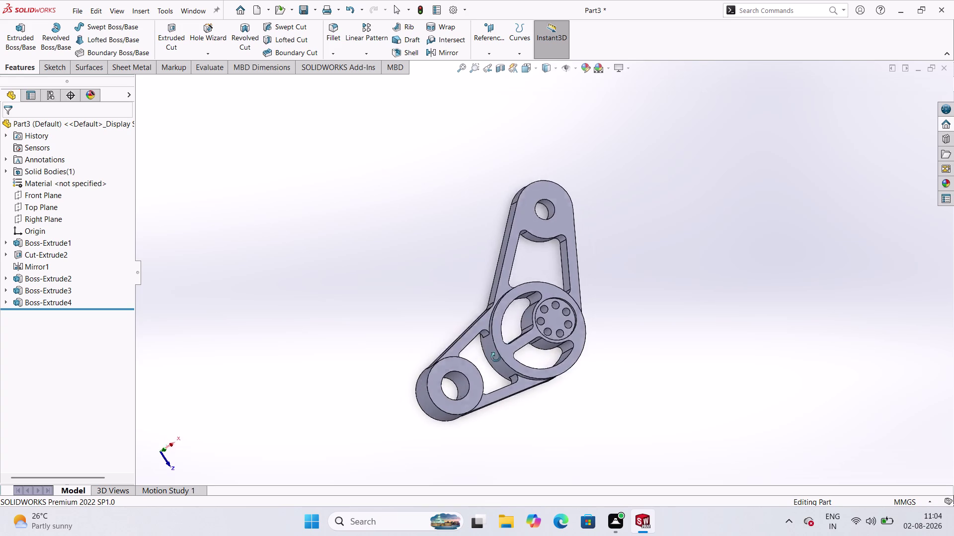
middle_drag(502, 354, 431, 382)
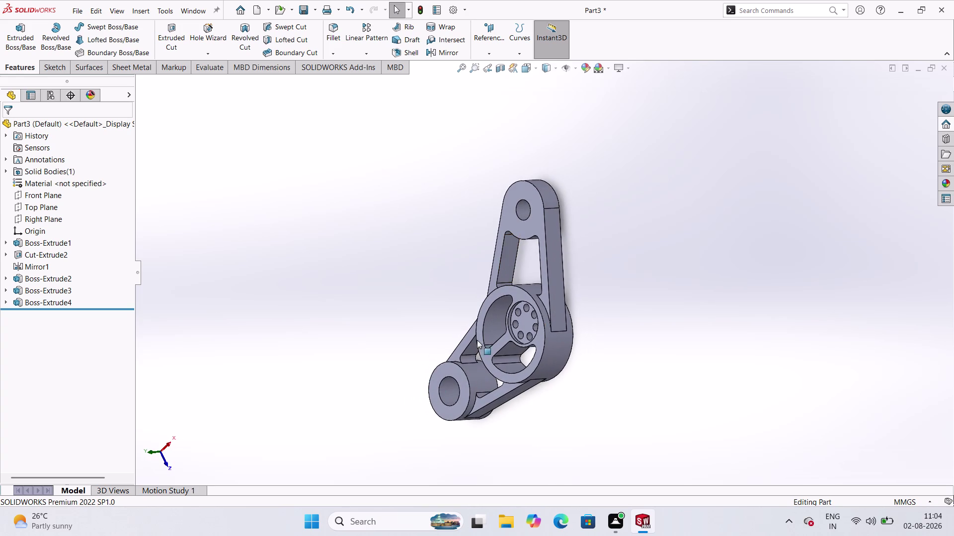
scroll(up, 3)
scroll(down, 3)
scroll(down, 3)
scroll(down, 3)
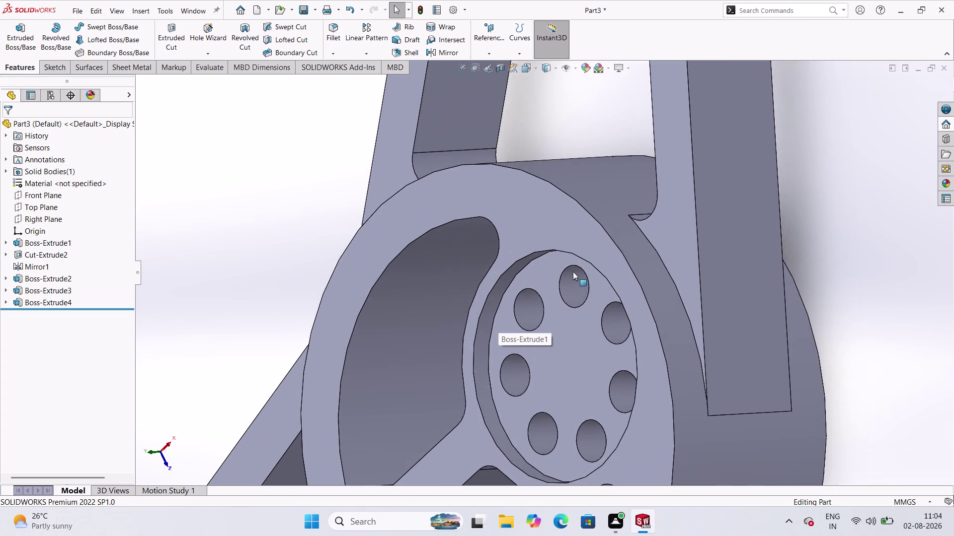
scroll(down, 3)
scroll(up, 3)
scroll(up, 3)
scroll(up, 3)
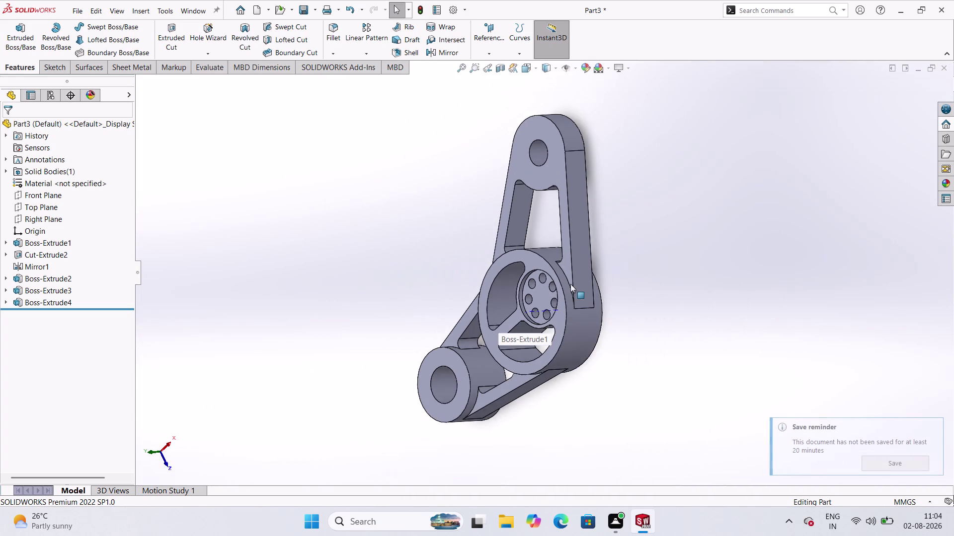
scroll(up, 3)
middle_drag(577, 216, 533, 304)
middle_drag(533, 303, 589, 388)
middle_drag(664, 355, 648, 329)
scroll(down, 3)
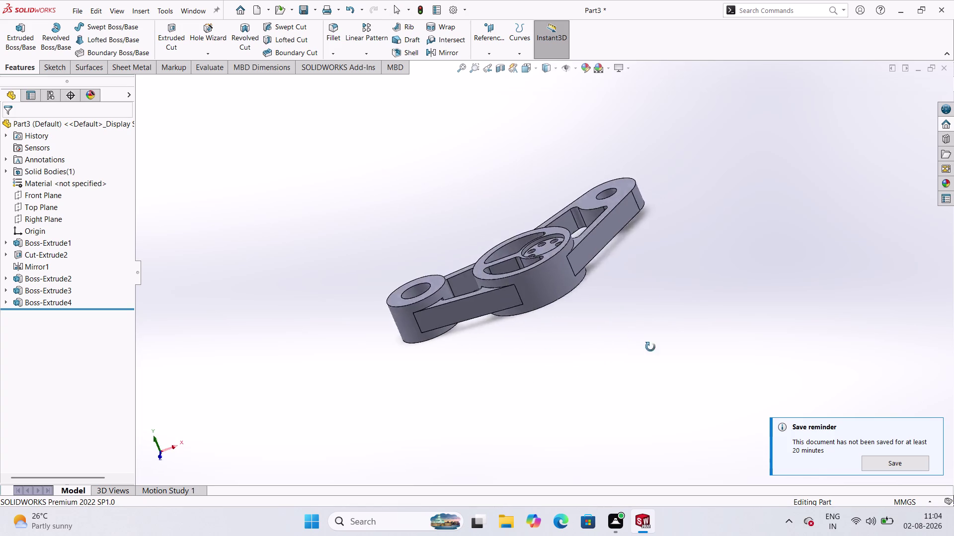
middle_drag(648, 329, 601, 426)
middle_drag(594, 410, 591, 369)
middle_drag(596, 345, 615, 299)
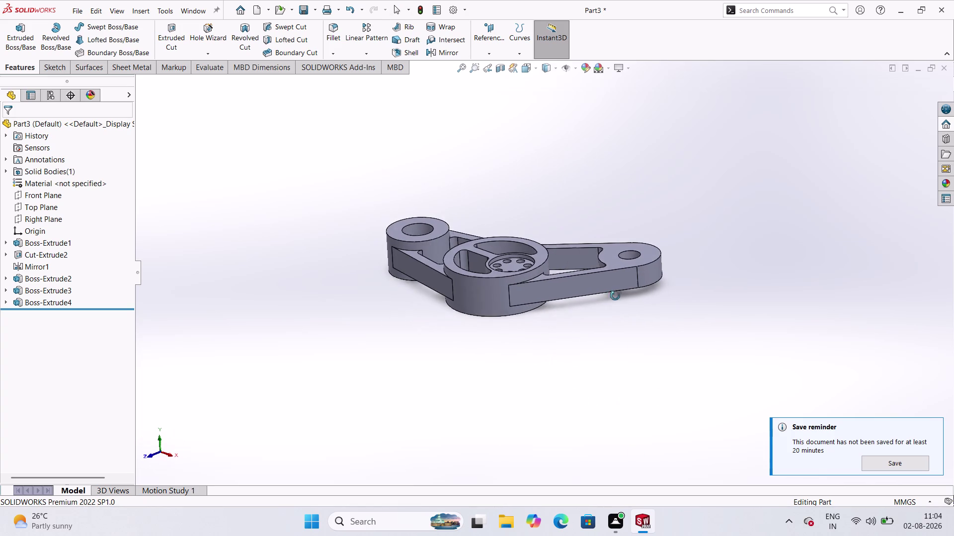
middle_drag(615, 299, 616, 291)
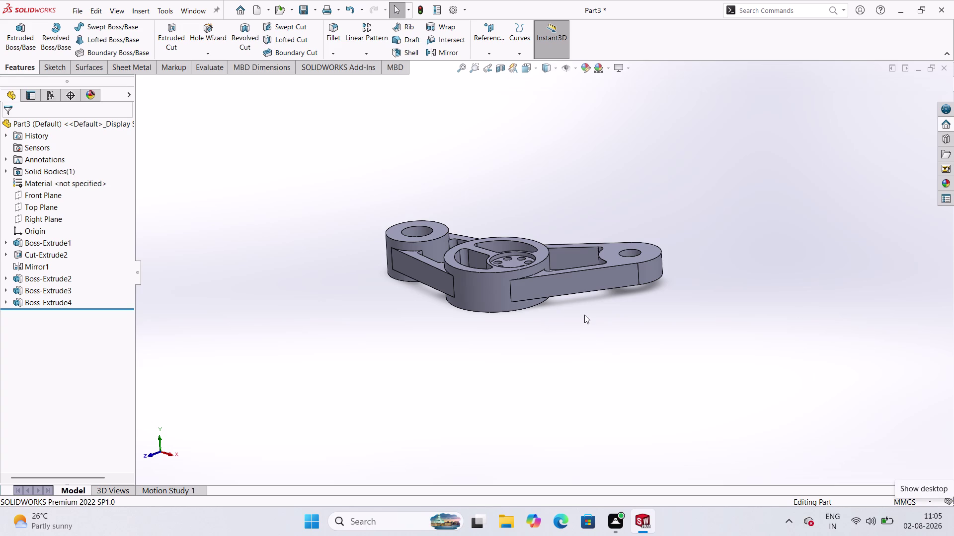
scroll(up, 3)
scroll(down, 3)
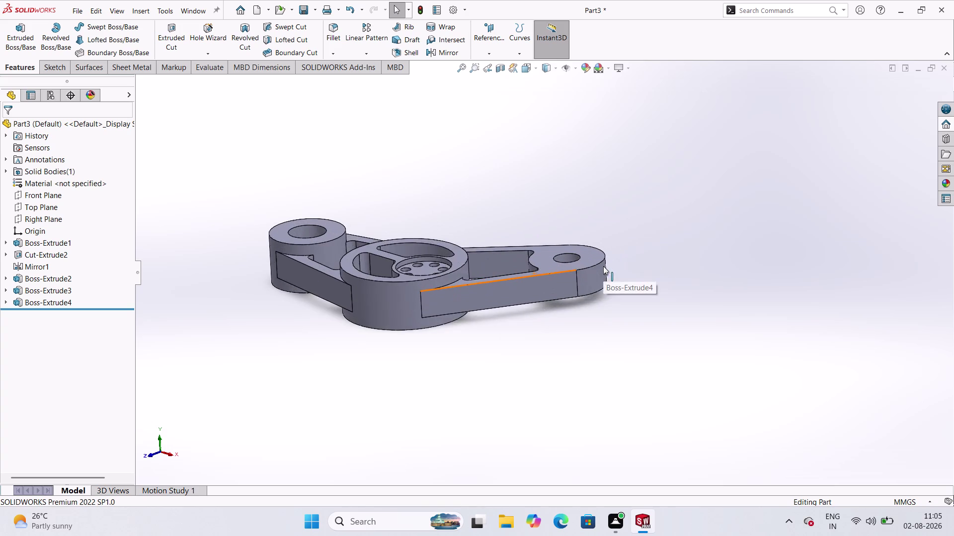
scroll(up, 3)
scroll(up, 3)
scroll(down, 3)
scroll(down, 3)
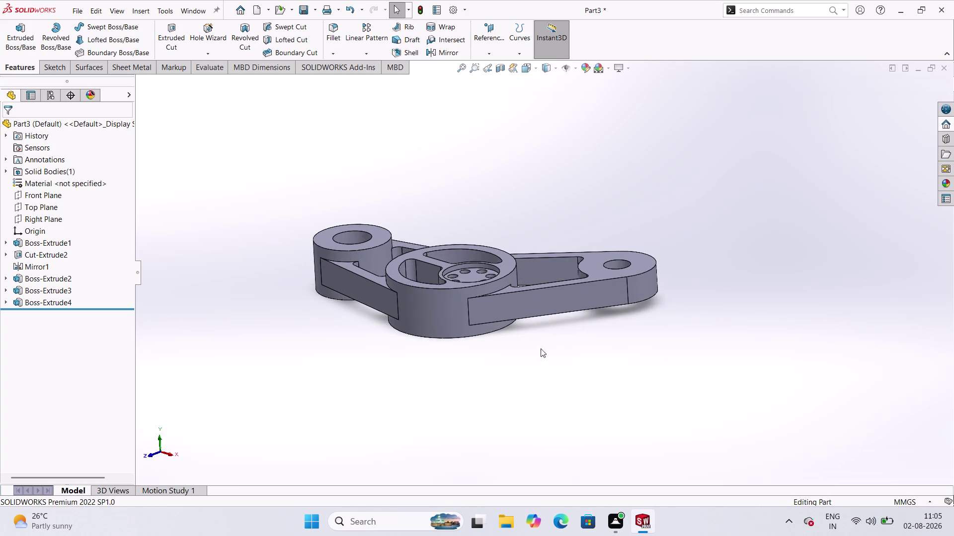
scroll(up, 3)
scroll(up, 3)
middle_drag(432, 263, 443, 341)
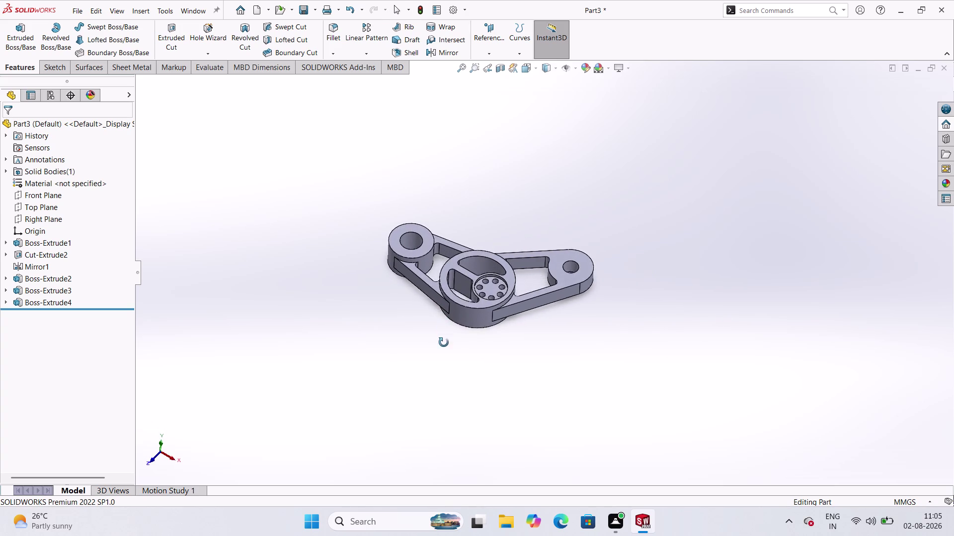
middle_drag(443, 341, 443, 364)
scroll(up, 3)
scroll(up, 3)
middle_drag(486, 265, 485, 304)
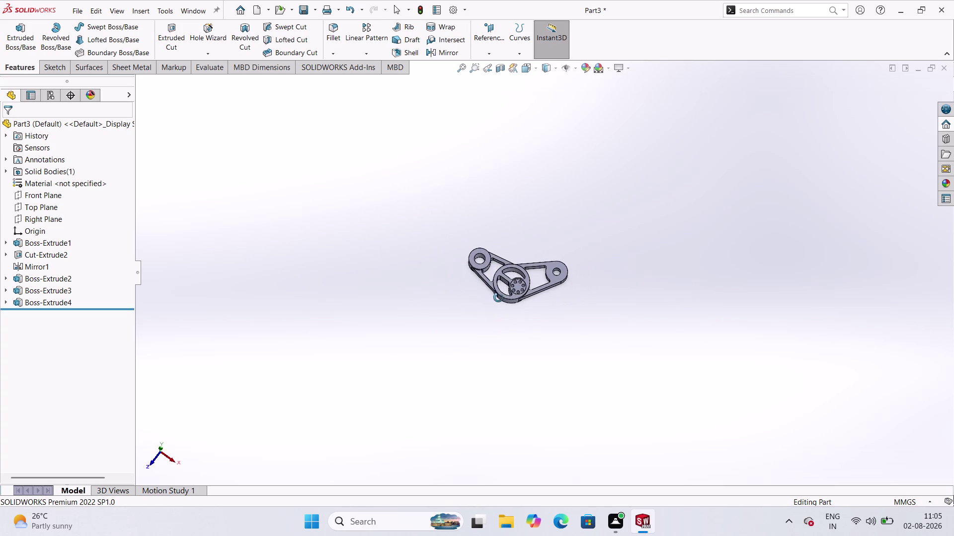
middle_drag(486, 304, 472, 350)
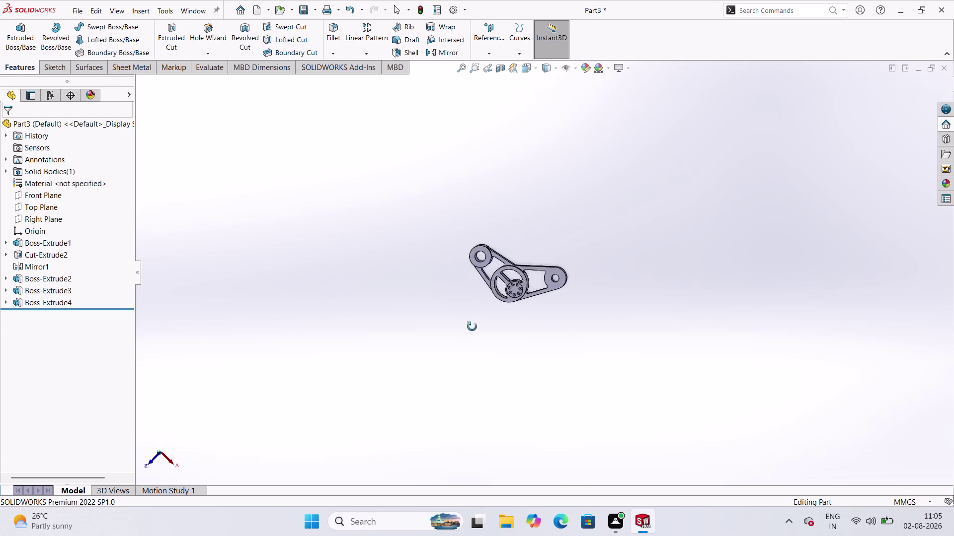
middle_drag(472, 350, 532, 355)
middle_drag(531, 356, 534, 247)
middle_drag(555, 236, 556, 292)
middle_click(464, 337)
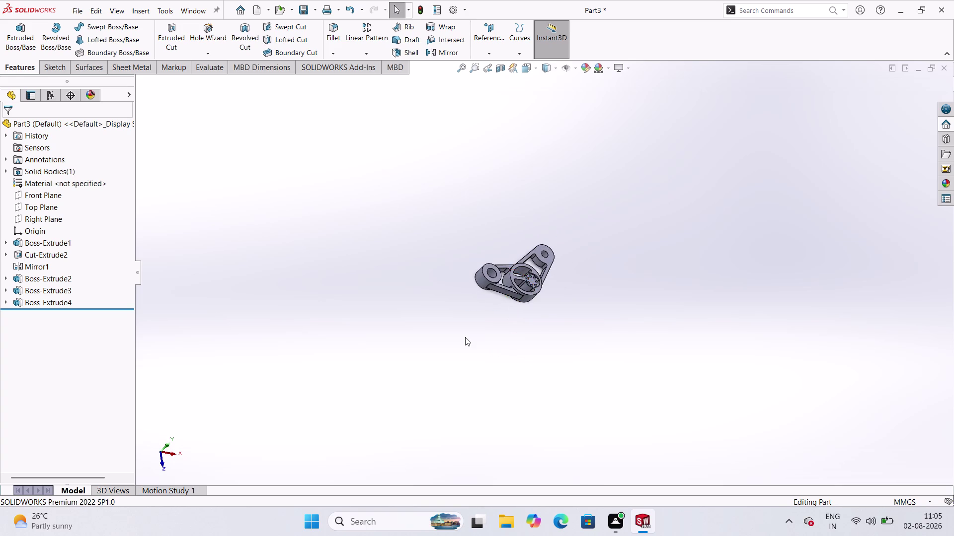
scroll(down, 3)
scroll(up, 3)
scroll(down, 3)
scroll(up, 3)
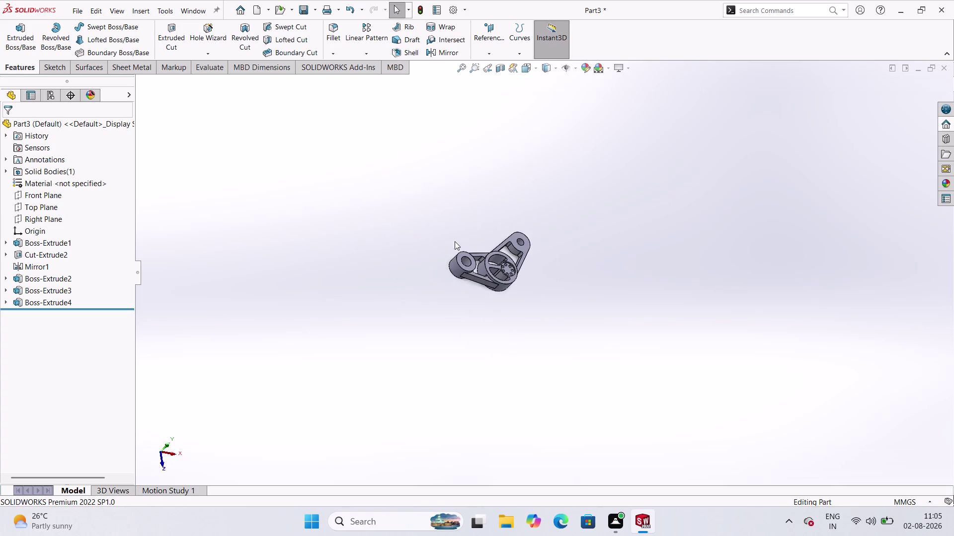
scroll(down, 3)
scroll(up, 3)
middle_drag(594, 341, 531, 397)
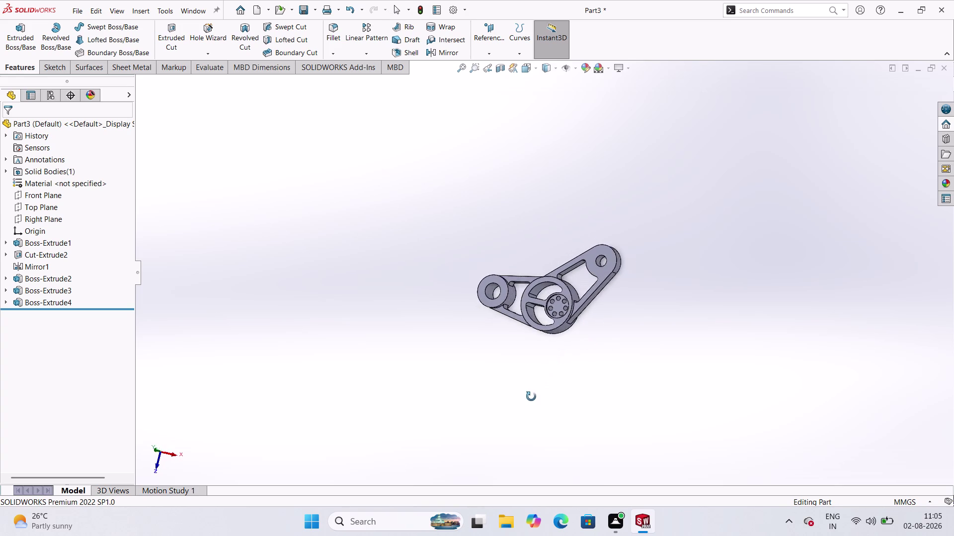
middle_drag(531, 397, 555, 425)
scroll(down, 3)
scroll(up, 3)
scroll(down, 3)
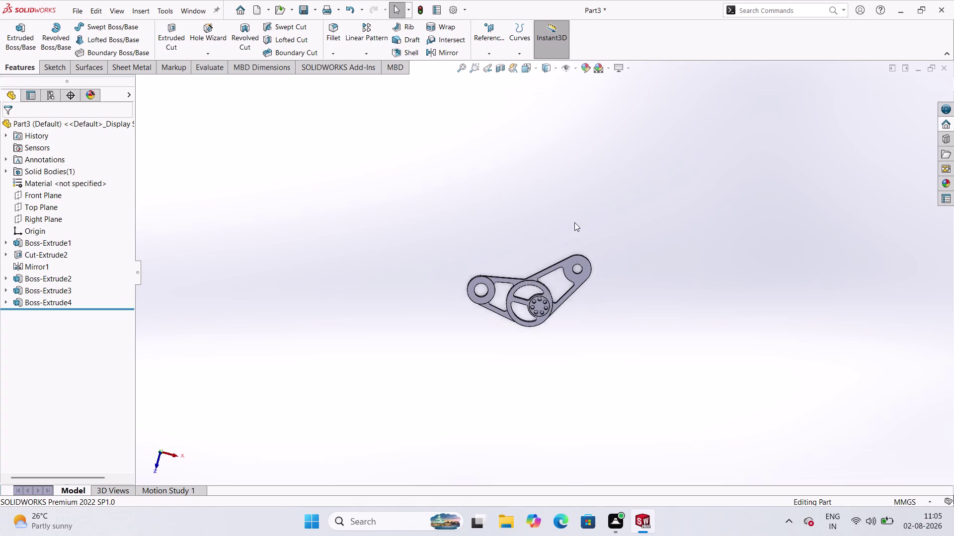
scroll(down, 3)
scroll(up, 3)
scroll(down, 3)
scroll(up, 3)
scroll(down, 3)
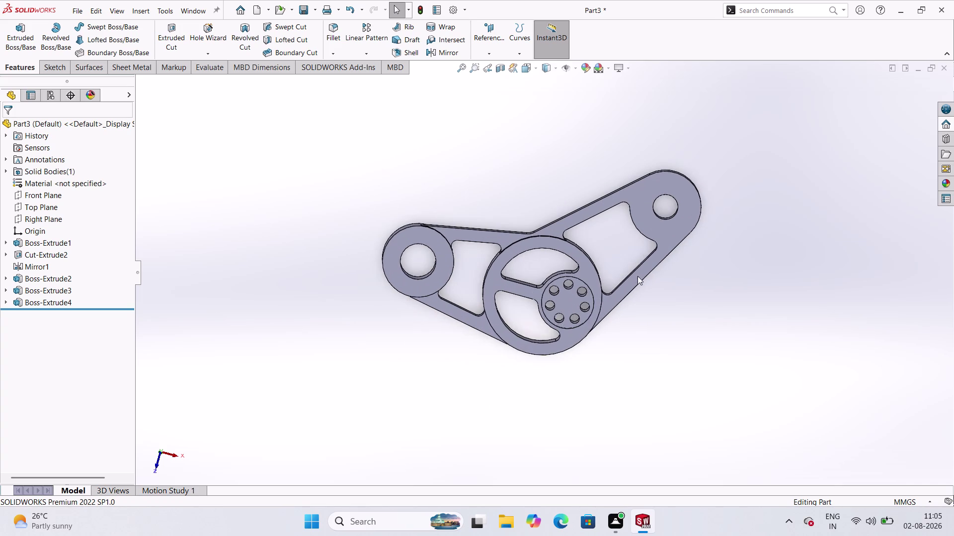
scroll(down, 3)
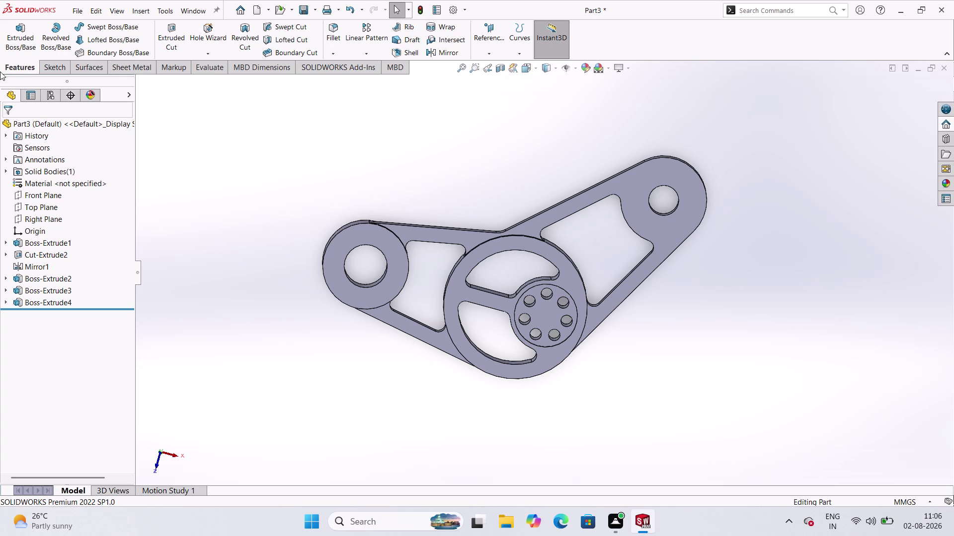
Open the File menu for the finished linkage part.
click(22, 65)
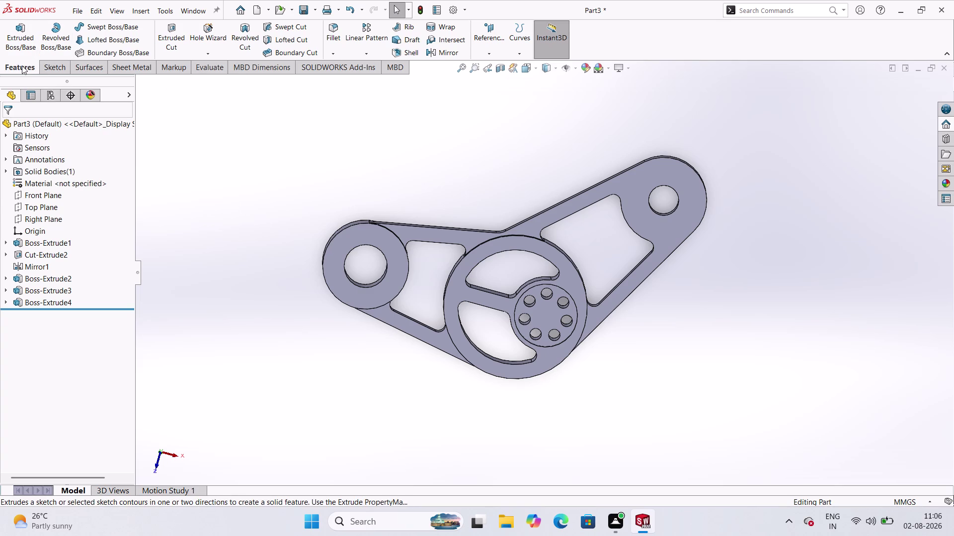
click(77, 15)
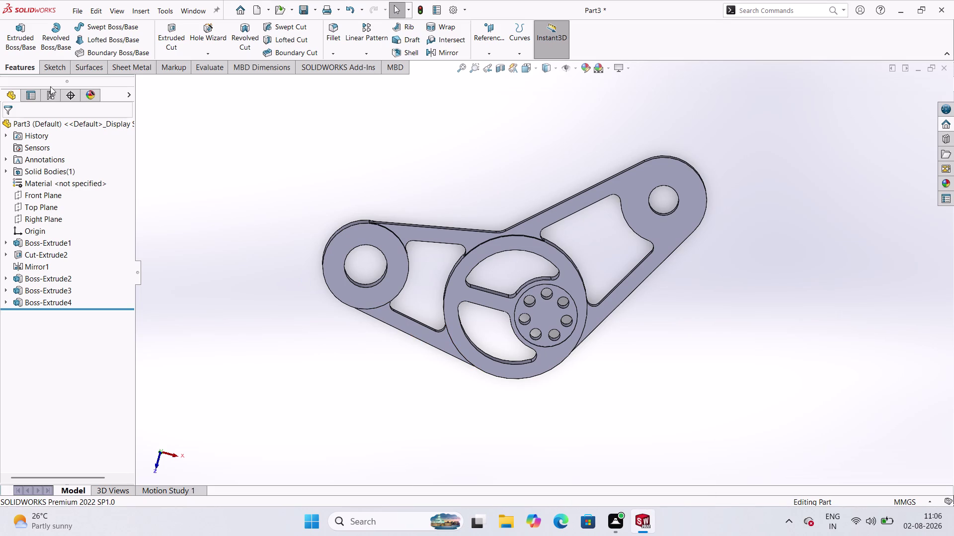
click(80, 13)
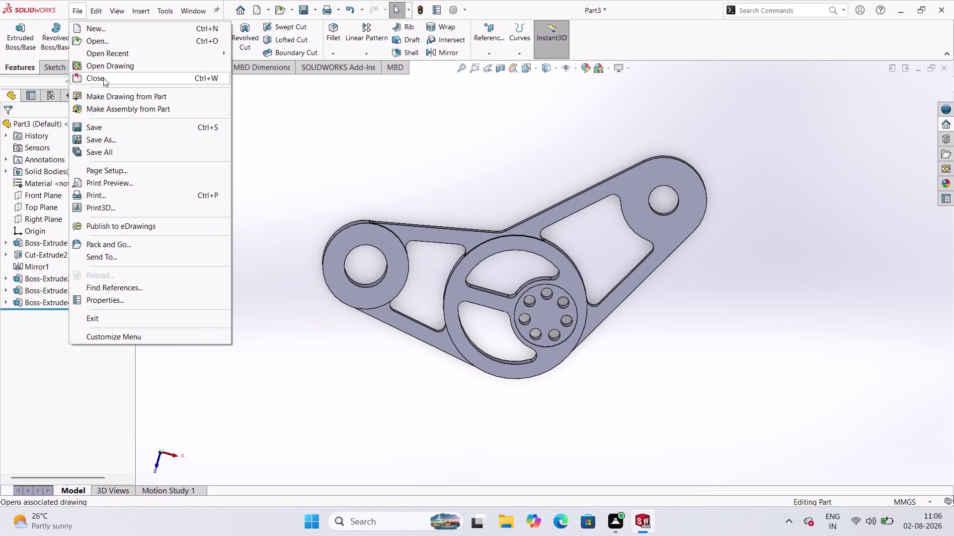
Start Save As and enter the file name 'LINKAGE COMPONENT'.
click(119, 138)
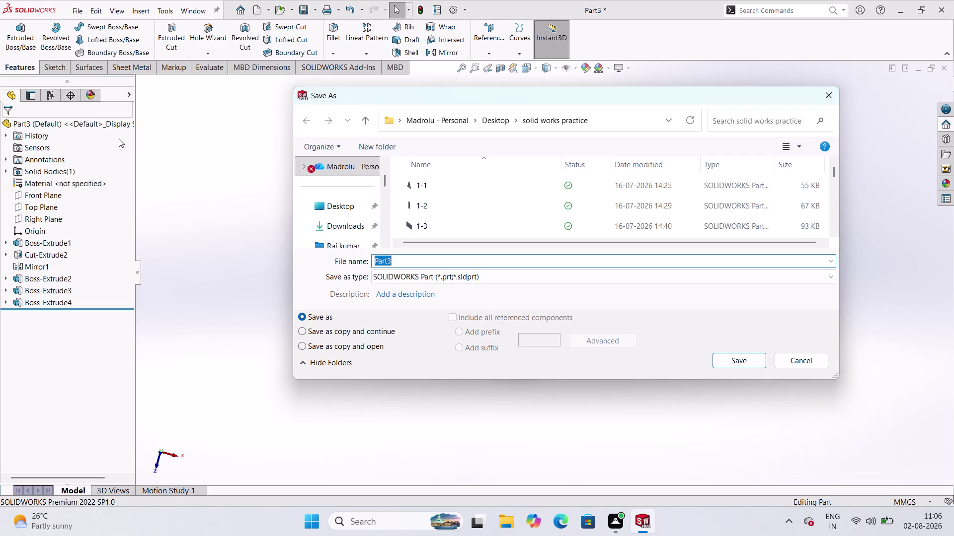
text(nk)
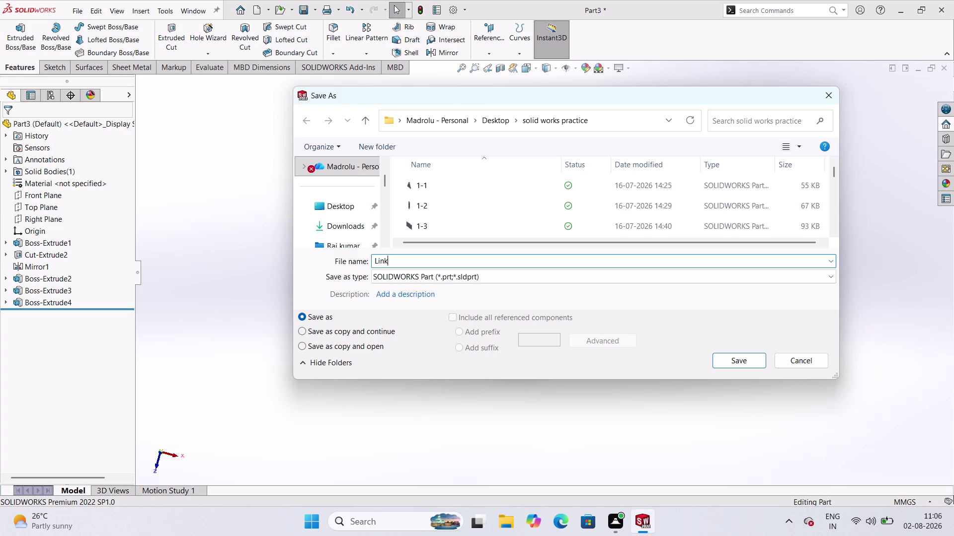
text(a)
text(ge)
key(space)
text(compo)
text(nen)
text(t)
key(BackSpace)
key(BackSpace)
key(BackSpace)
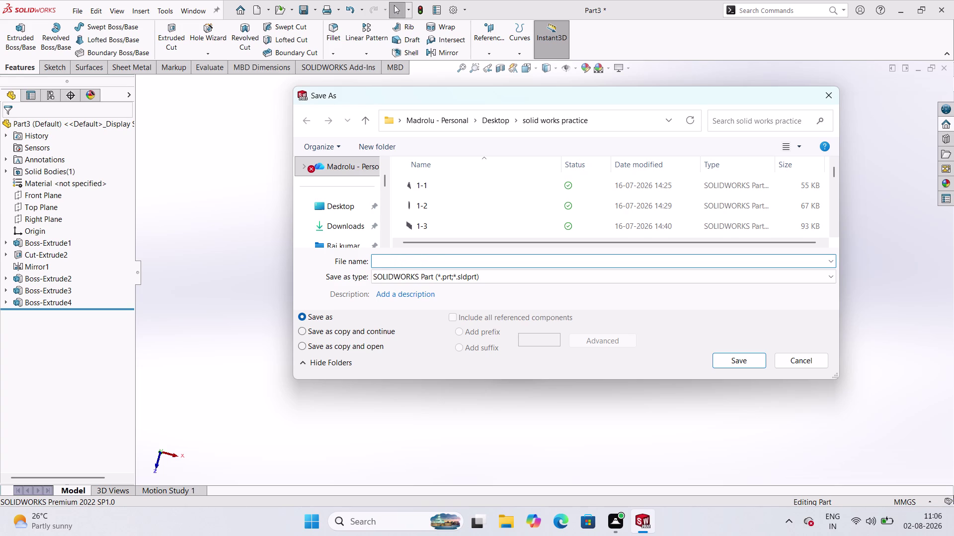
text(L)
text(INKA)
text(GE CO)
text(MPONE)
text(NT)
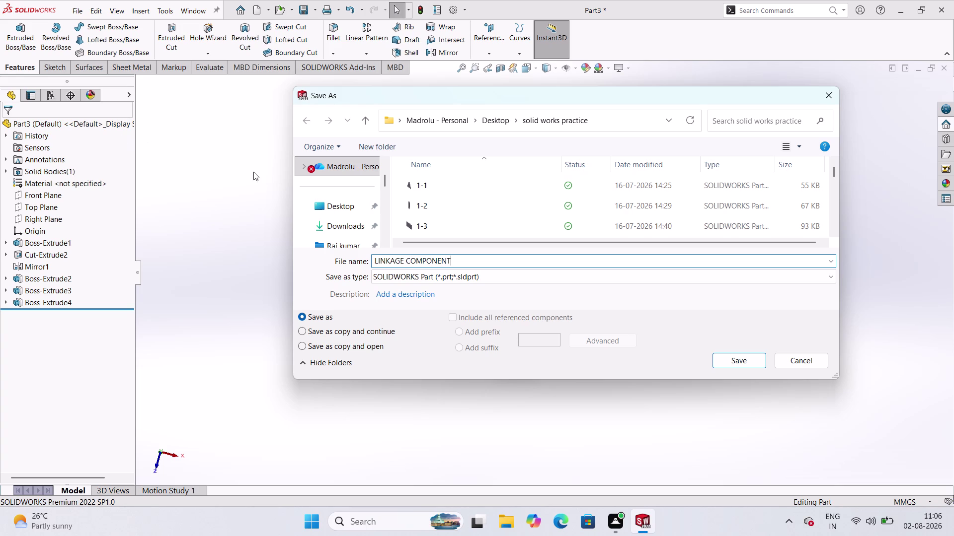
Save the part into the solid works practice folder.
scroll(down, 3)
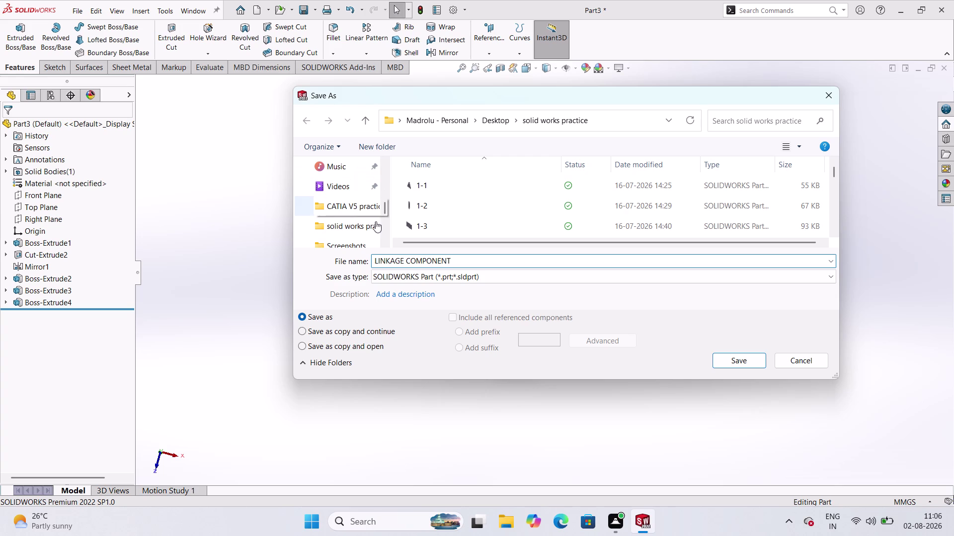
click(352, 226)
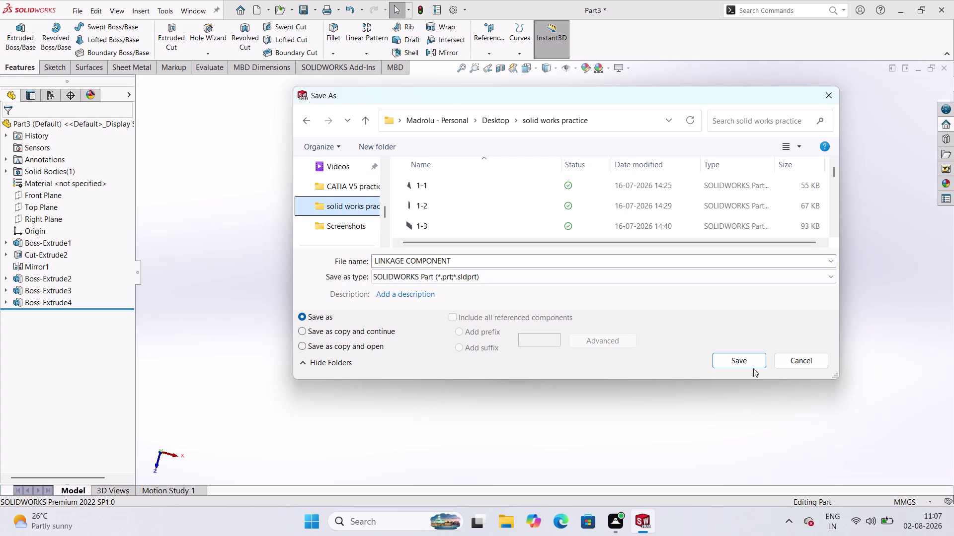
click(737, 366)
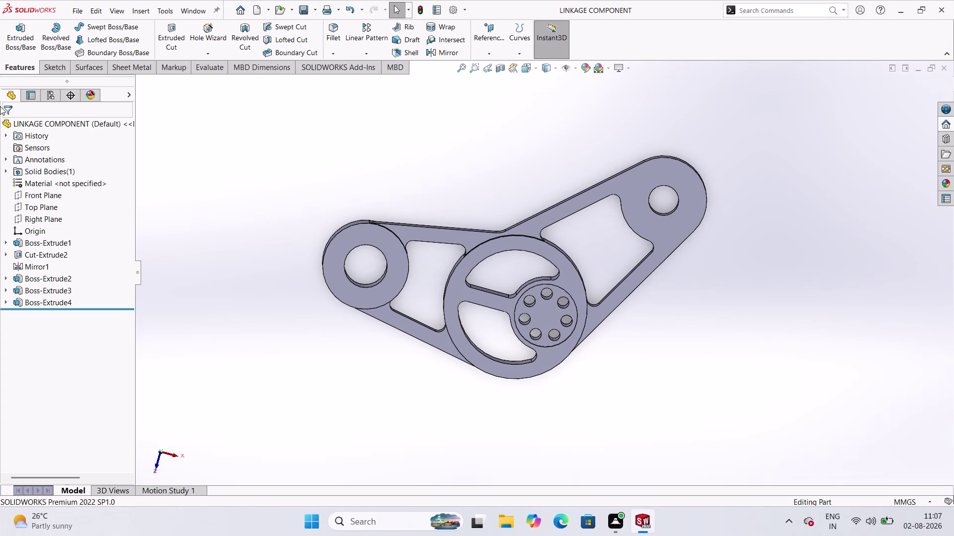
click(85, 14)
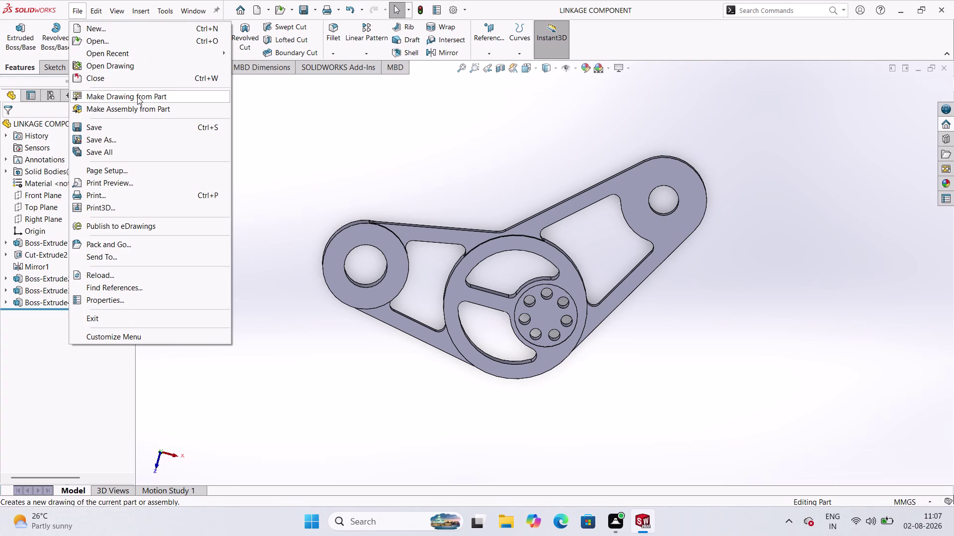
Make a drawing from the part, choosing the A3 (ISO) sheet size.
click(131, 96)
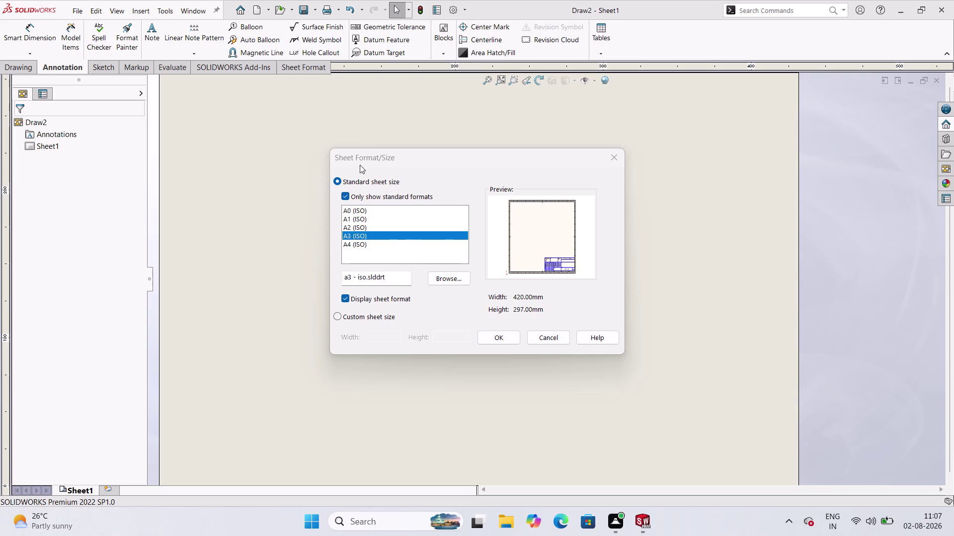
click(502, 342)
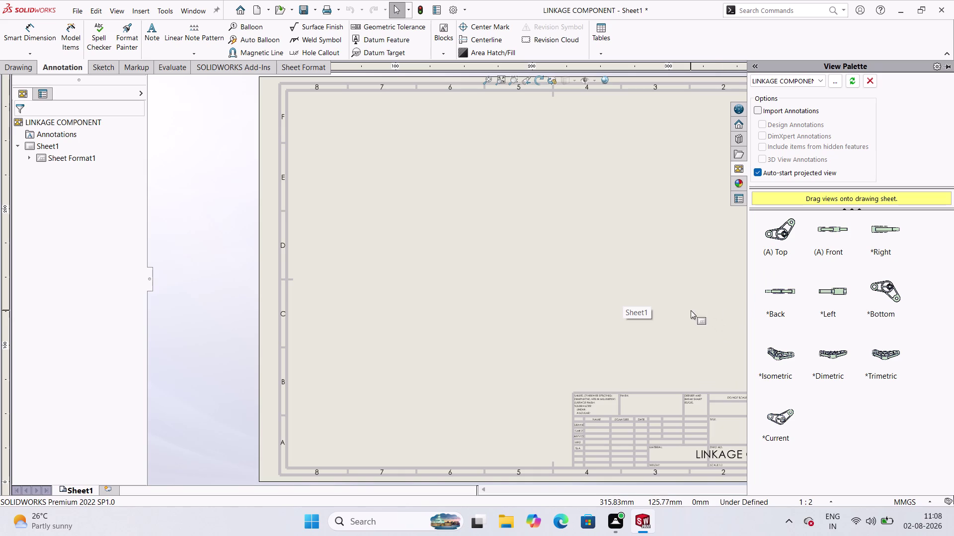
Confirm the A3 sheet so the View Palette offers the part's standard views.
click(782, 244)
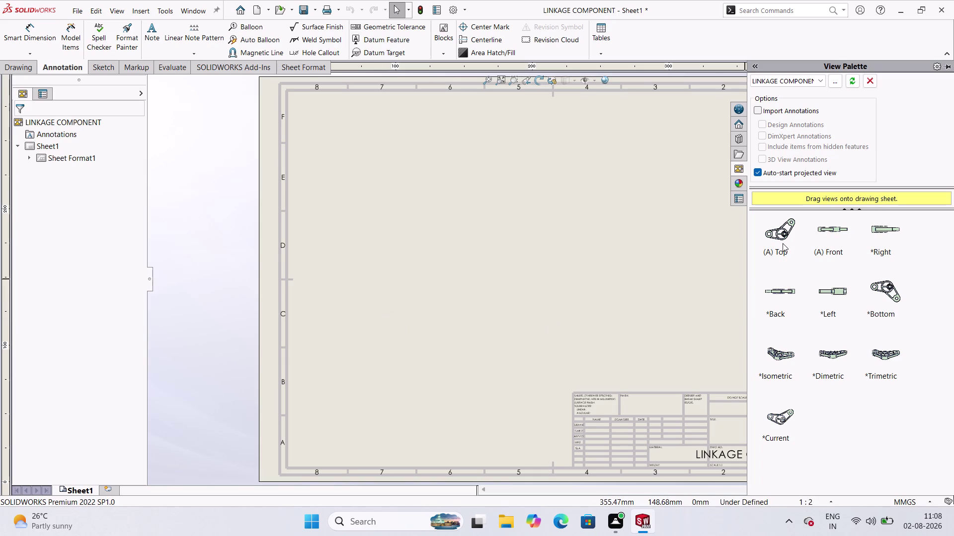